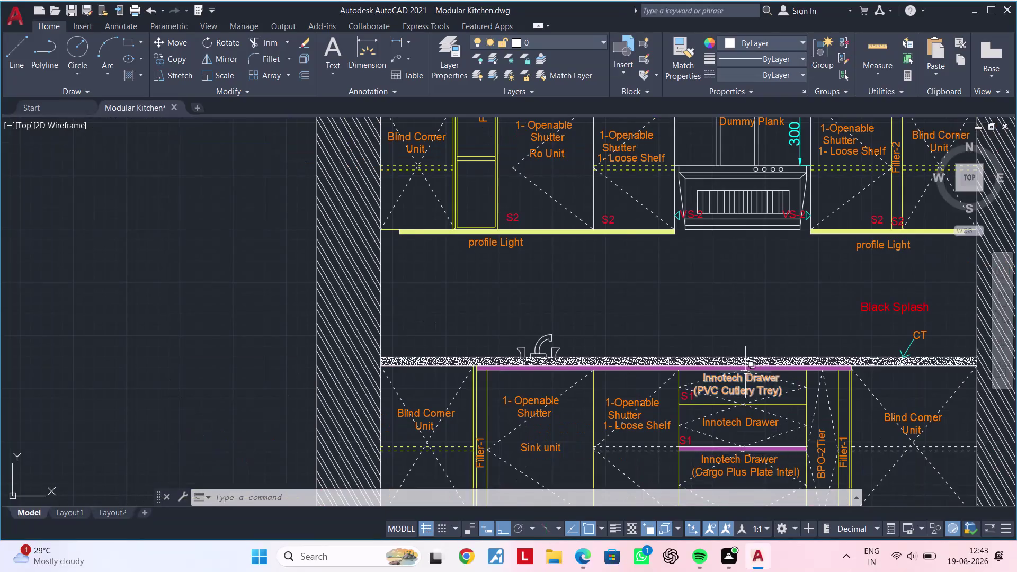
Pan across the kitchen elevation to the base cabinets, cancelling any active command.
middle_drag(722, 361, 532, 363)
middle_drag(572, 334, 492, 316)
key(grave)
middle_drag(483, 319, 521, 308)
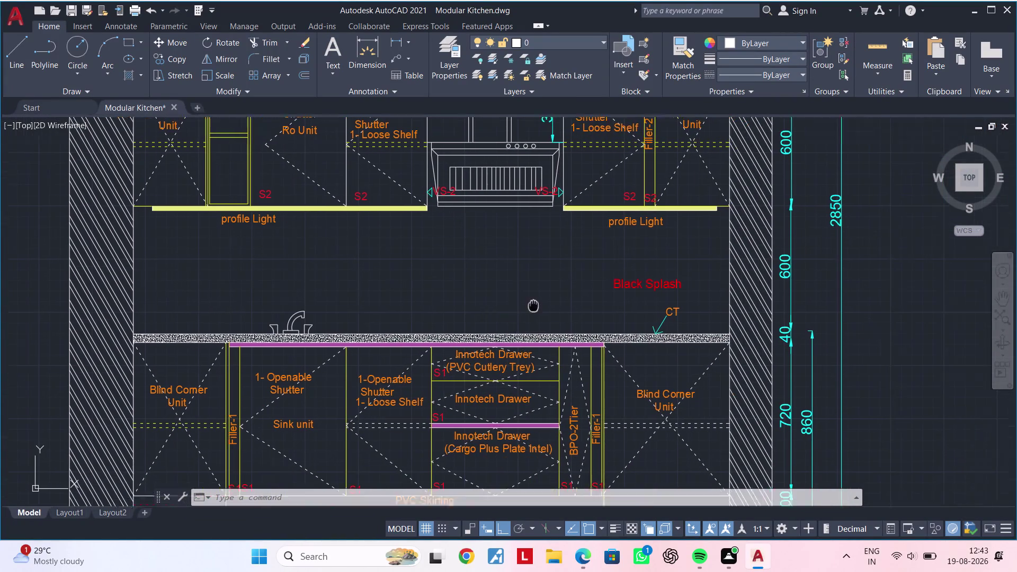
middle_drag(521, 308, 554, 301)
key(grave)
key(grave)
key(grave)
key(Escape)
key(Escape)
middle_drag(538, 308, 621, 278)
key(Escape)
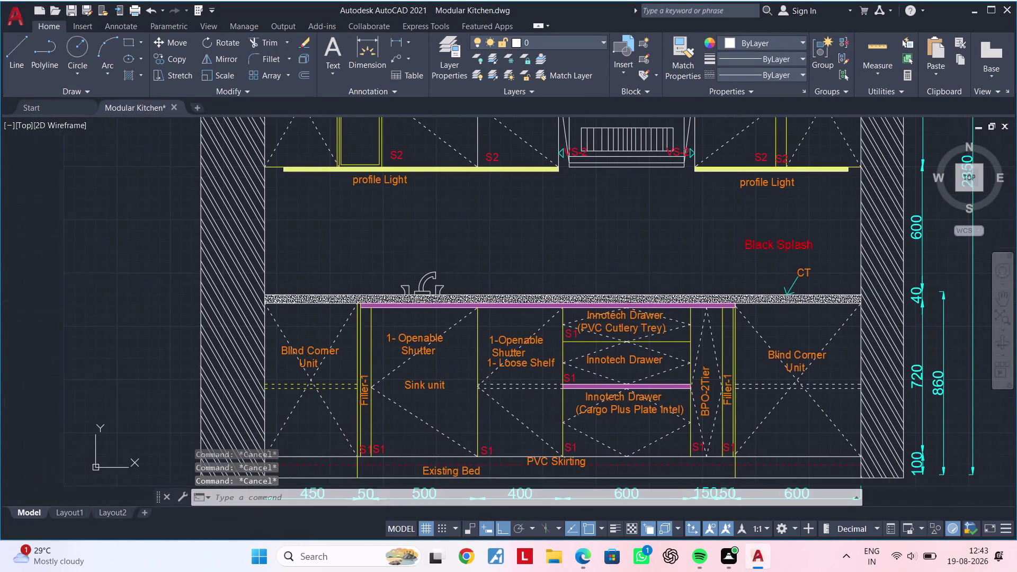
Zoom in on the countertop and start the rectangle command with REC.
scroll(up, 3)
key(Escape)
middle_drag(619, 285, 571, 276)
key(Escape)
key(Escape)
key(Escape)
key(Escape)
key(Escape)
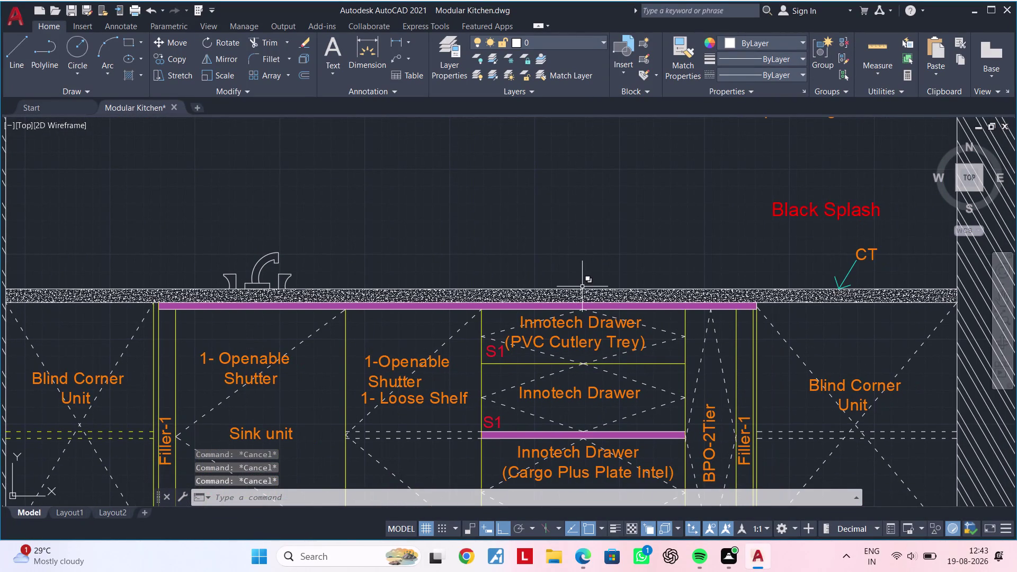
key(Escape)
key(Escape)
key(Escape)
key(Escape)
key(Escape)
key(Escape)
key(Escape)
text(REC)
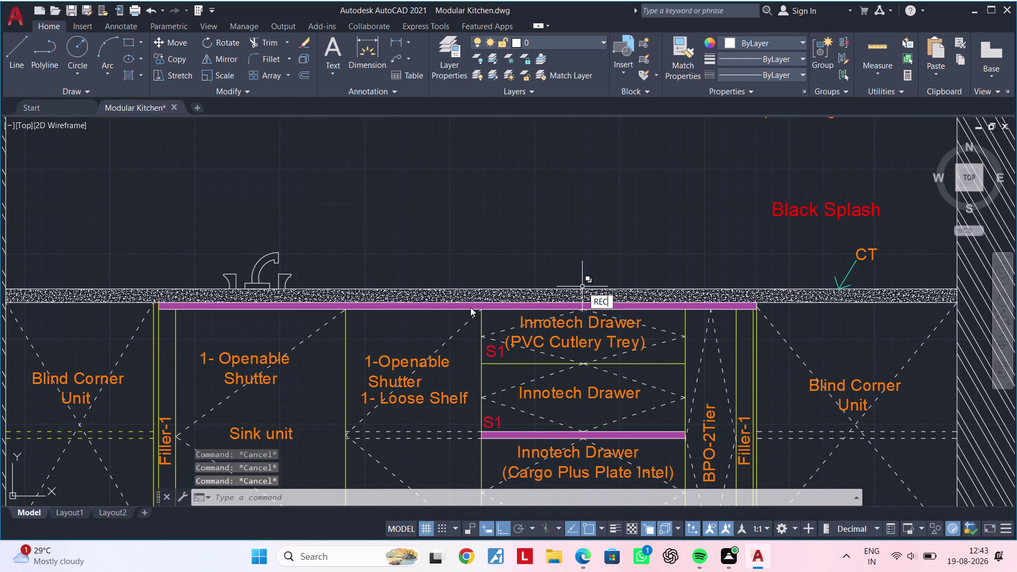
key(space)
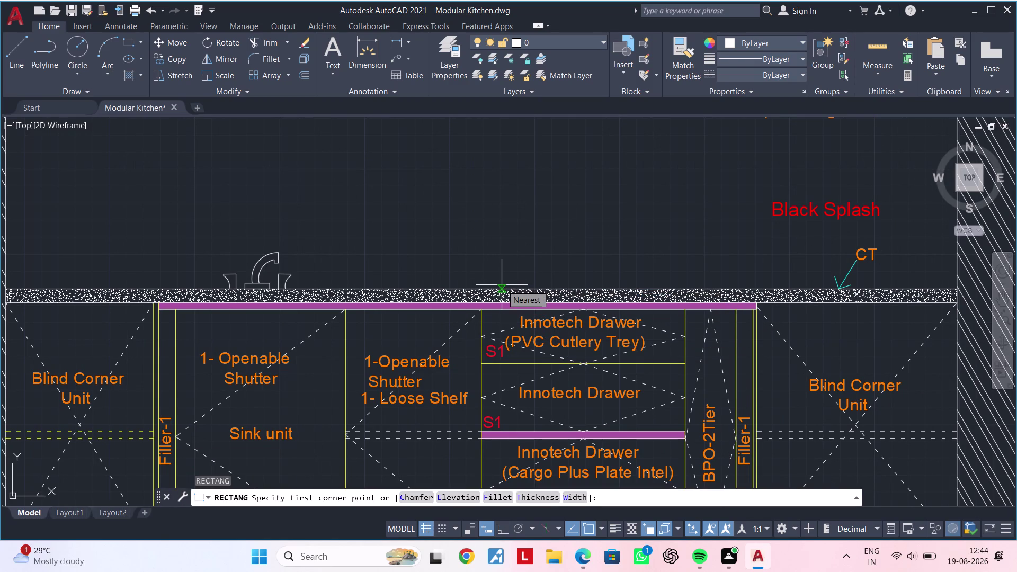
Draw the thin rectangle from the countertop edge to its opposite corner.
click(489, 286)
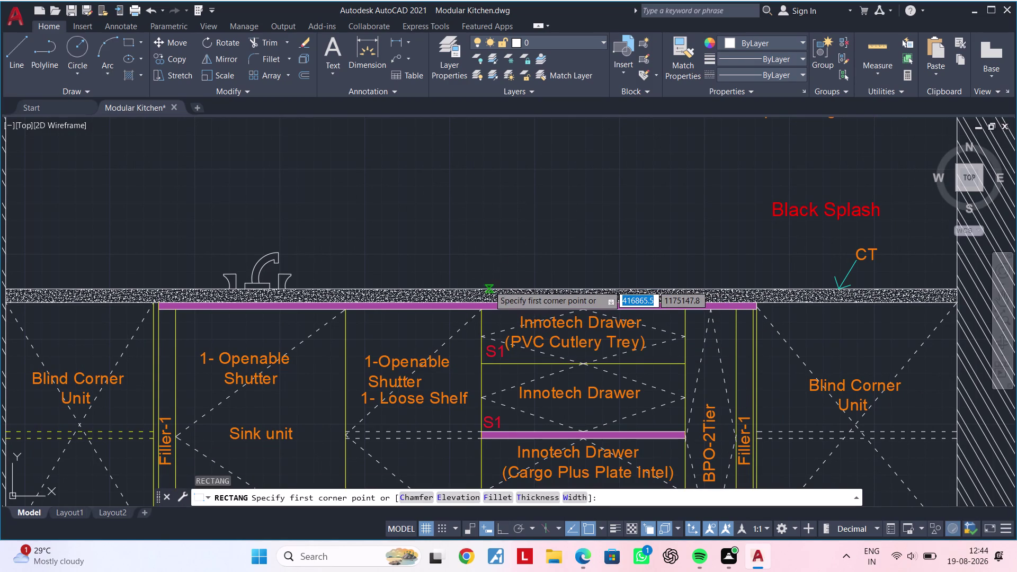
scroll(up, 3)
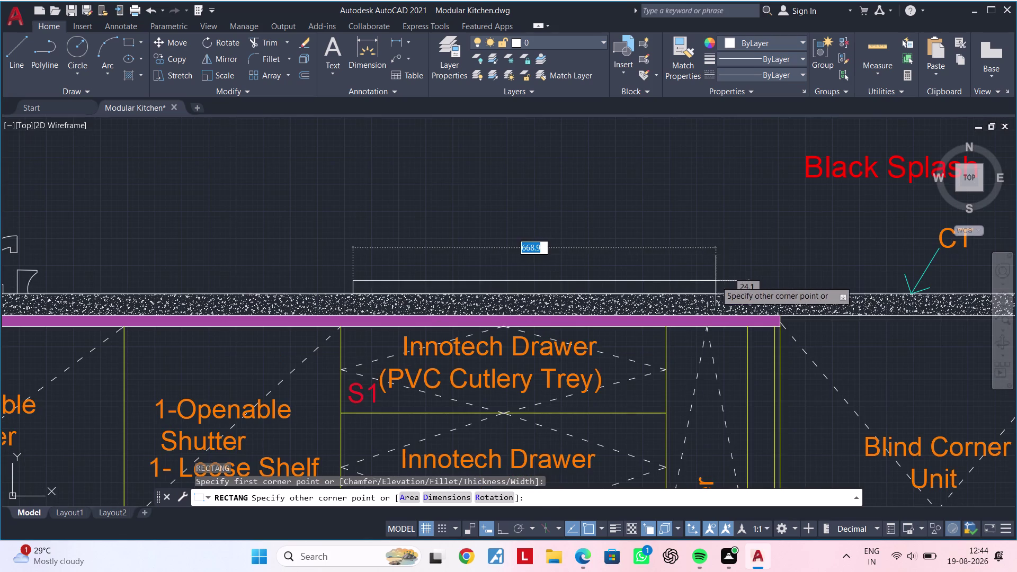
click(746, 282)
middle_drag(560, 295, 510, 295)
key(Escape)
key(Escape)
key(Escape)
Clear leftover commands while nudging the view around the countertop.
middle_drag(512, 287, 496, 293)
key(Escape)
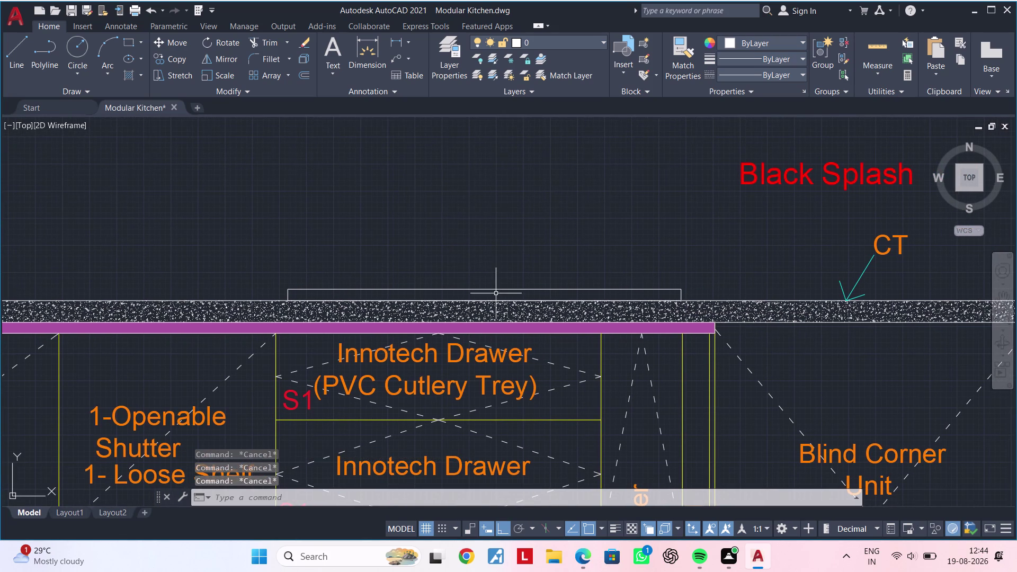
key(Escape)
key(Escape)
key(Escape)
key(Escape)
middle_drag(495, 294, 479, 296)
key(Escape)
key(Escape)
middle_drag(458, 294, 491, 291)
key(Escape)
key(Escape)
key(Escape)
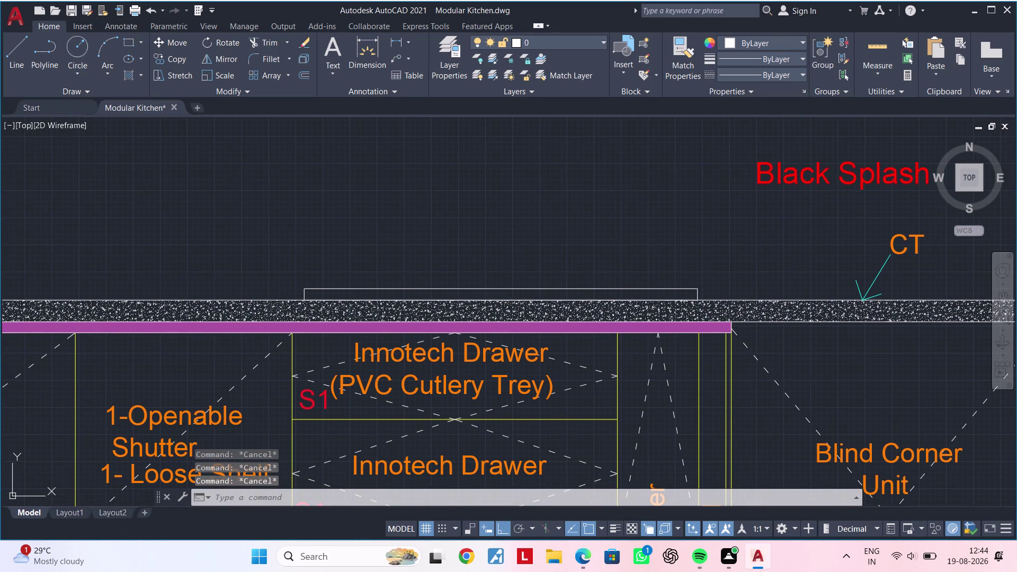
key(Escape)
key(Escape)
key(Escape)
key(Escape)
key(Escape)
key(Escape)
middle_drag(464, 292, 463, 299)
key(Escape)
key(Escape)
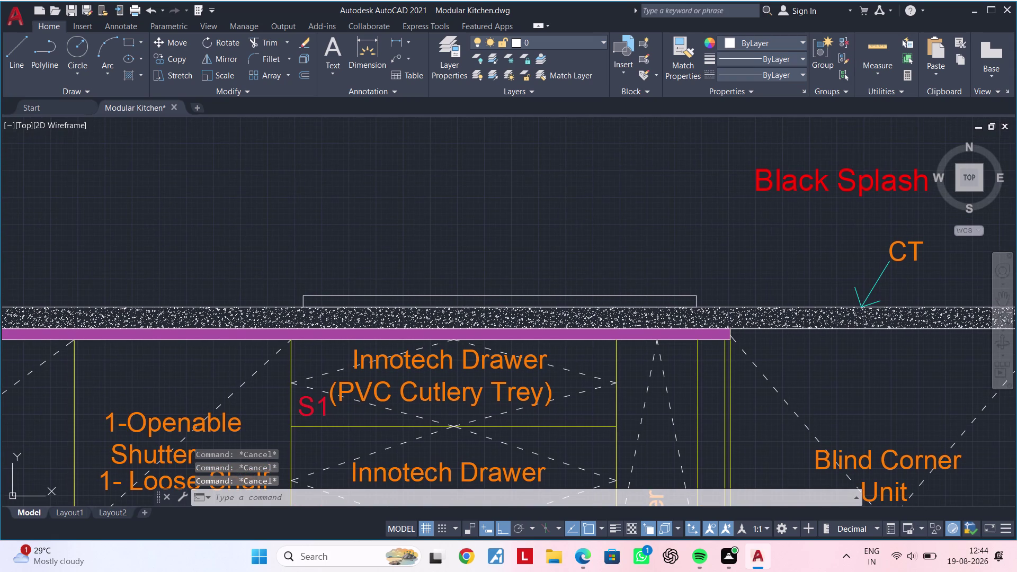
key(Escape)
key(Escape)
key(Escape)
Zoom out over the whole elevation and recentre on the countertop rectangle.
scroll(down, 3)
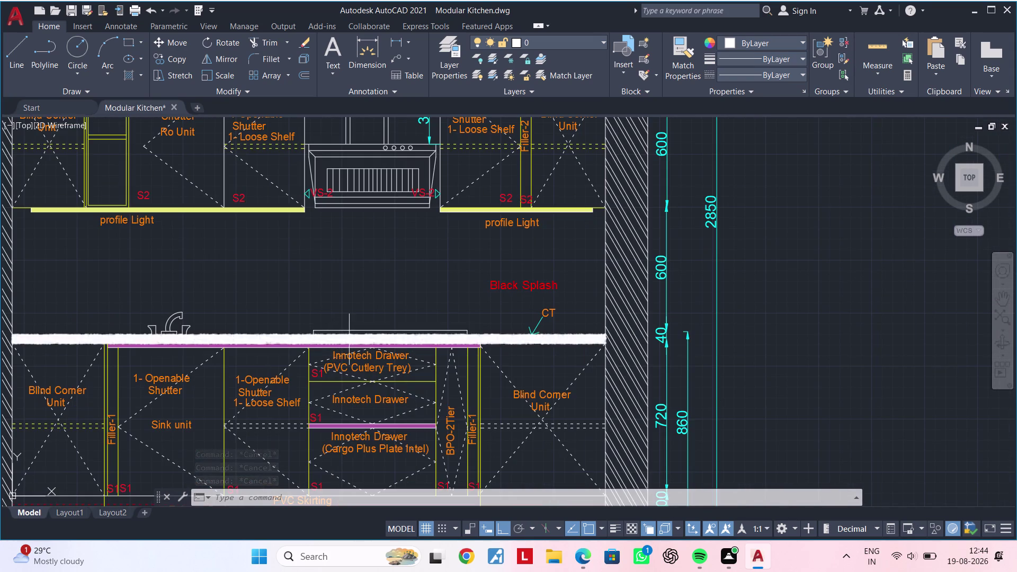
scroll(up, 3)
middle_drag(372, 325, 393, 320)
scroll(up, 3)
middle_drag(386, 325, 467, 321)
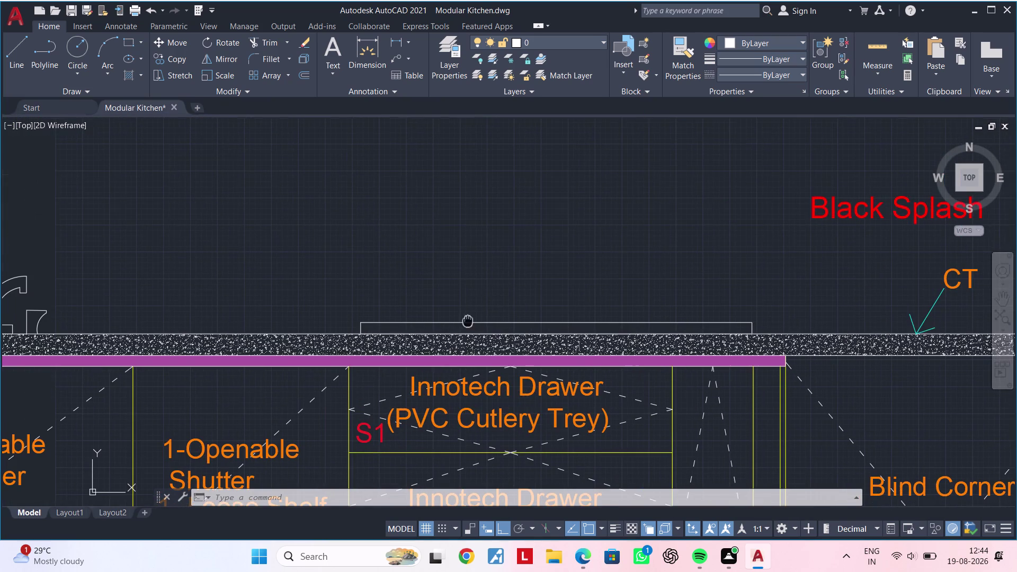
middle_drag(468, 321, 542, 315)
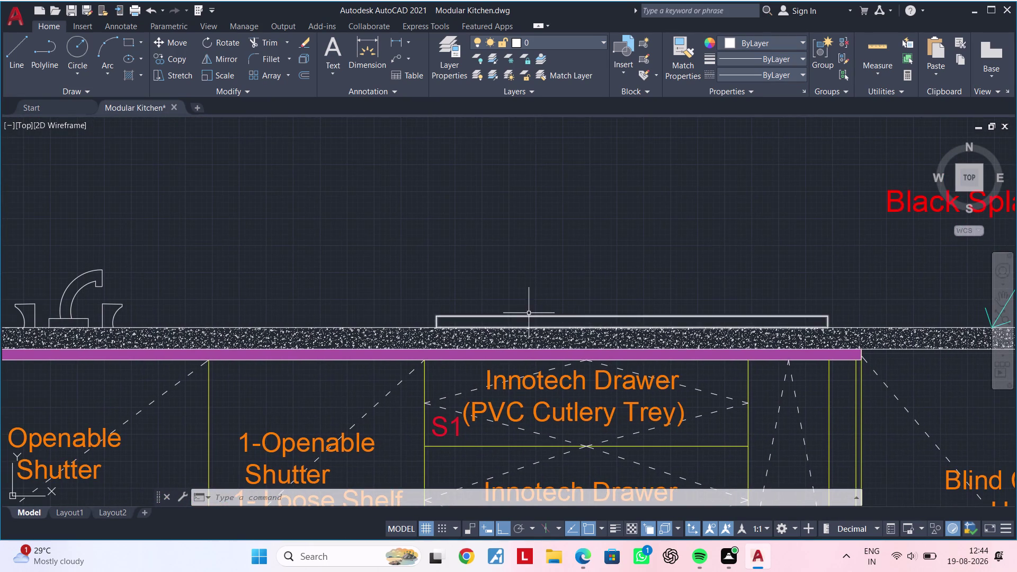
middle_drag(529, 312, 478, 314)
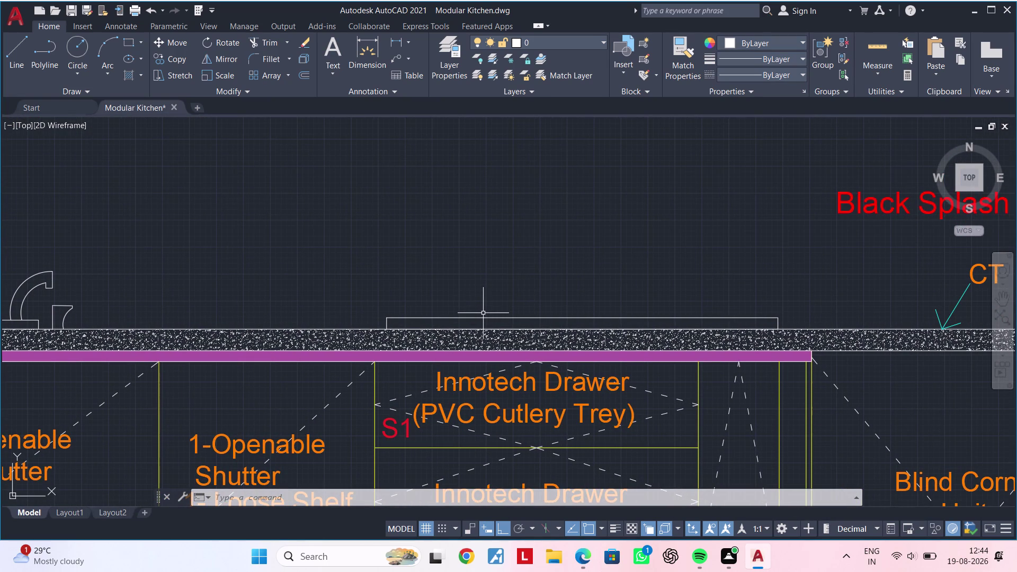
key(Escape)
key(Escape)
key(Escape)
key(Escape)
scroll(up, 3)
middle_drag(460, 324, 334, 276)
scroll(down, 3)
middle_drag(358, 283, 378, 274)
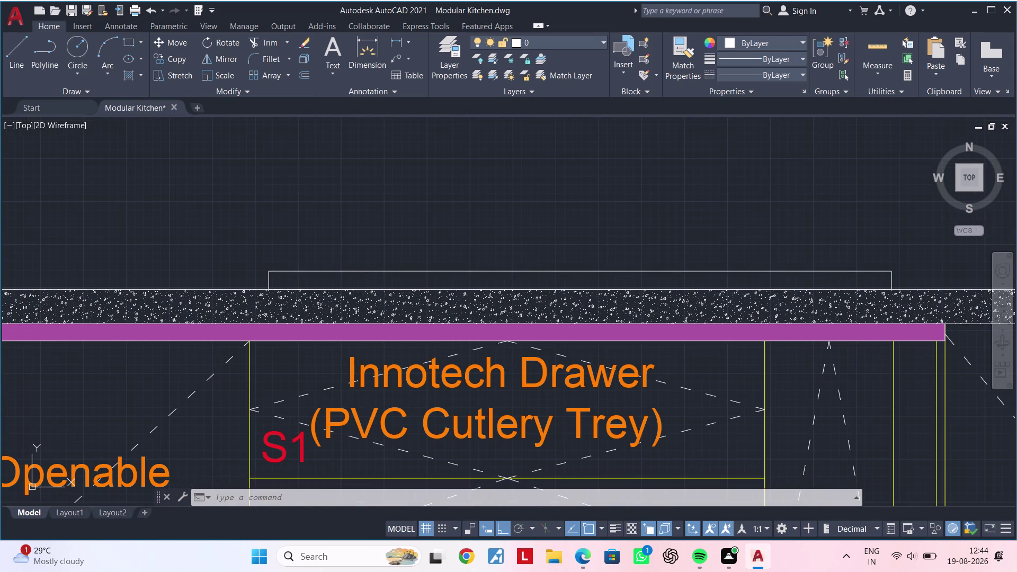
Draw a vertical line rising from the top of the rectangle.
key(l)
key(space)
text(V)
key(Escape)
key(Escape)
text(L)
key(space)
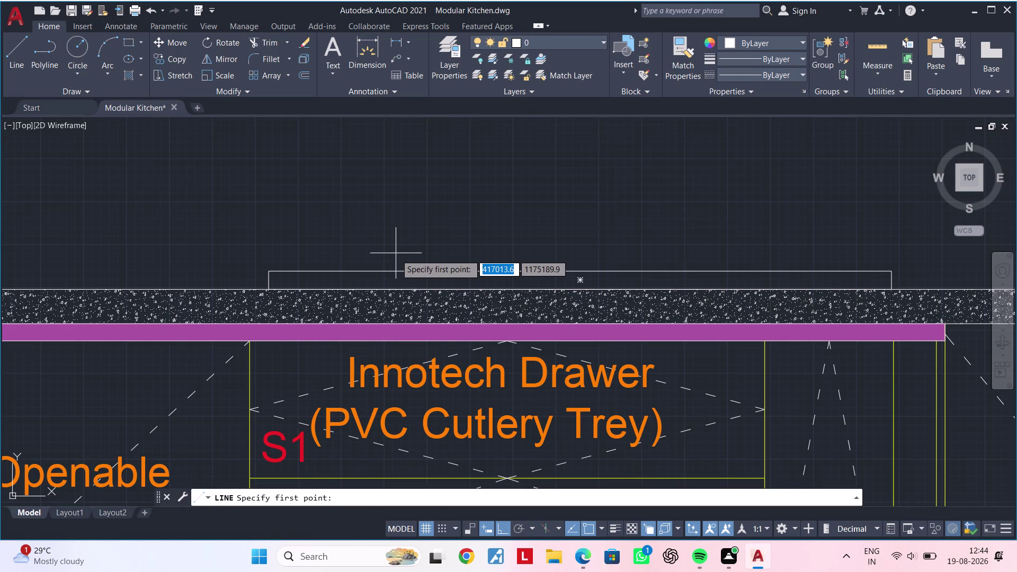
click(396, 270)
click(395, 245)
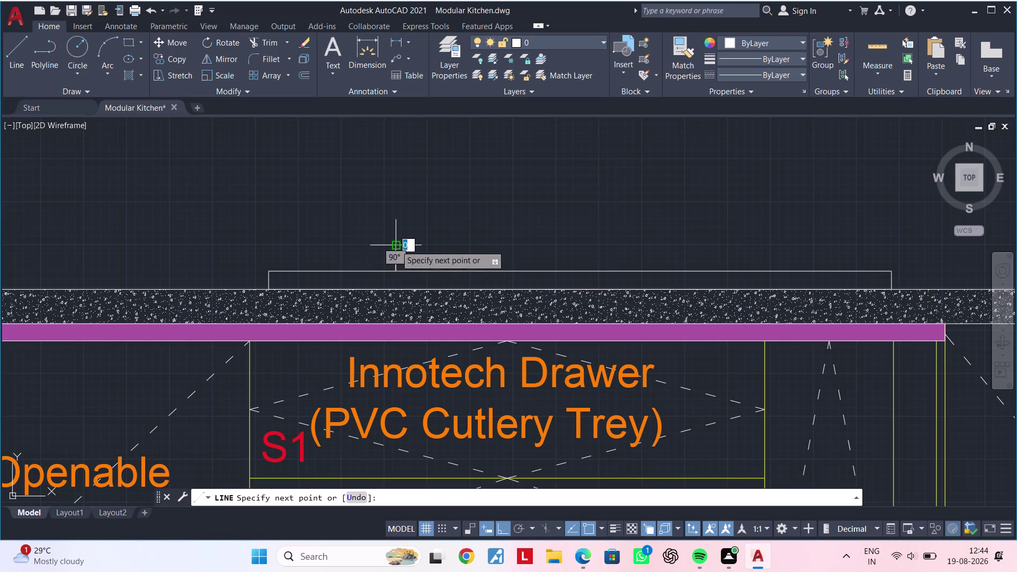
key(Escape)
key(Escape)
key(Escape)
key(Escape)
key(Escape)
key(Escape)
key(Escape)
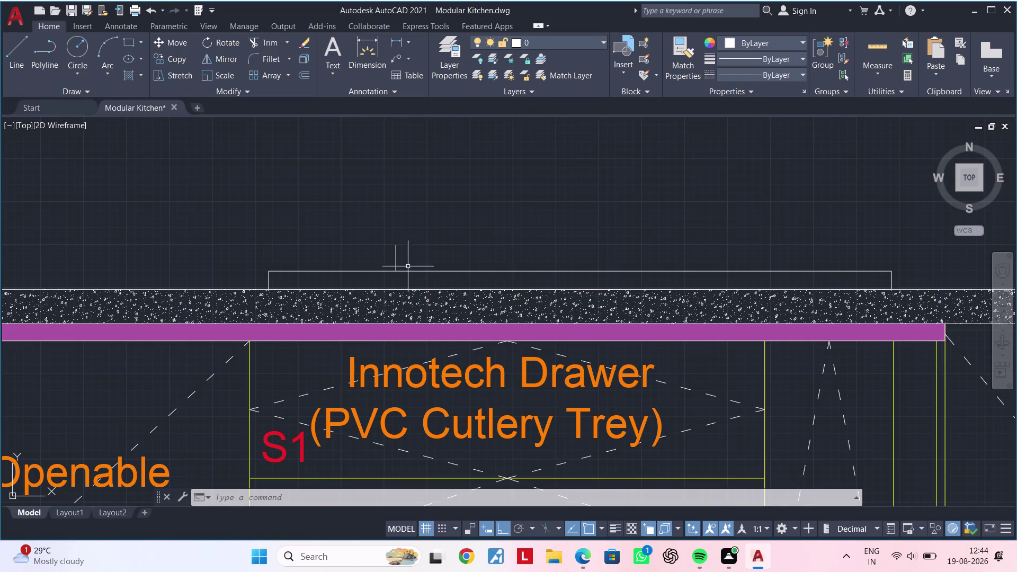
middle_drag(397, 264, 380, 264)
Draw a second, shorter vertical line on the rectangle top.
text(L)
key(space)
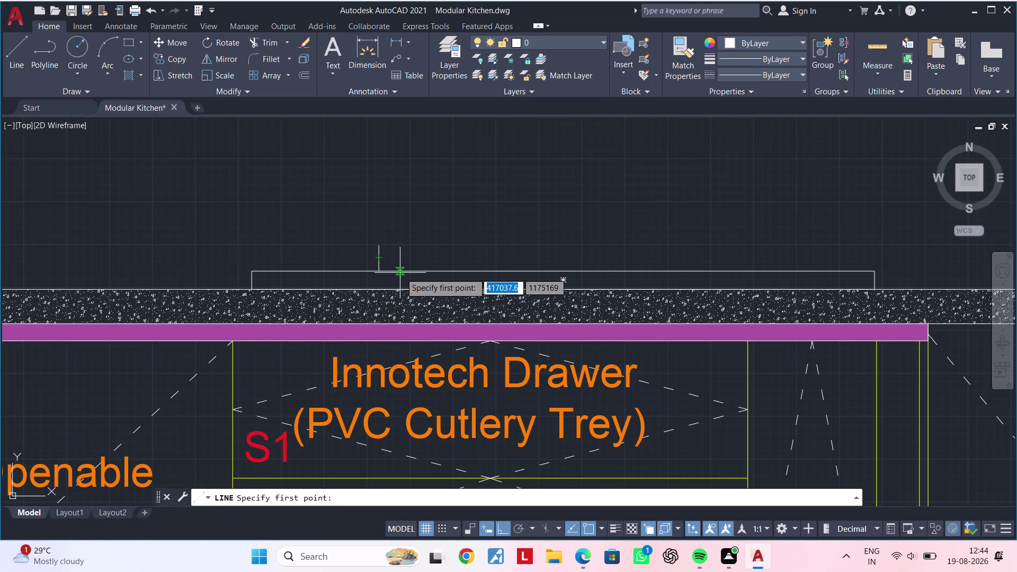
click(404, 272)
click(403, 258)
key(Escape)
key(Escape)
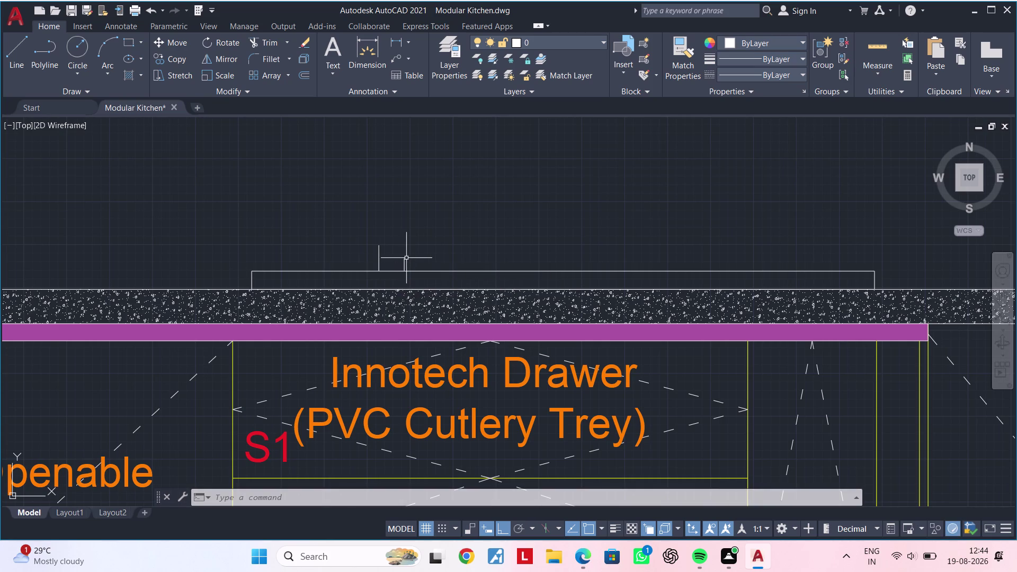
Draw an angled line from the tall line's top down to the short line.
key(l)
key(space)
click(384, 247)
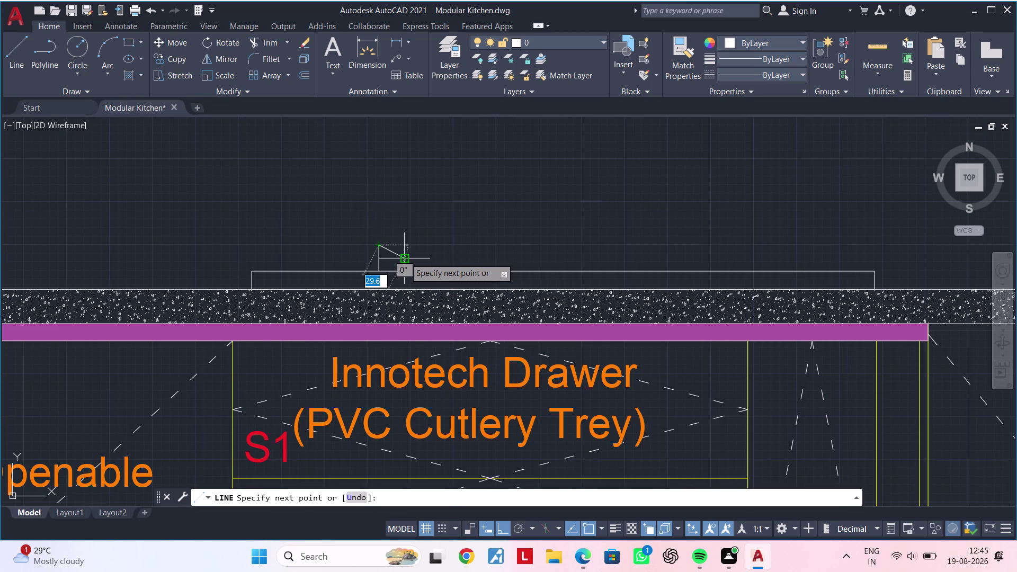
scroll(up, 3)
click(402, 258)
key(Escape)
scroll(down, 3)
key(Escape)
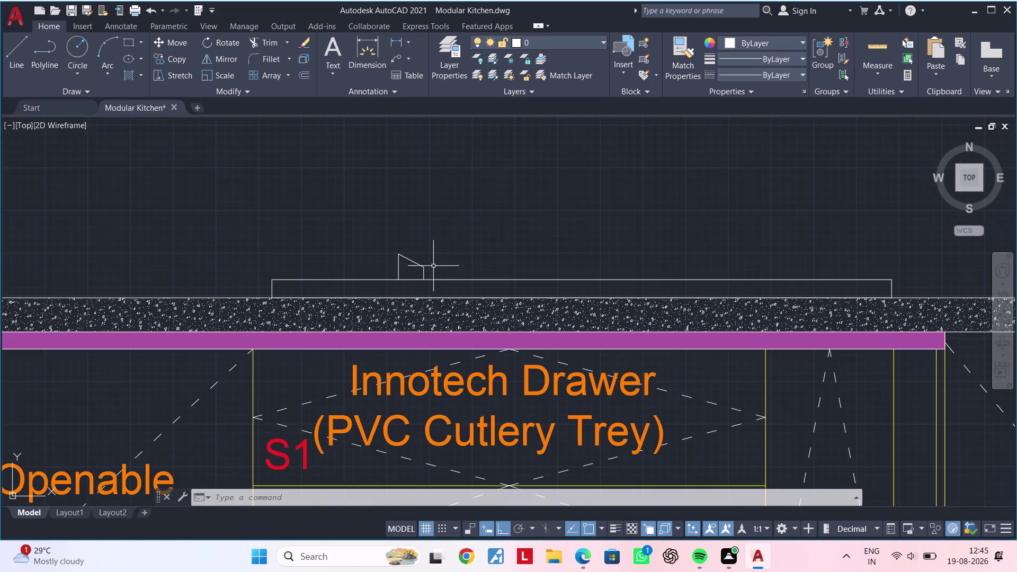
Join the vertical and angled lines into a single polyline outline.
click(432, 258)
click(395, 268)
text(J)
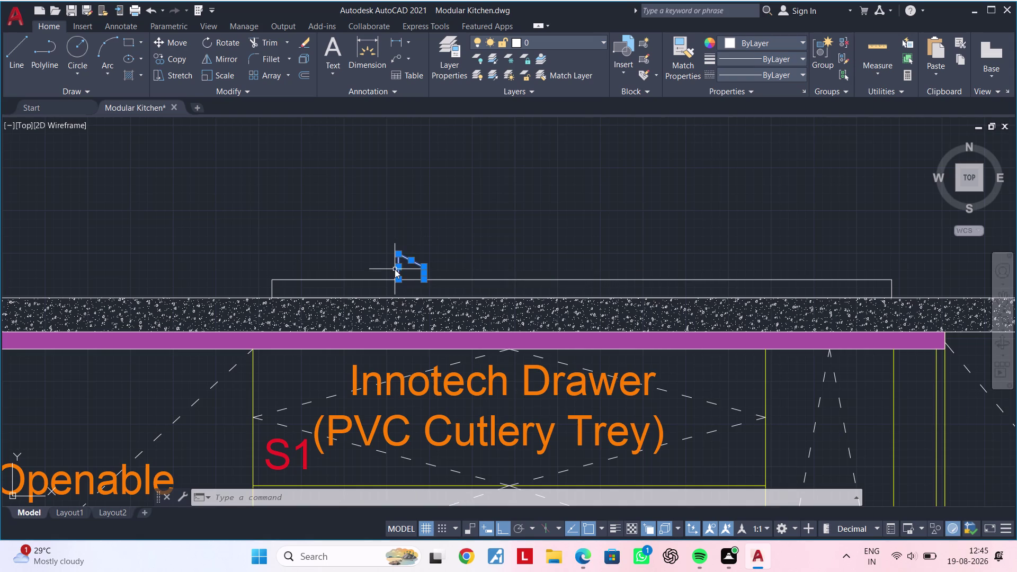
key(space)
click(409, 259)
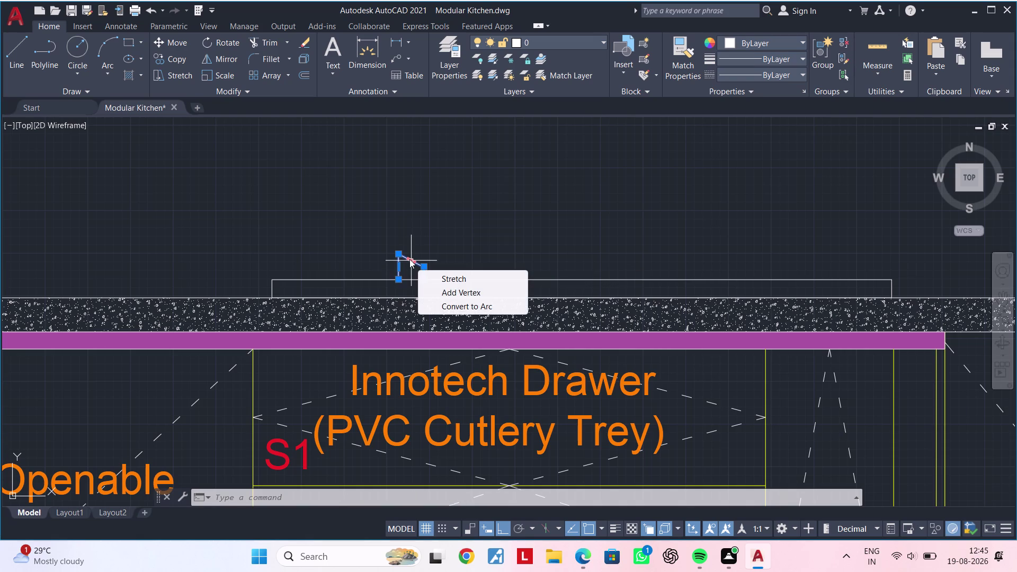
key(m)
key(Escape)
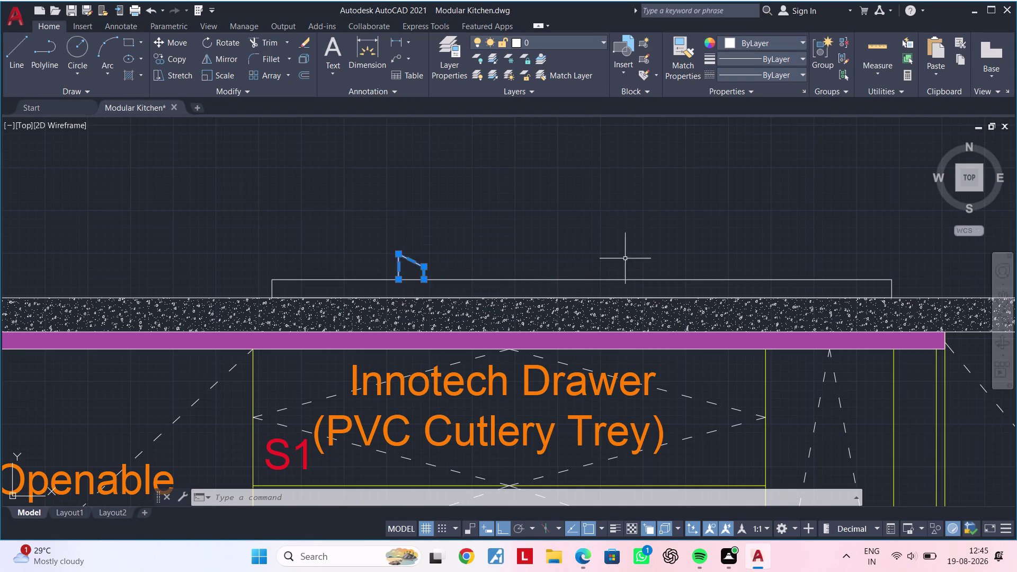
key(Escape)
click(421, 262)
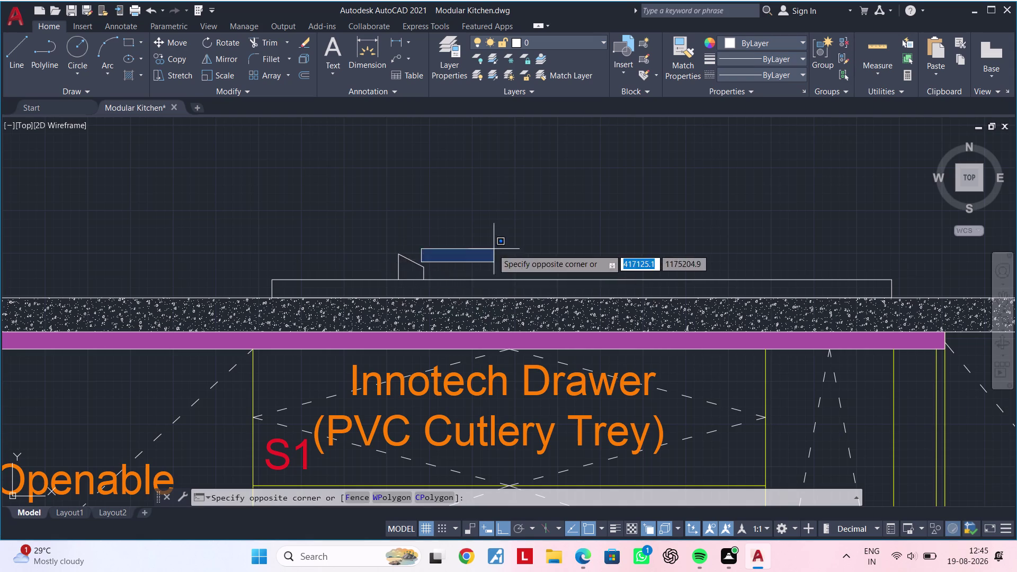
Start copying the angled outline from a base point, then cancel the copy.
click(367, 266)
key(c)
key(o)
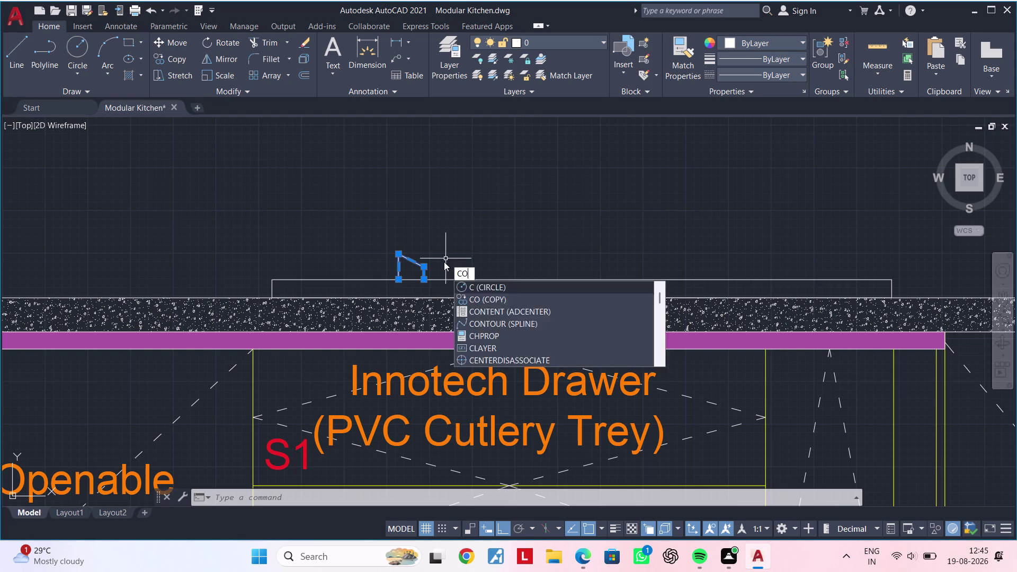
key(space)
click(423, 278)
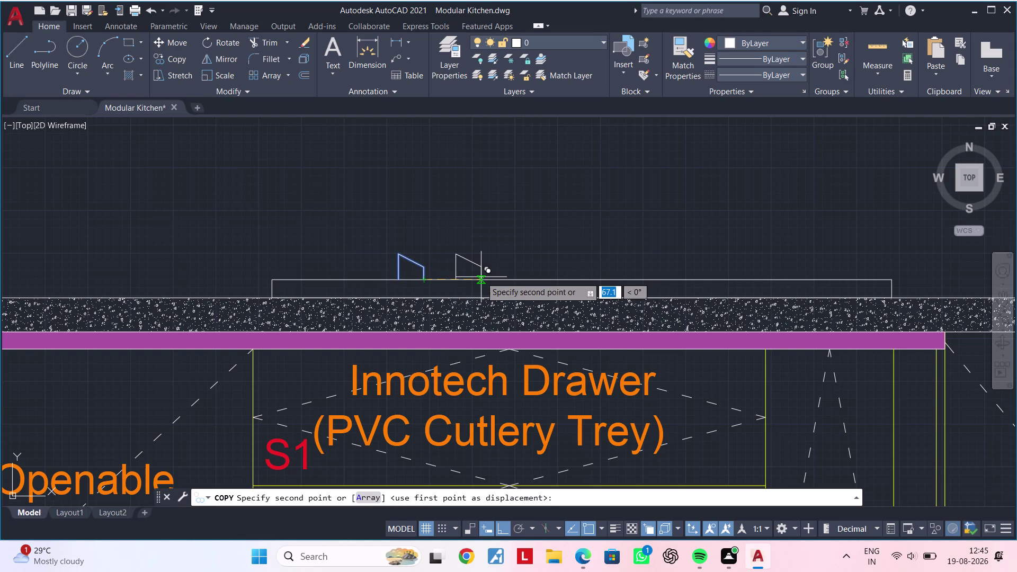
key(Escape)
click(423, 264)
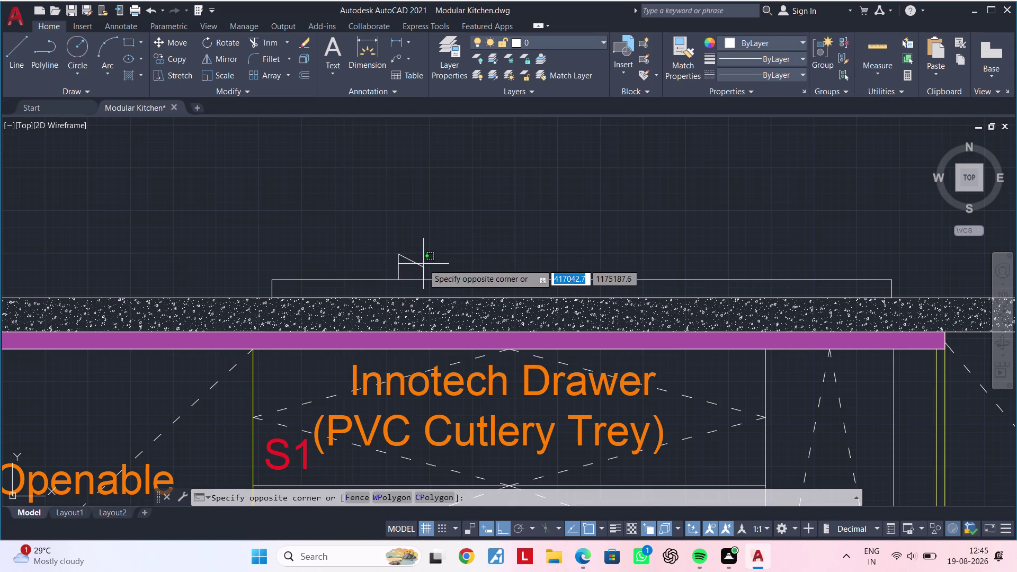
Attempt a vertical-line mirror of the angled outline, then undo and cancel it.
click(415, 266)
key(m)
key(i)
key(space)
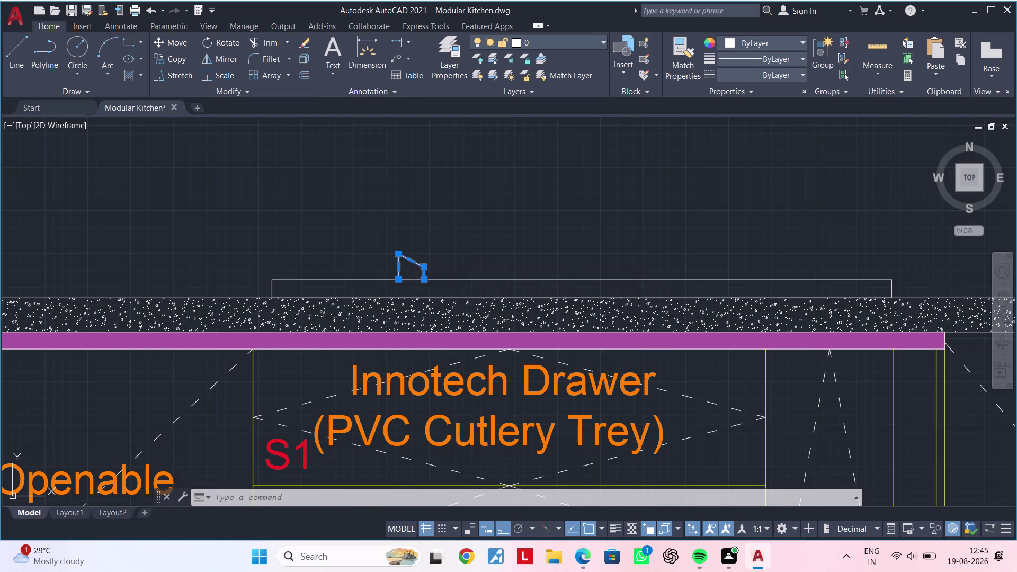
click(451, 276)
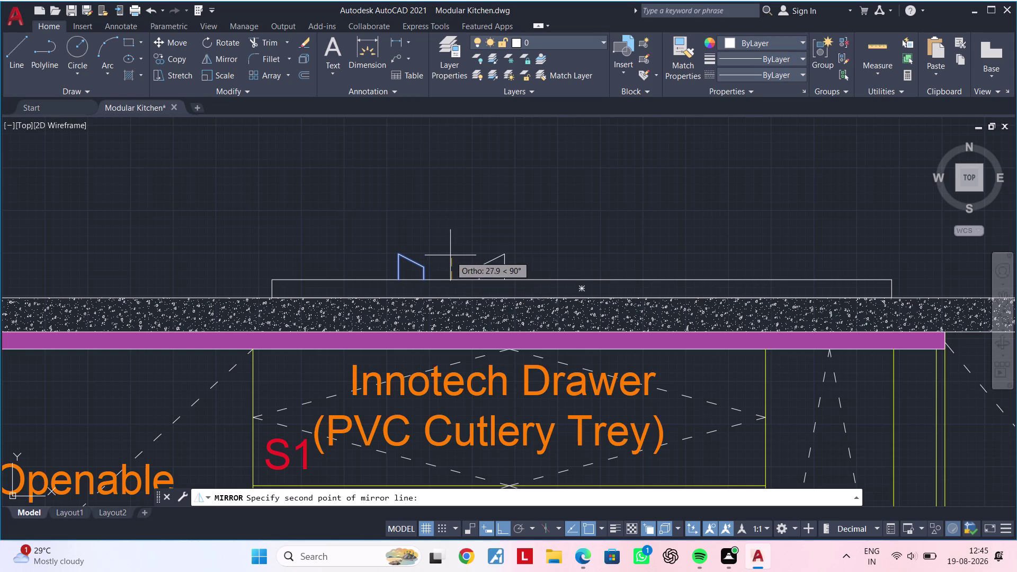
click(450, 254)
drag(468, 282, 450, 255)
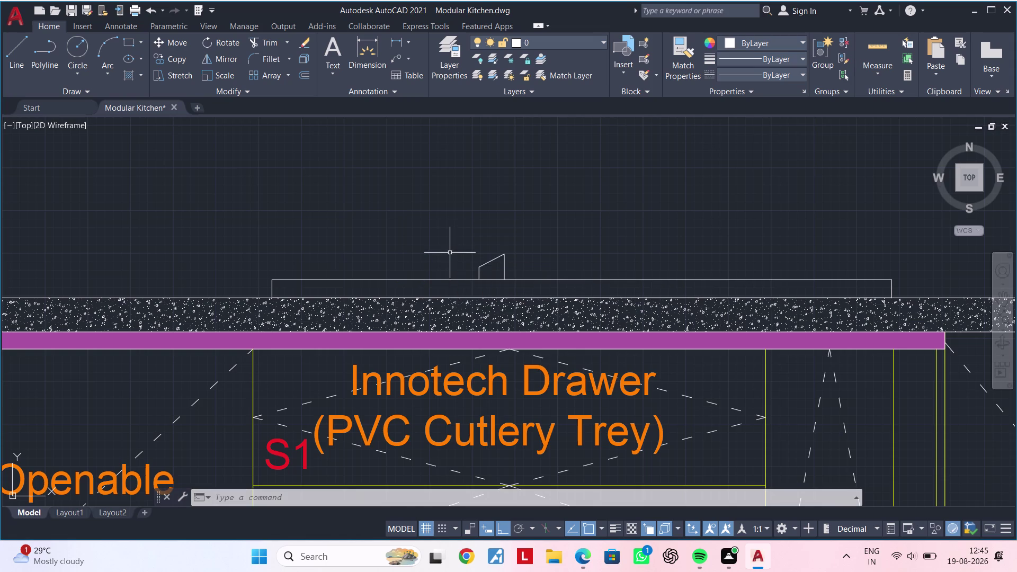
key(ctrl+z)
key(Escape)
click(435, 252)
click(393, 261)
key(n)
key(Escape)
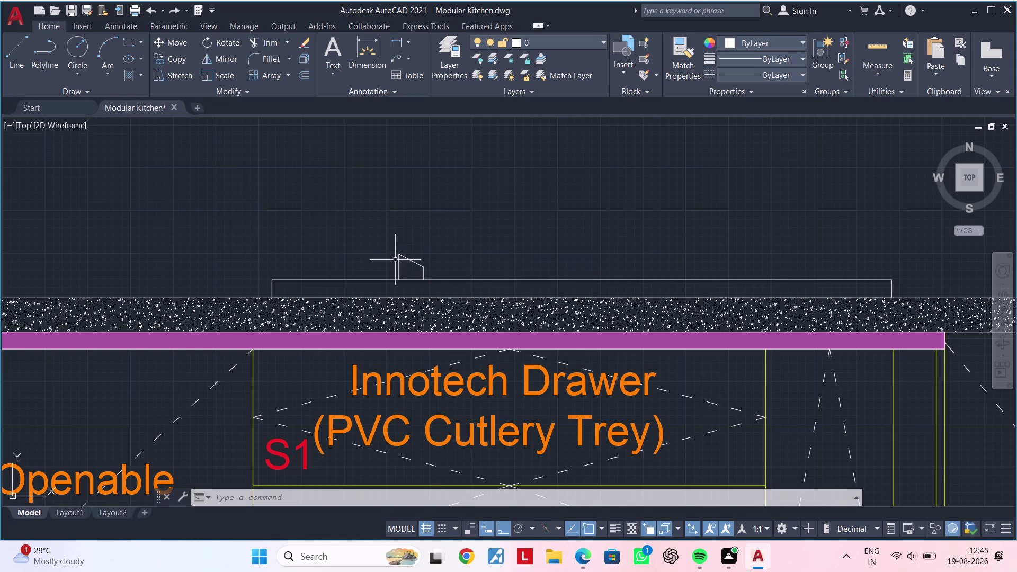
Reselect the slanted profile shape and cancel a mistyped mirror command.
click(412, 258)
click(395, 260)
key(m)
key(u)
key(BackSpace)
key(i)
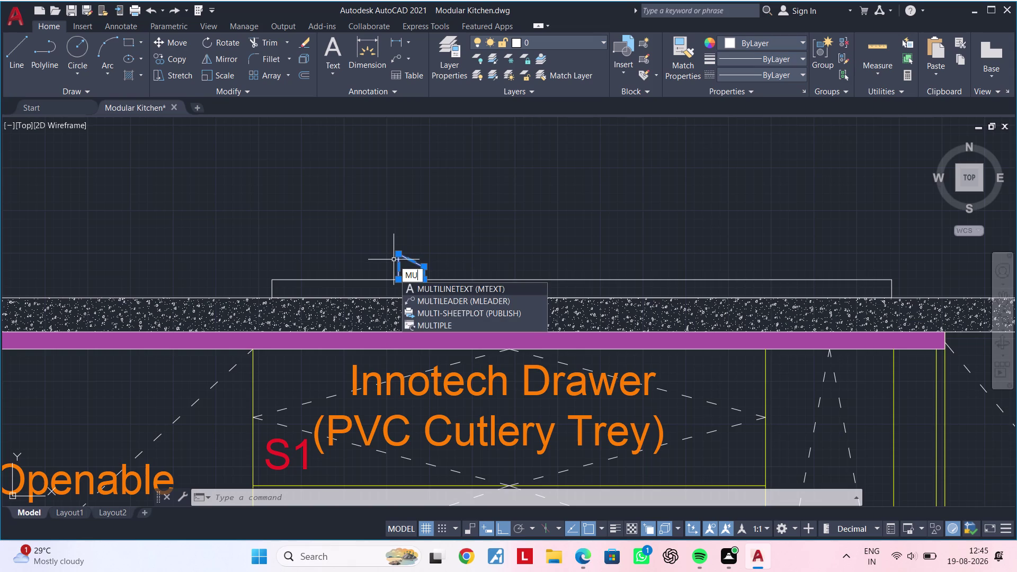
key(space)
key(Escape)
key(Escape)
key(Escape)
key(Escape)
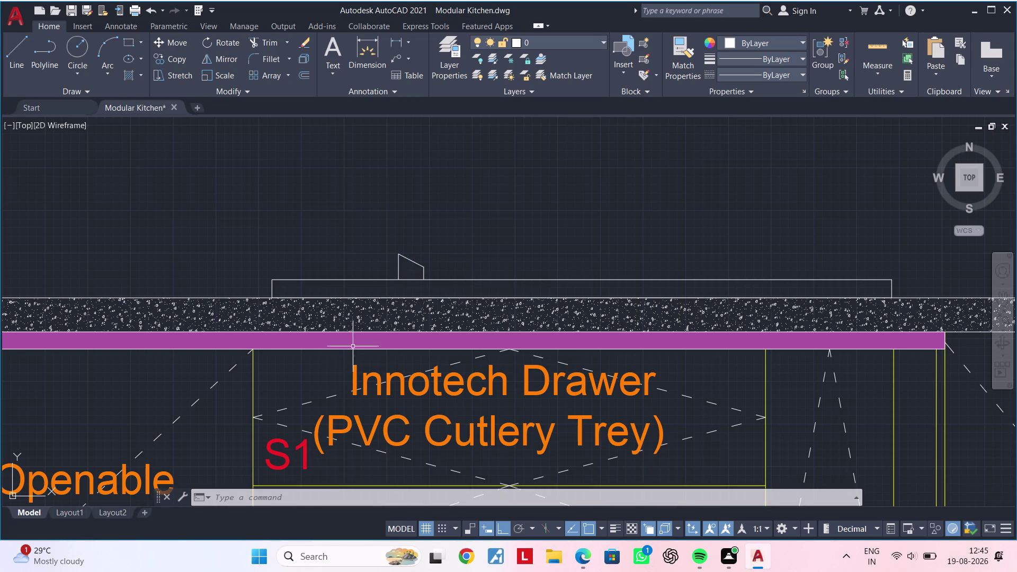
key(Escape)
key(Escape)
Mirror the slanted profile about a vertical line, keeping the original shape.
click(421, 261)
click(412, 266)
text(MI)
key(space)
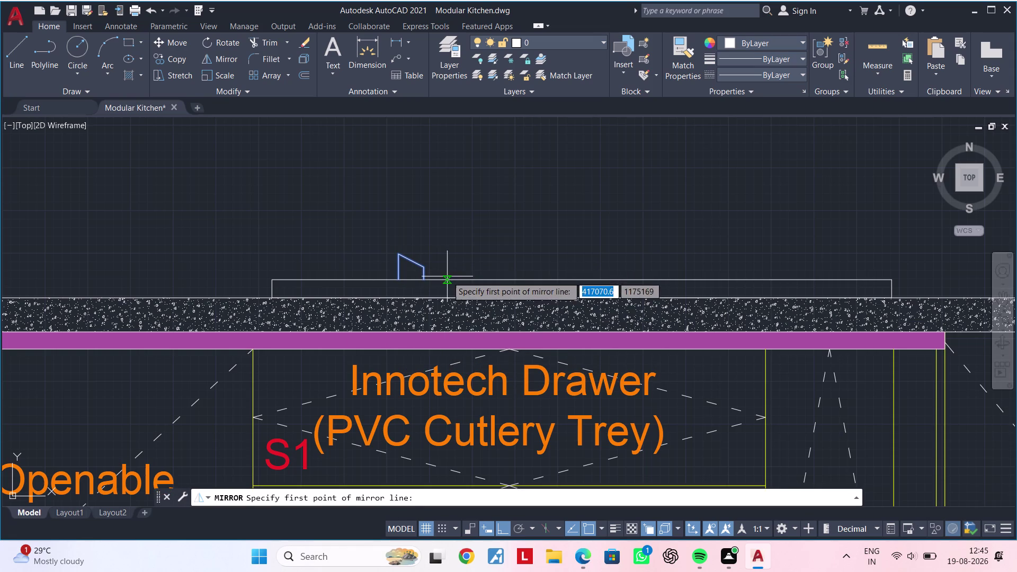
click(446, 277)
click(440, 250)
drag(473, 293, 440, 250)
key(Escape)
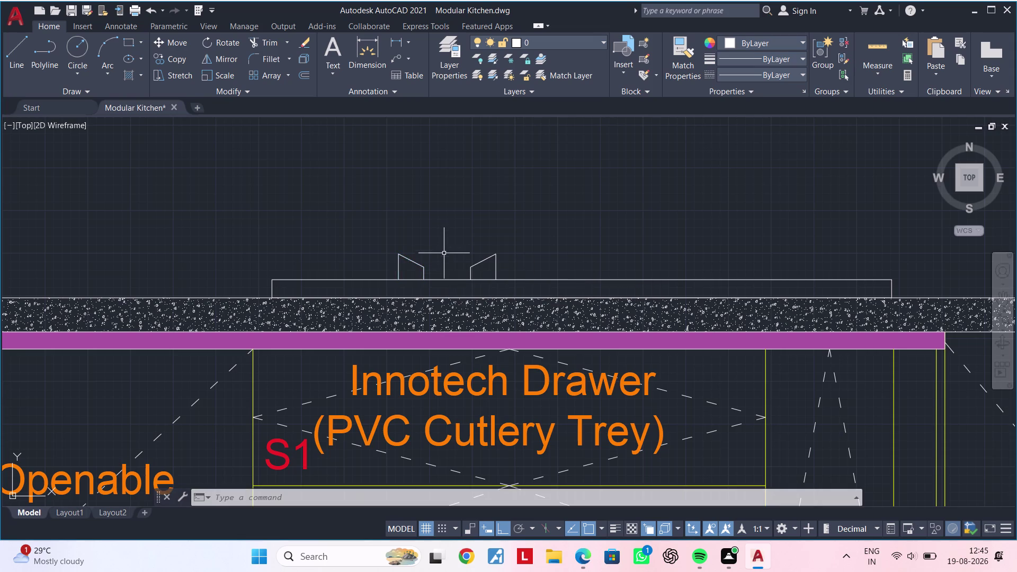
scroll(down, 3)
middle_drag(447, 253, 483, 289)
key(Escape)
key(Escape)
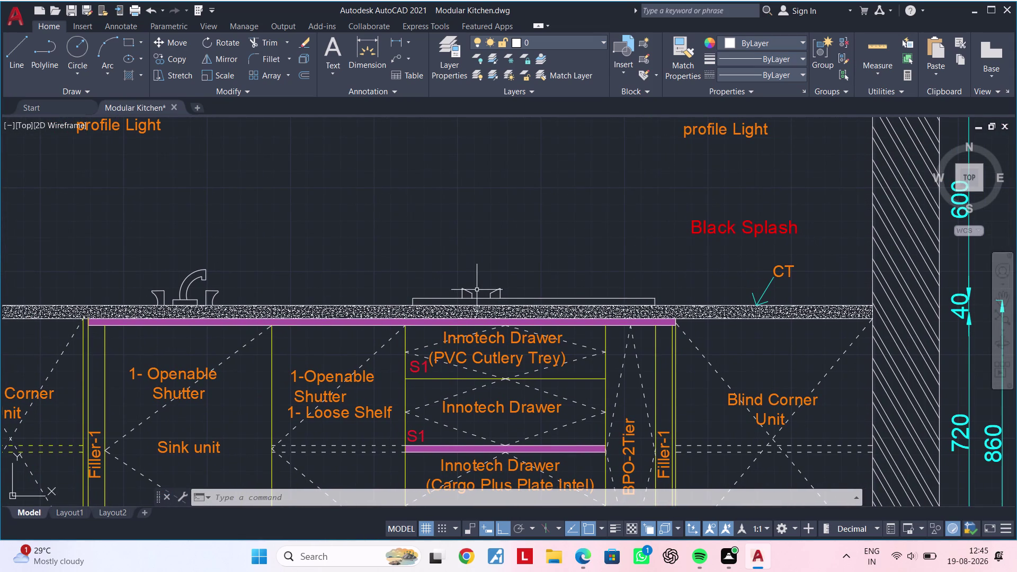
scroll(up, 3)
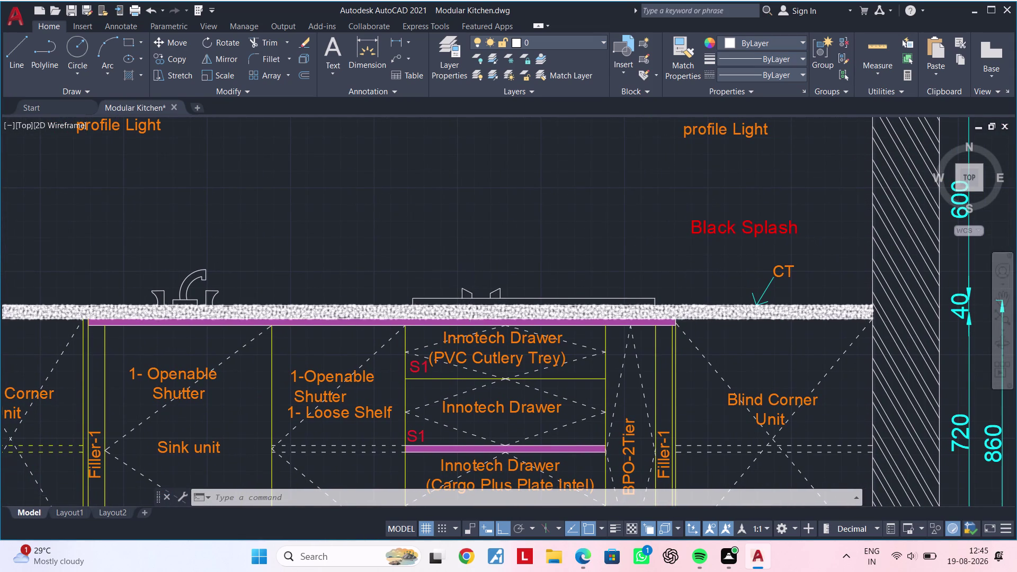
scroll(up, 3)
Select both profile shapes and begin a mirror, then cancel it.
click(462, 324)
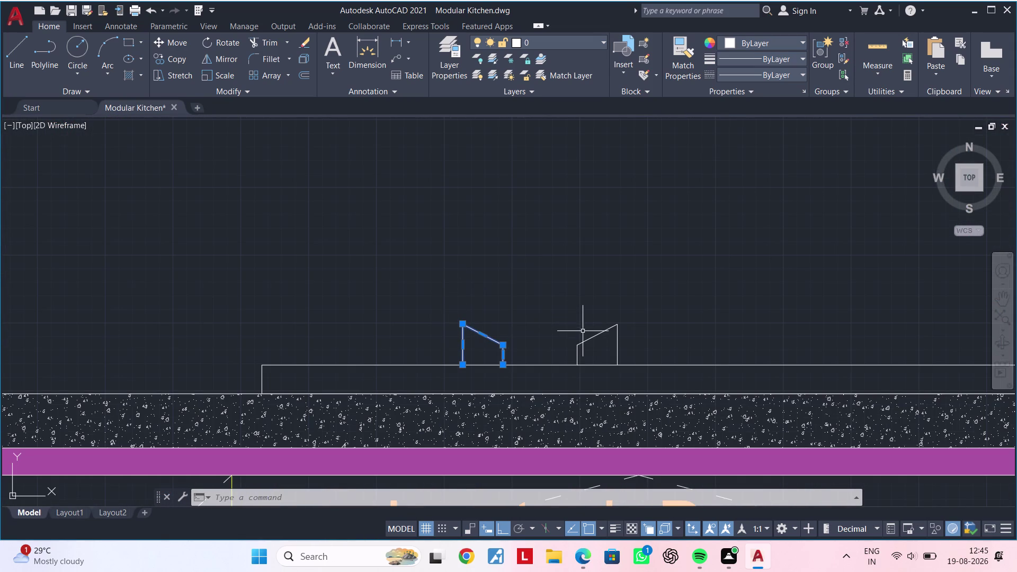
click(586, 338)
scroll(down, 3)
middle_drag(705, 325, 452, 314)
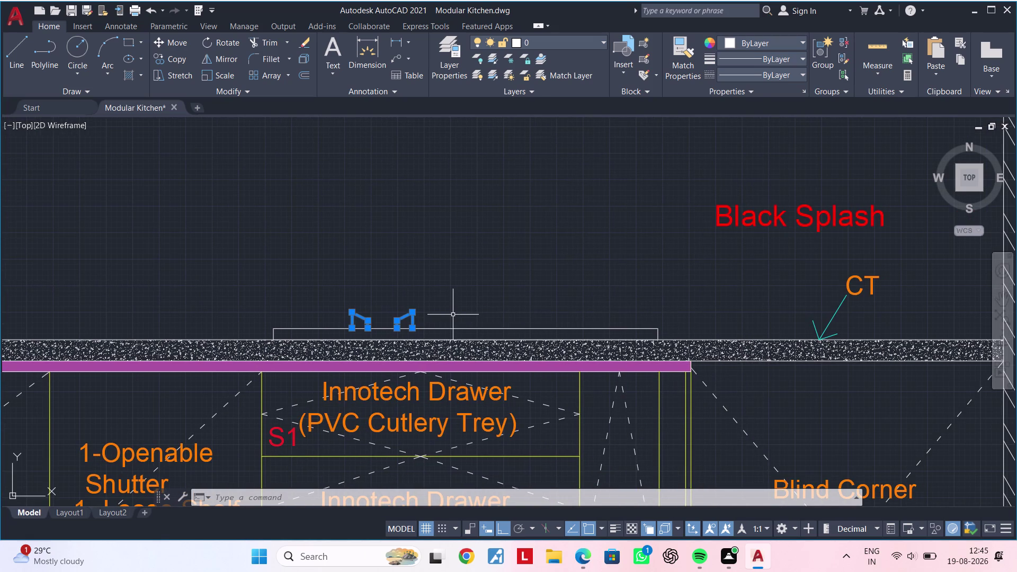
text(MI)
key(space)
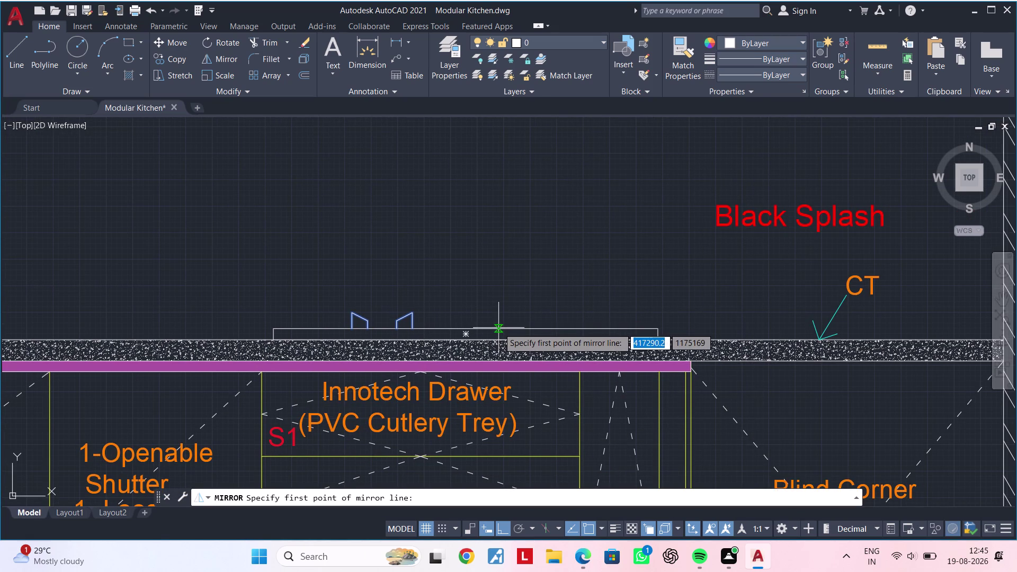
click(496, 328)
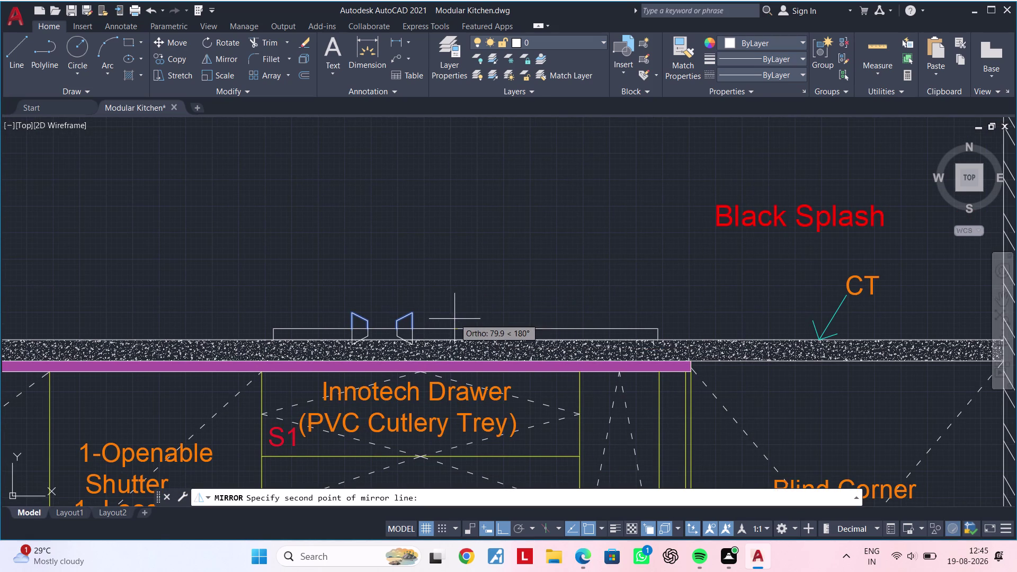
key(Escape)
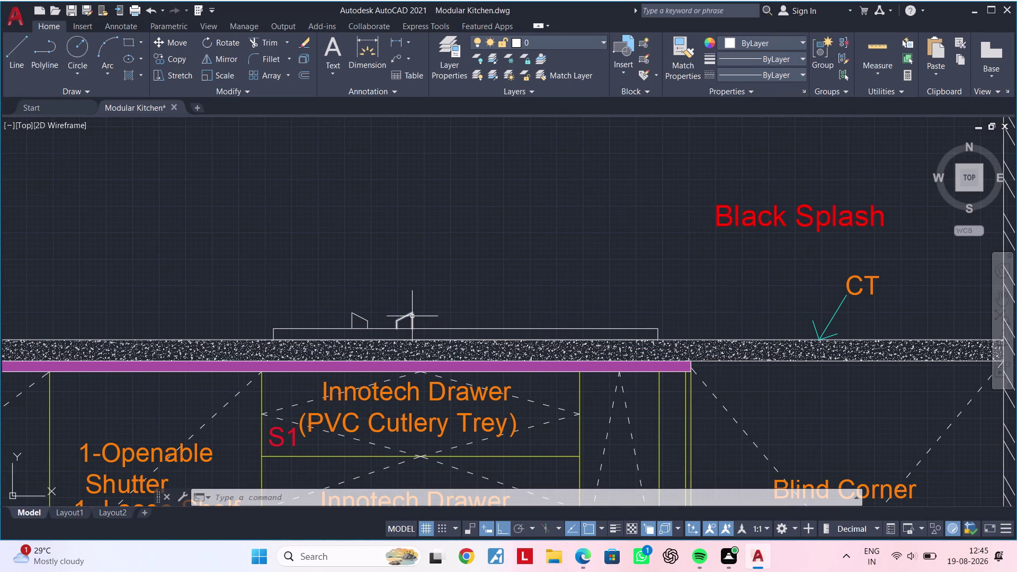
Mirror the selected profile pair about a vertical line to create the second pair.
click(412, 316)
click(366, 317)
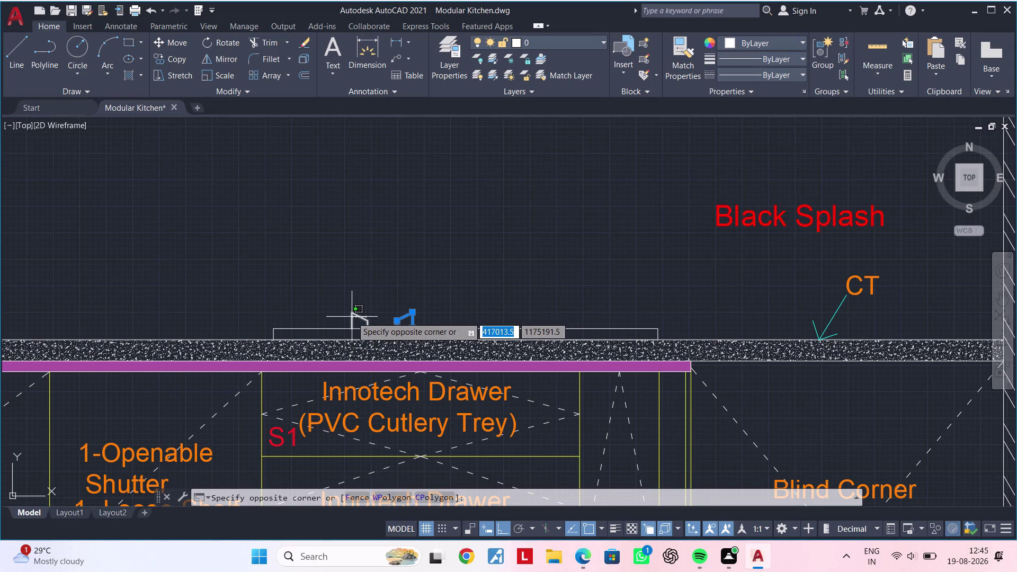
click(352, 316)
key(m)
key(i)
key(space)
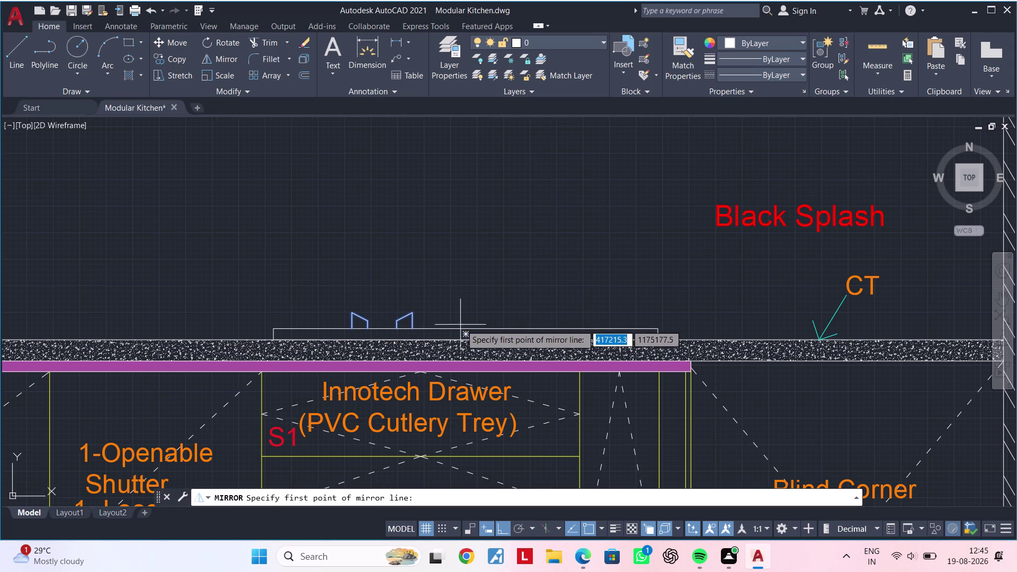
click(464, 326)
click(468, 300)
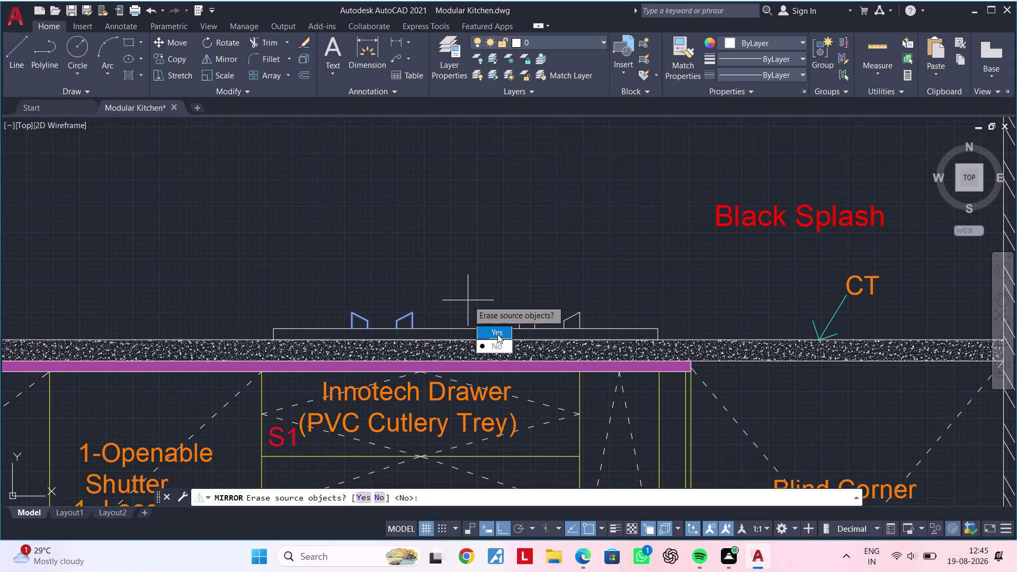
drag(498, 342, 468, 301)
middle_drag(434, 262, 481, 262)
key(Escape)
middle_drag(465, 279, 495, 248)
key(Escape)
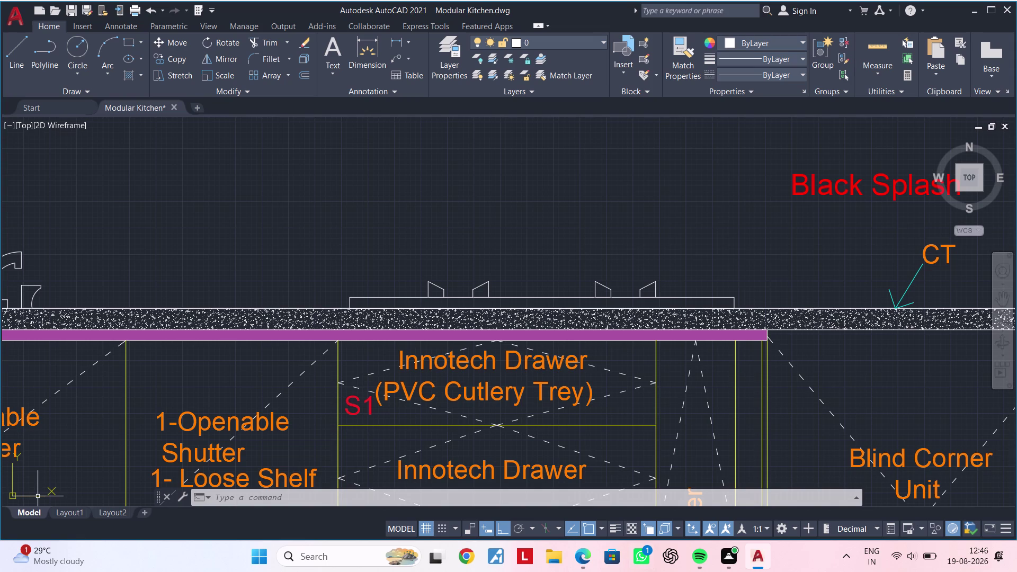
middle_drag(467, 316, 457, 367)
scroll(up, 3)
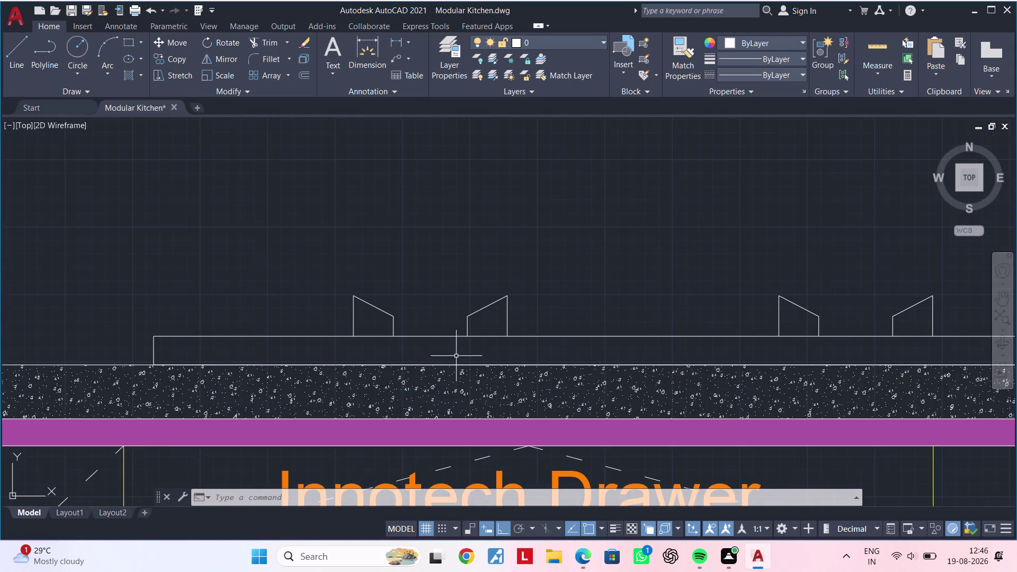
Draw the horizontal base line of the box above the left profile shapes.
middle_drag(456, 356, 505, 355)
scroll(down, 3)
middle_drag(509, 352, 497, 369)
scroll(up, 3)
key(Escape)
key(Escape)
key(Escape)
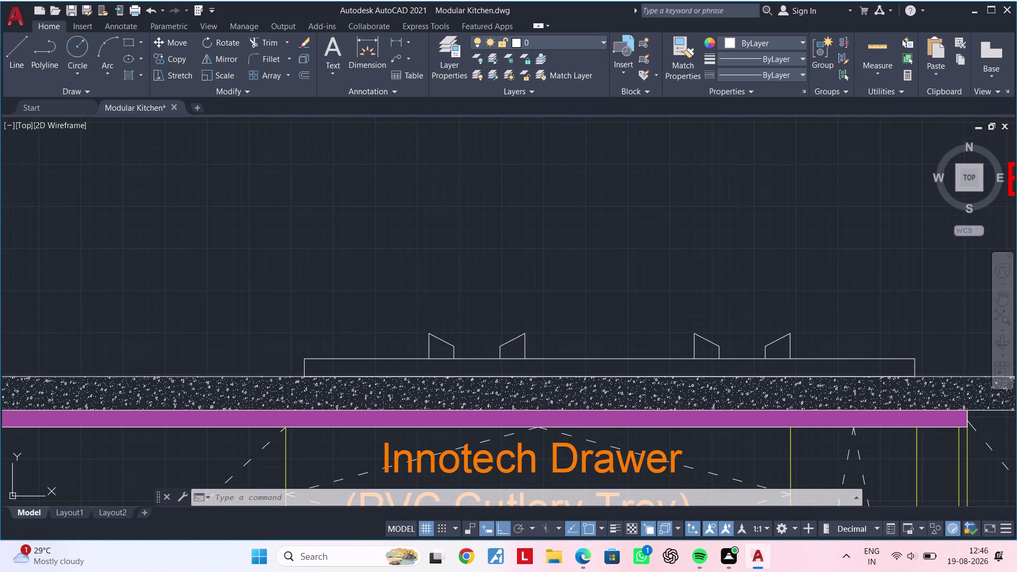
key(Escape)
key(Escape)
key(Escape)
key(Escape)
text(L)
key(space)
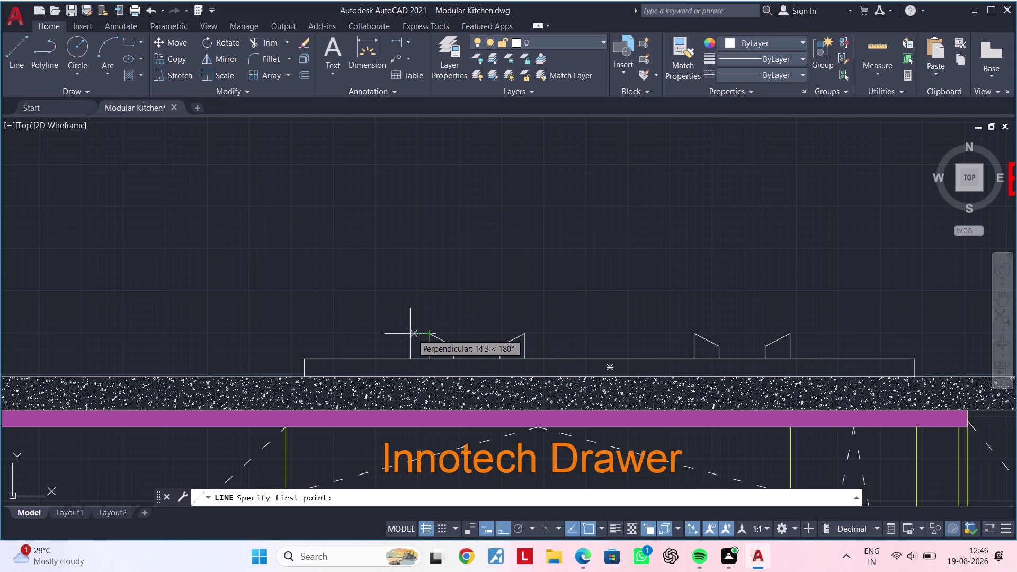
click(386, 333)
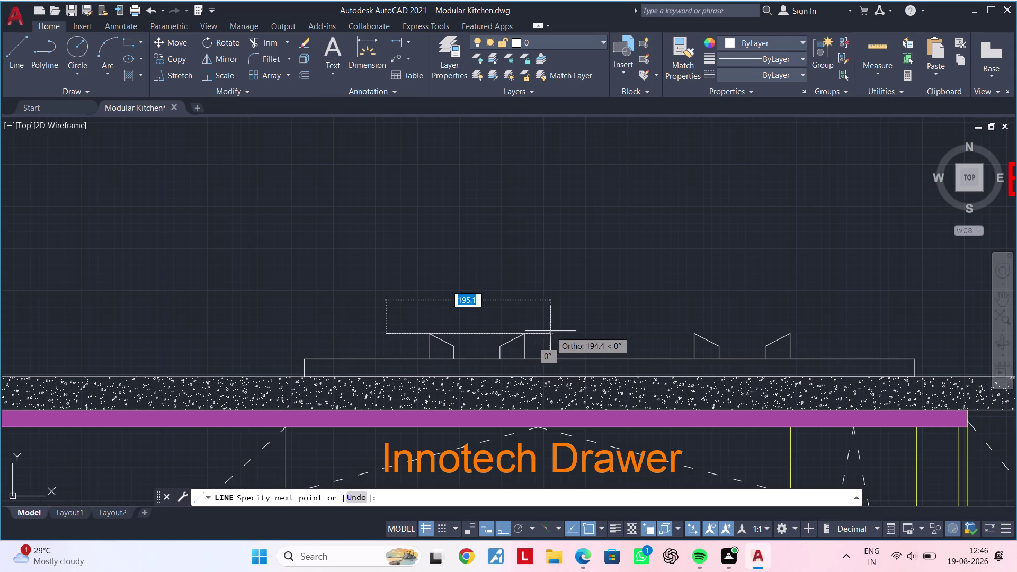
click(566, 330)
key(Escape)
key(Escape)
key(Escape)
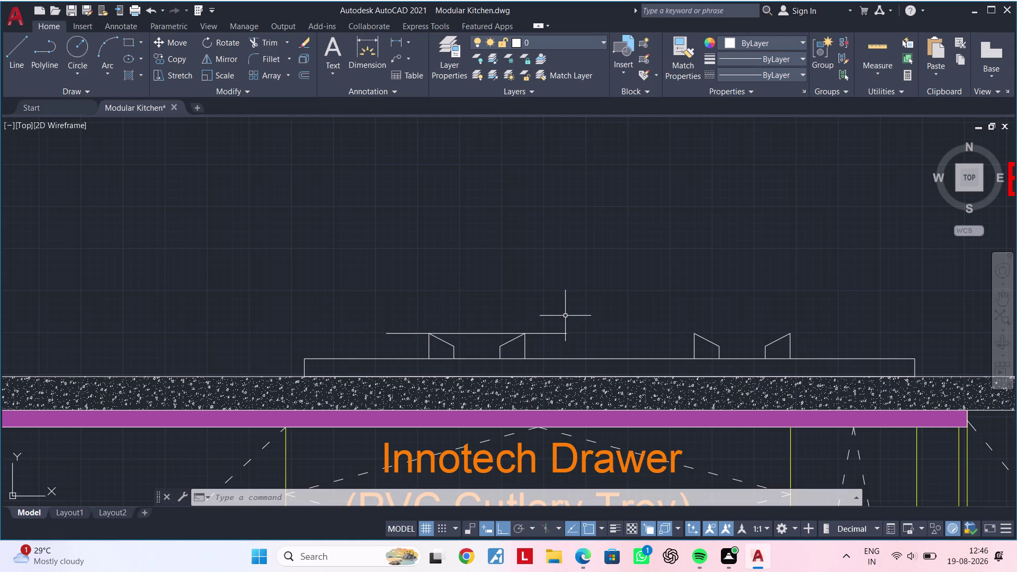
Draw the left and right vertical sides of the box.
key(Escape)
middle_drag(567, 316, 627, 315)
key(Escape)
key(Escape)
key(l)
key(space)
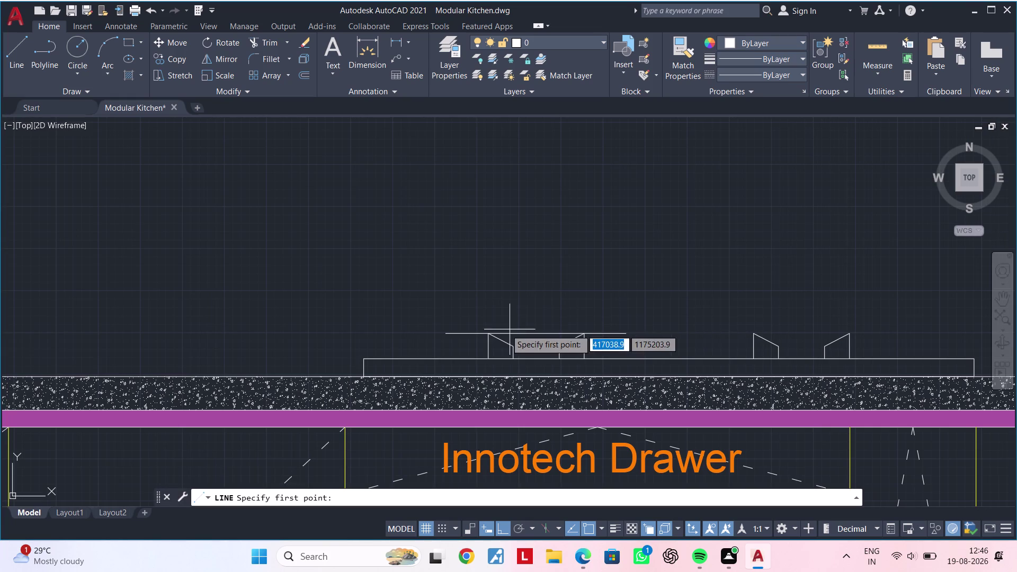
click(443, 331)
click(449, 203)
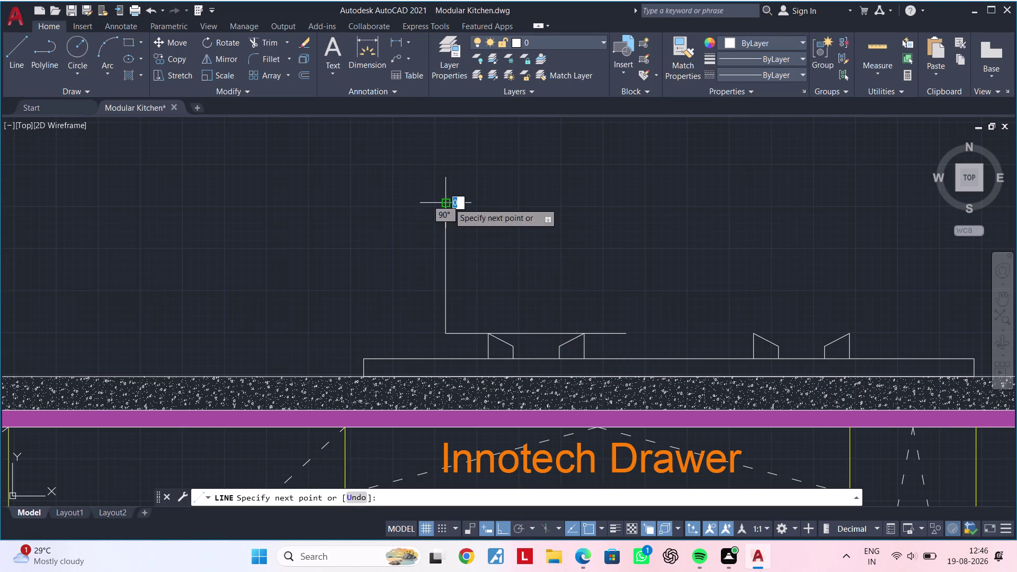
key(Escape)
key(space)
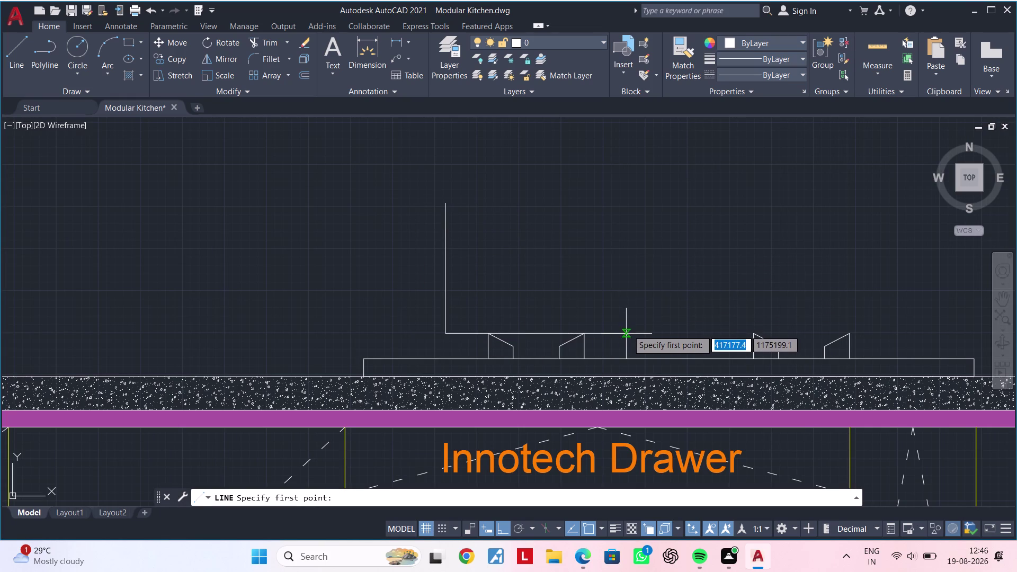
click(627, 333)
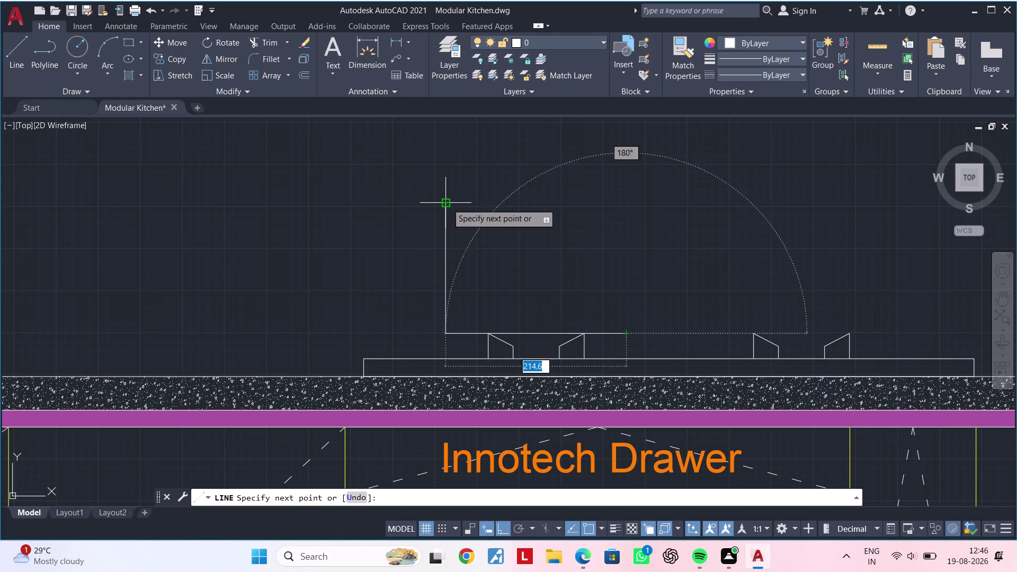
click(626, 203)
key(Escape)
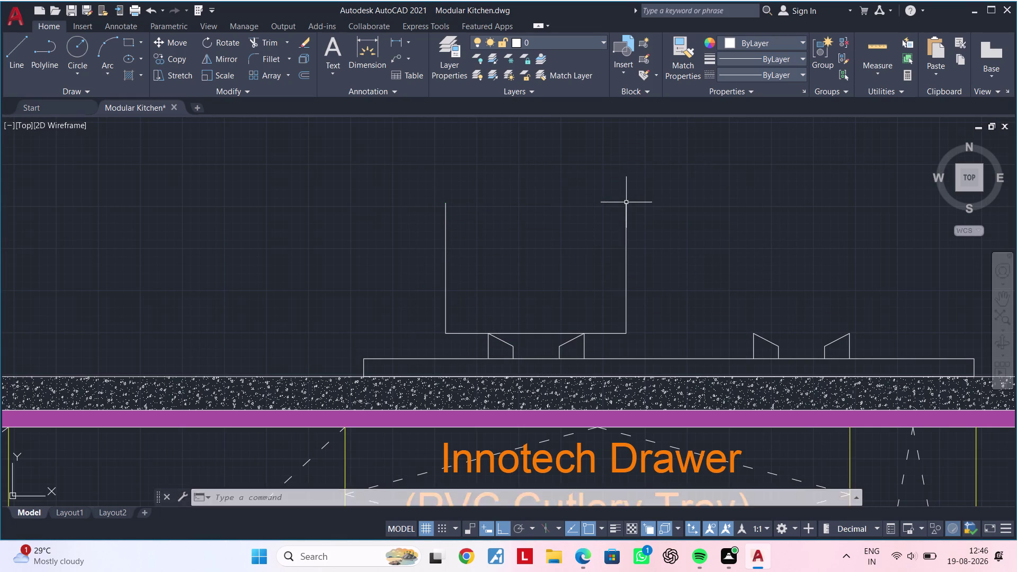
Draw the top line connecting the two sides to close the rectangle.
key(Escape)
key(Escape)
middle_drag(625, 208, 669, 204)
key(Escape)
key(Escape)
key(space)
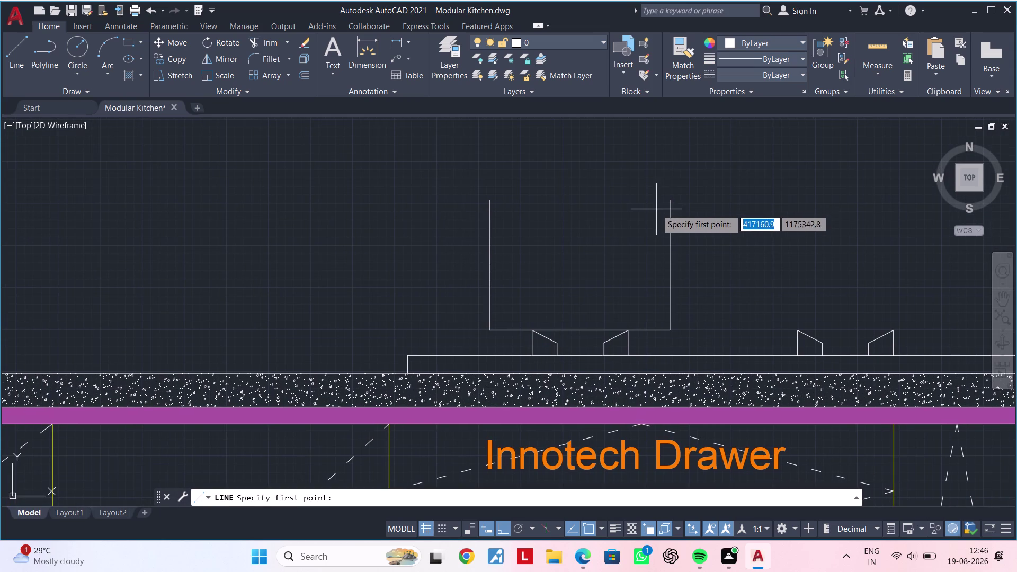
click(672, 202)
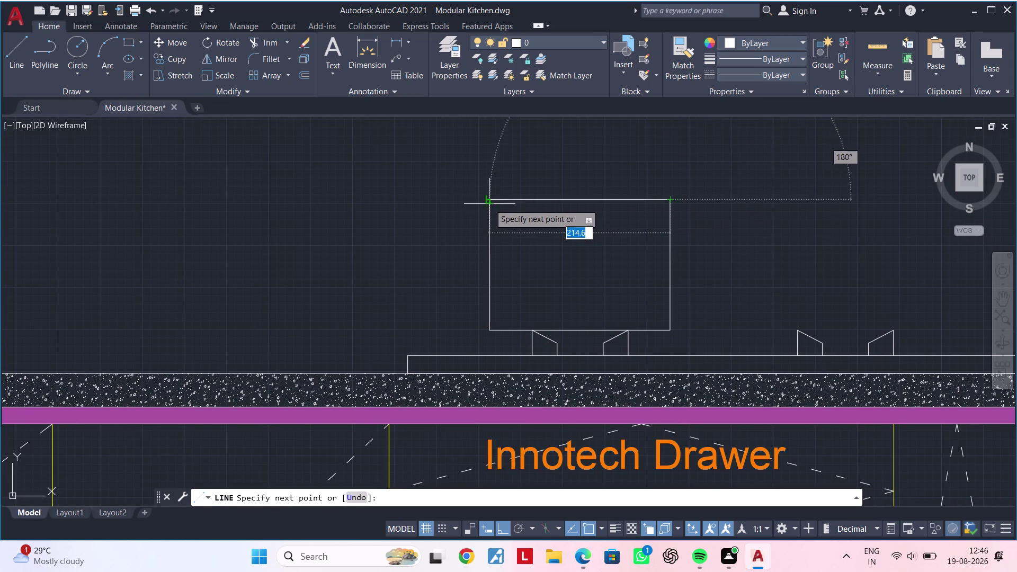
click(487, 201)
key(Escape)
key(Escape)
middle_drag(579, 214, 566, 239)
key(Escape)
key(Escape)
key(Escape)
key(Escape)
key(Escape)
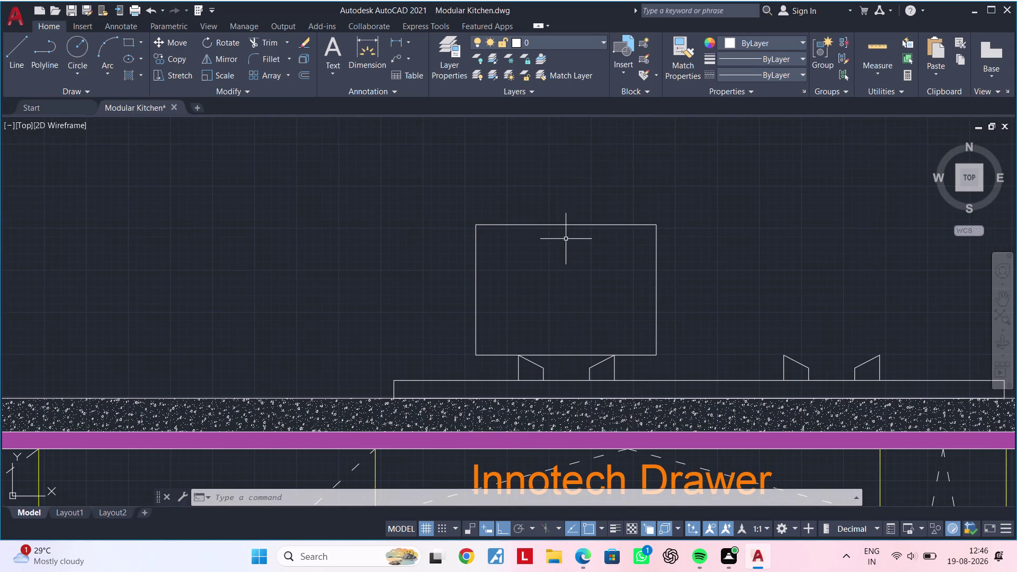
text(OF)
key(space)
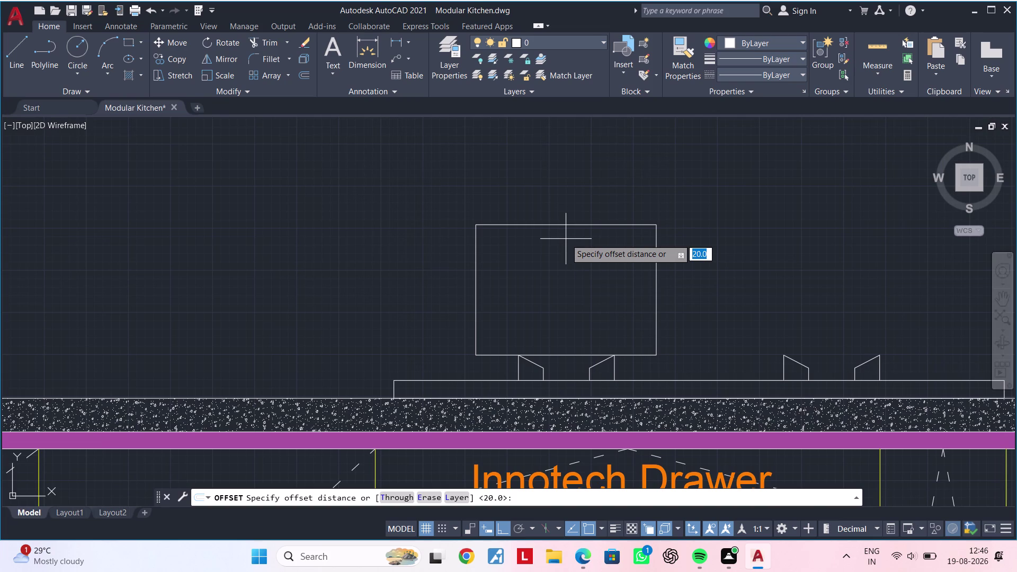
Offset the box's top edge 20 units upward to add a parallel line above it.
key(2)
key(Return)
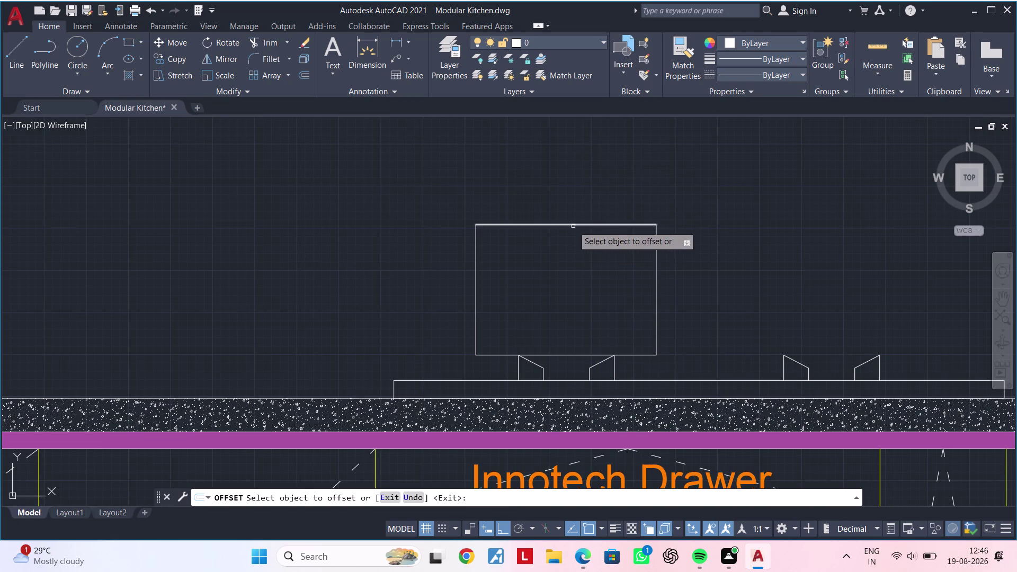
click(573, 226)
click(573, 214)
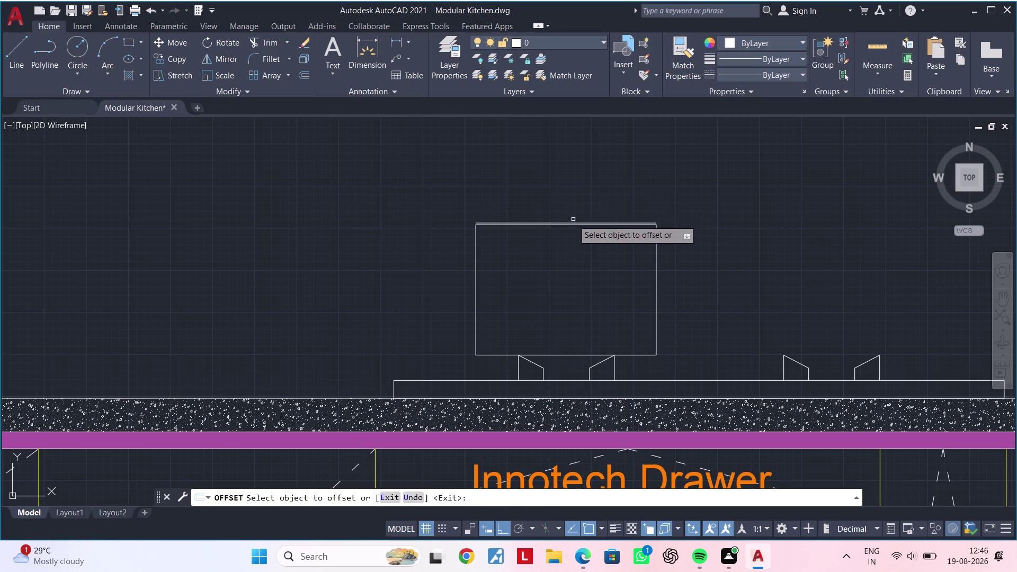
scroll(up, 3)
click(570, 226)
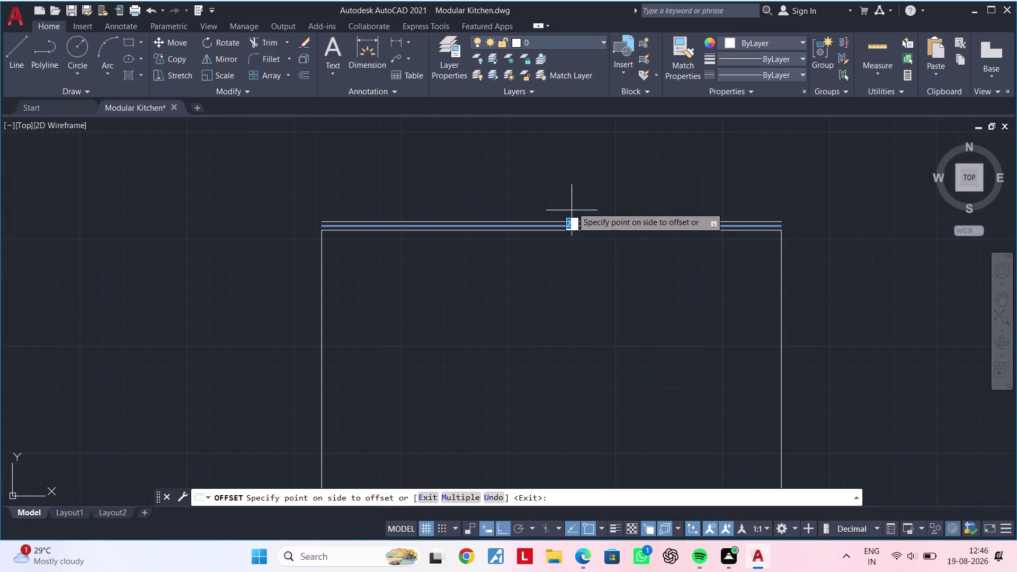
click(572, 207)
scroll(down, 3)
middle_drag(575, 235, 524, 254)
middle_drag(501, 250, 501, 249)
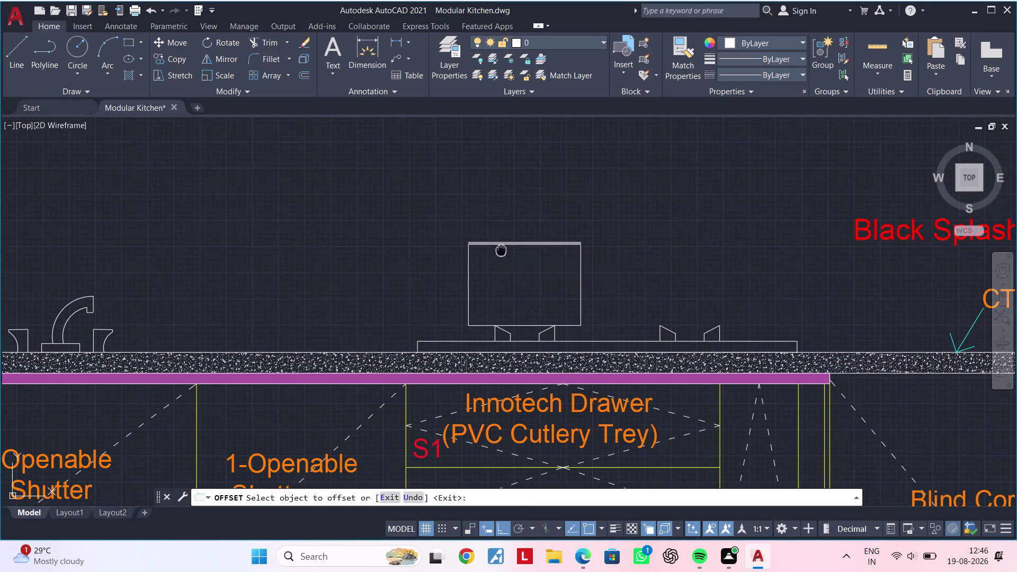
middle_drag(500, 250, 498, 239)
key(Escape)
key(Escape)
middle_click(491, 280)
key(Escape)
key(Escape)
middle_drag(488, 287, 486, 281)
key(Escape)
key(Escape)
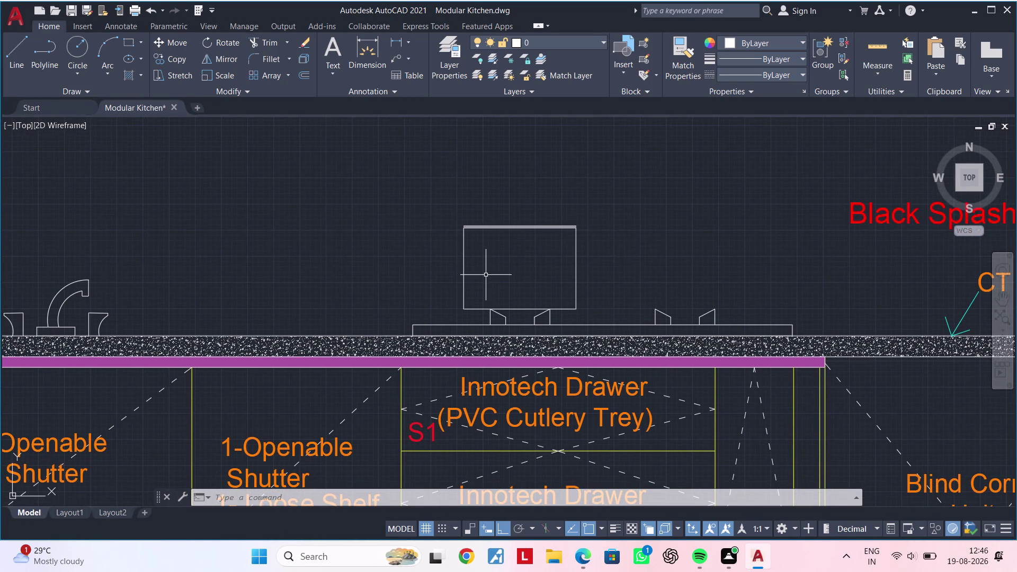
Set the fillet radius by two picked points and round the box's lower-left and lower-right corners.
key(f)
key(space)
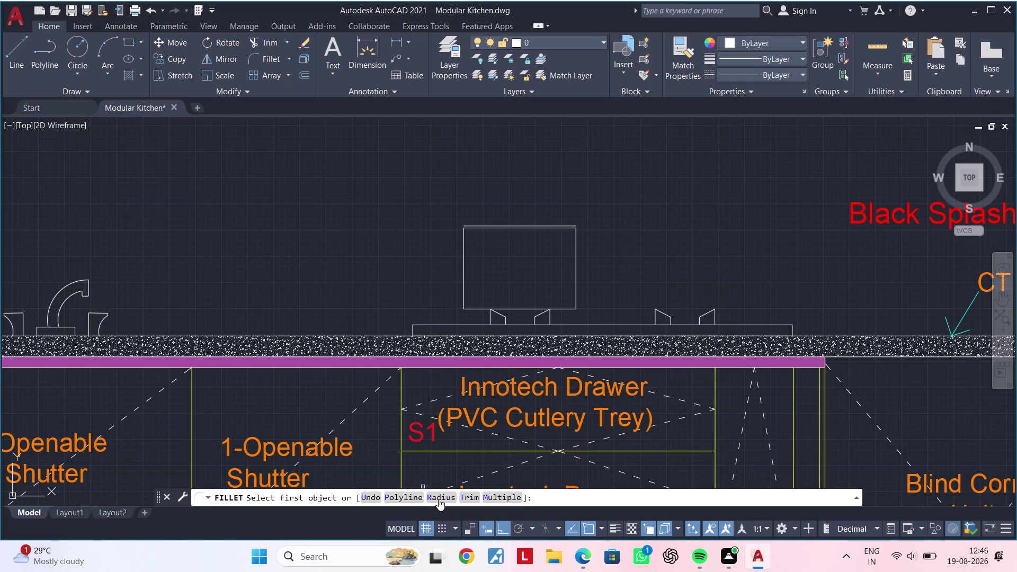
click(439, 498)
scroll(up, 3)
click(448, 271)
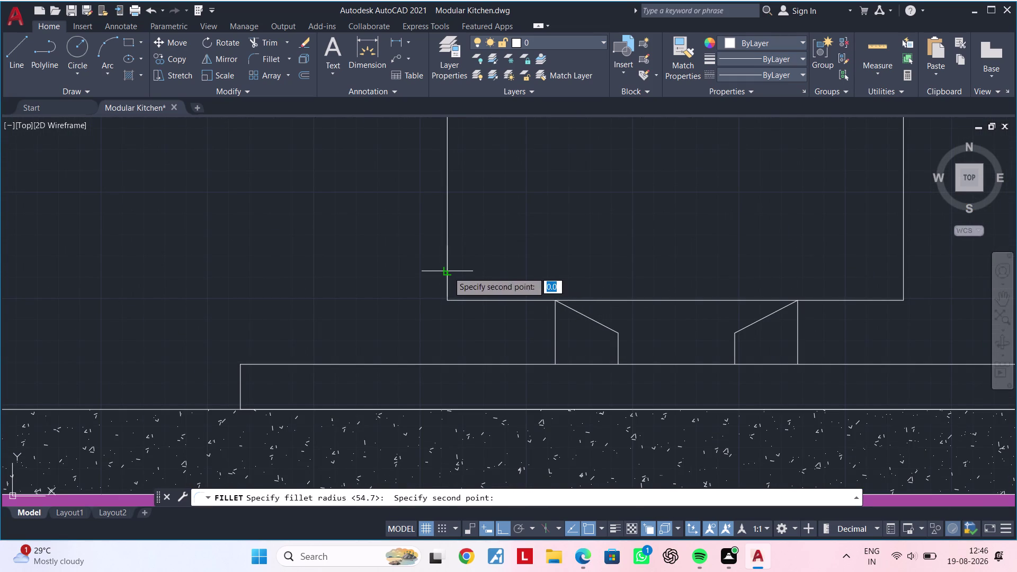
click(461, 297)
click(467, 300)
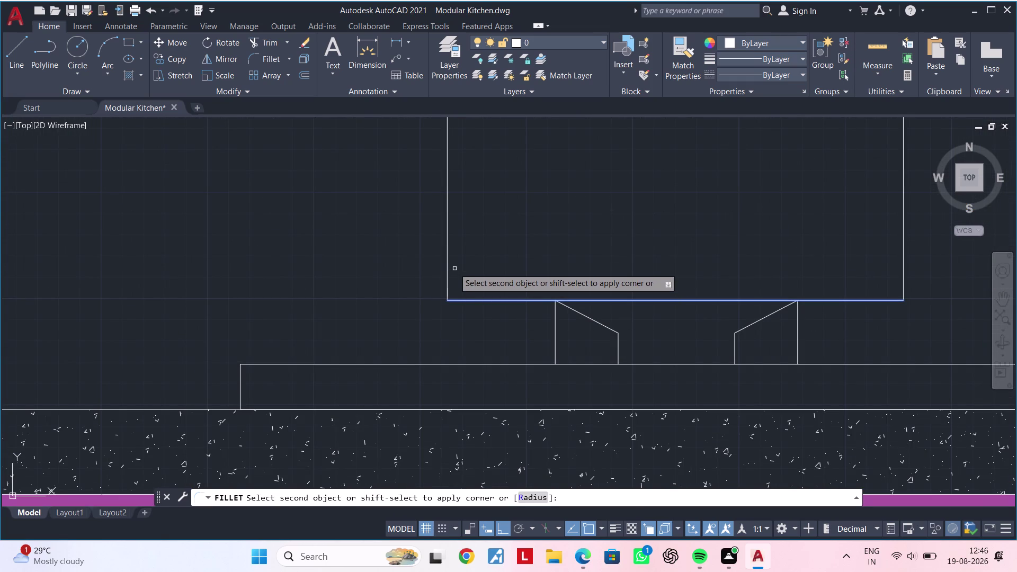
click(448, 266)
scroll(down, 3)
middle_drag(580, 262, 406, 302)
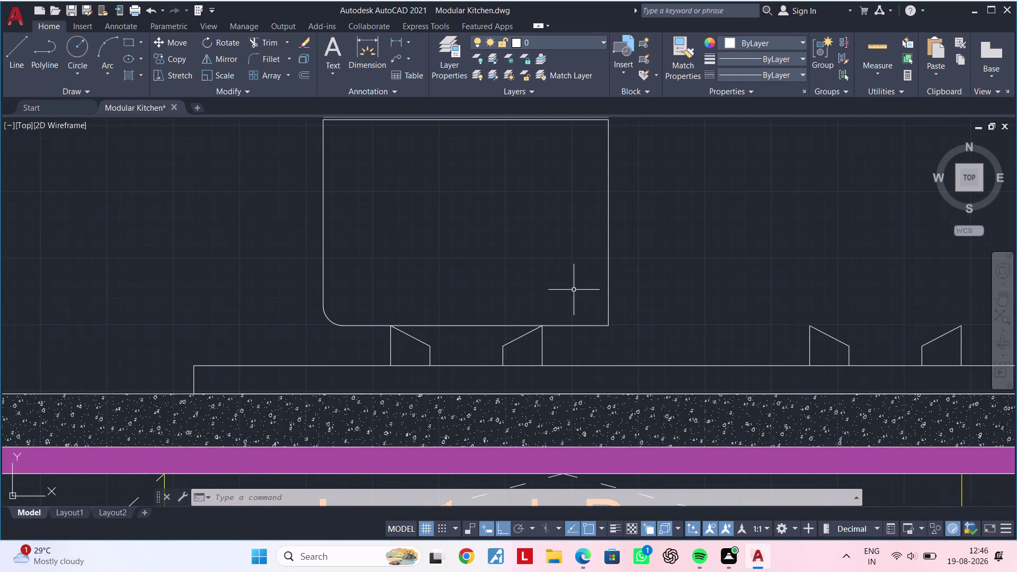
key(space)
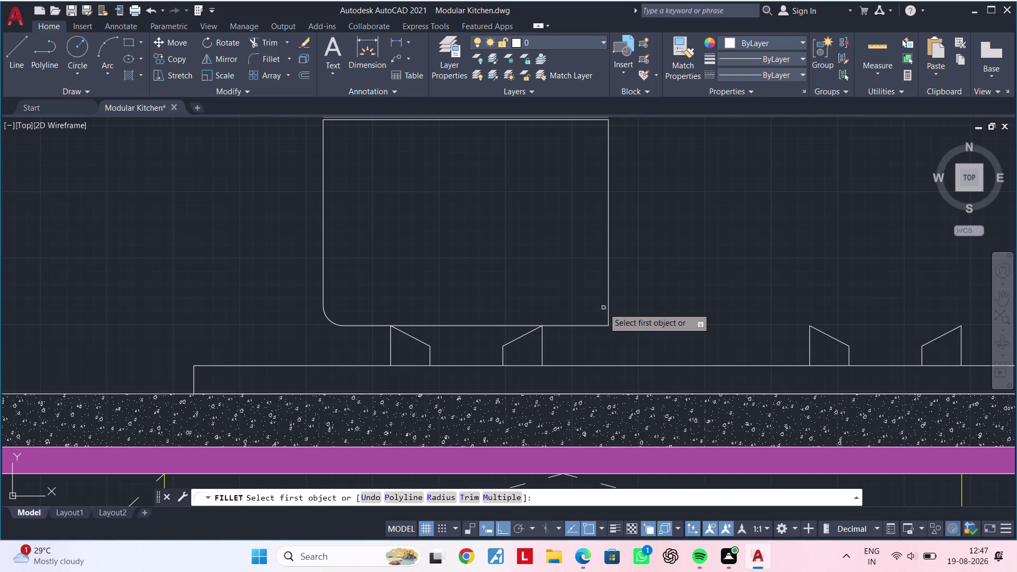
click(596, 326)
click(607, 305)
scroll(down, 3)
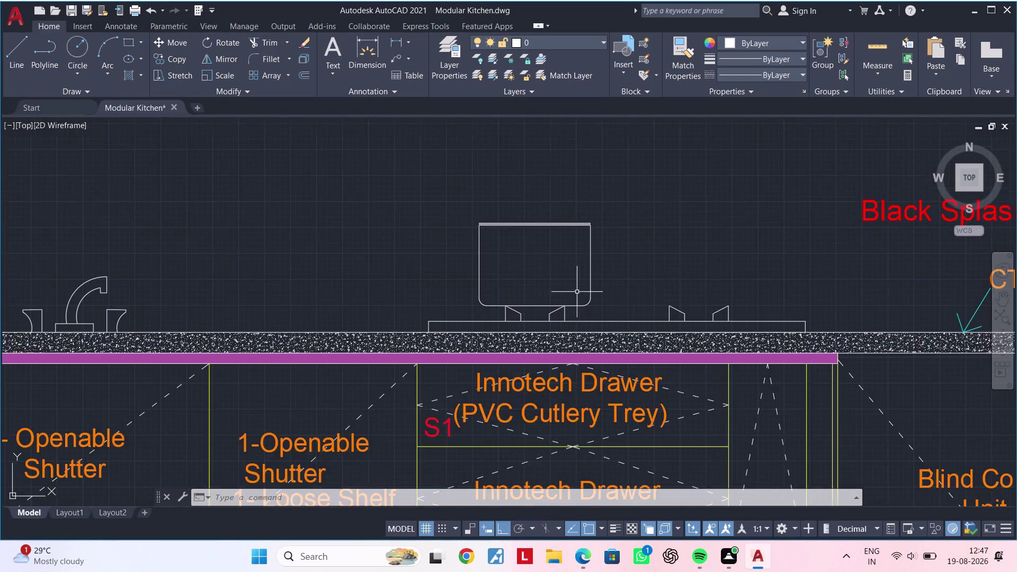
middle_drag(573, 290, 574, 345)
scroll(up, 3)
scroll(up, 3)
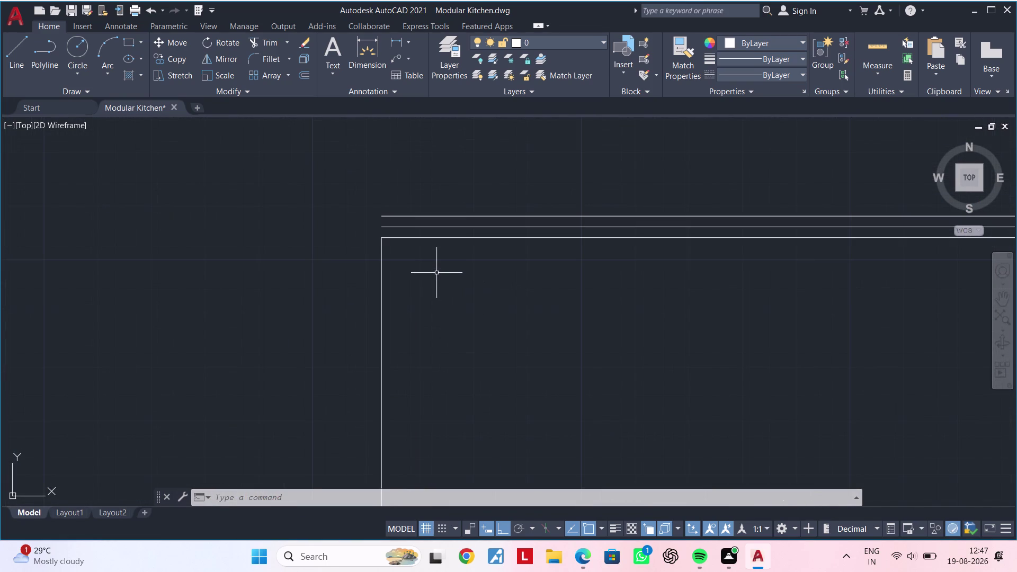
Fillet the box's upper-left and upper-right corners with the same radius.
key(space)
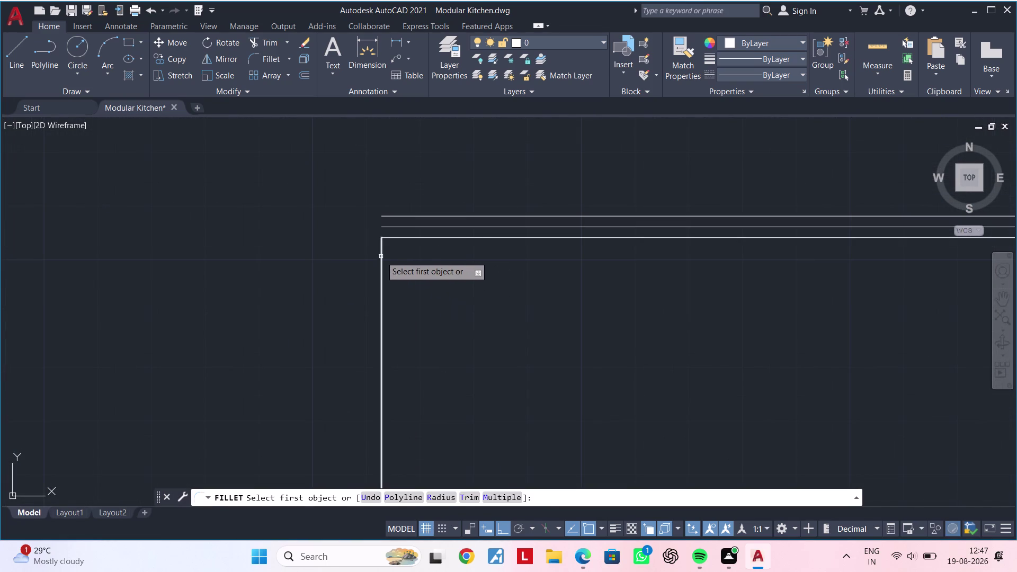
click(380, 256)
click(389, 239)
scroll(down, 3)
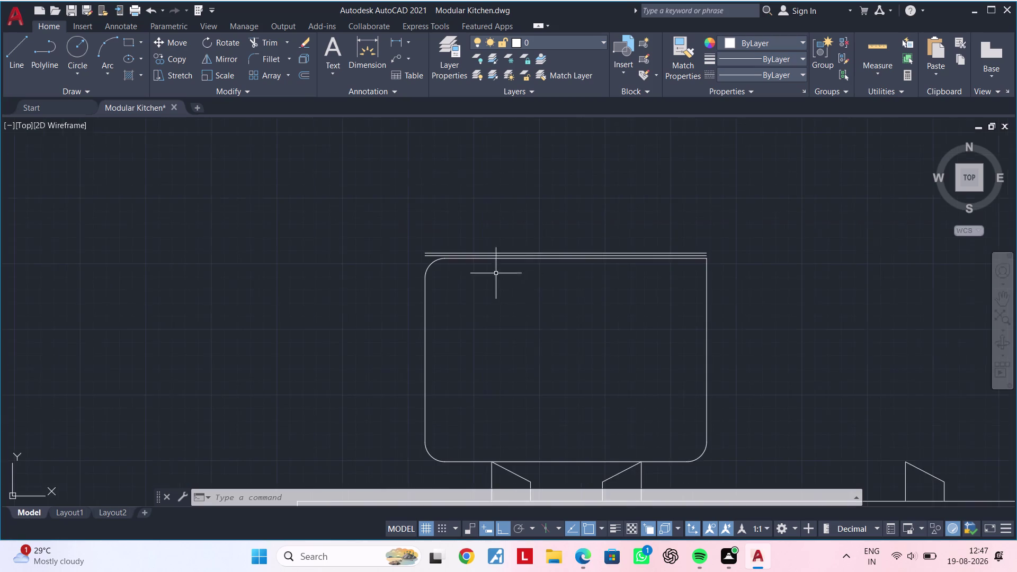
middle_drag(548, 280, 440, 290)
key(space)
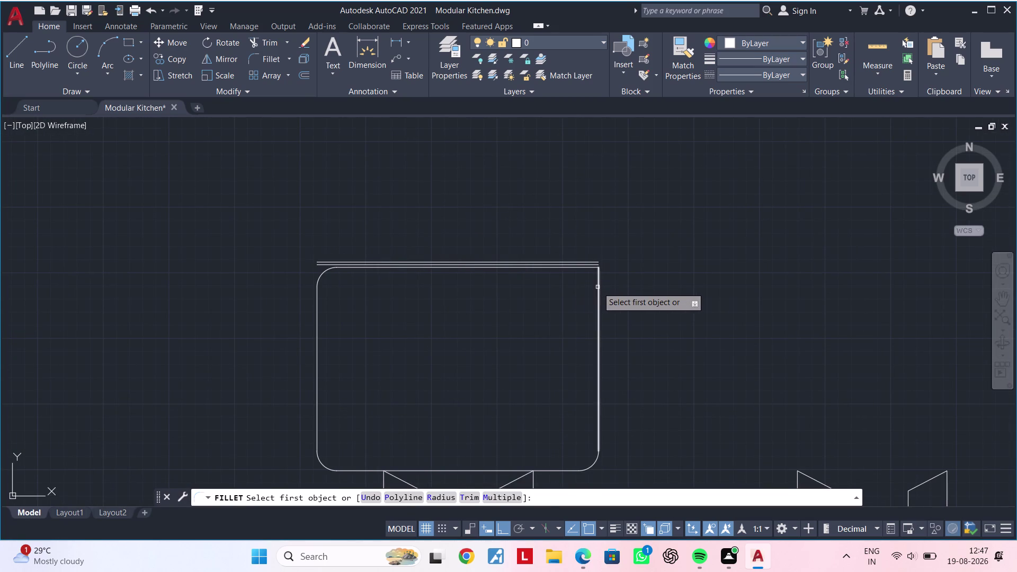
click(597, 287)
scroll(up, 3)
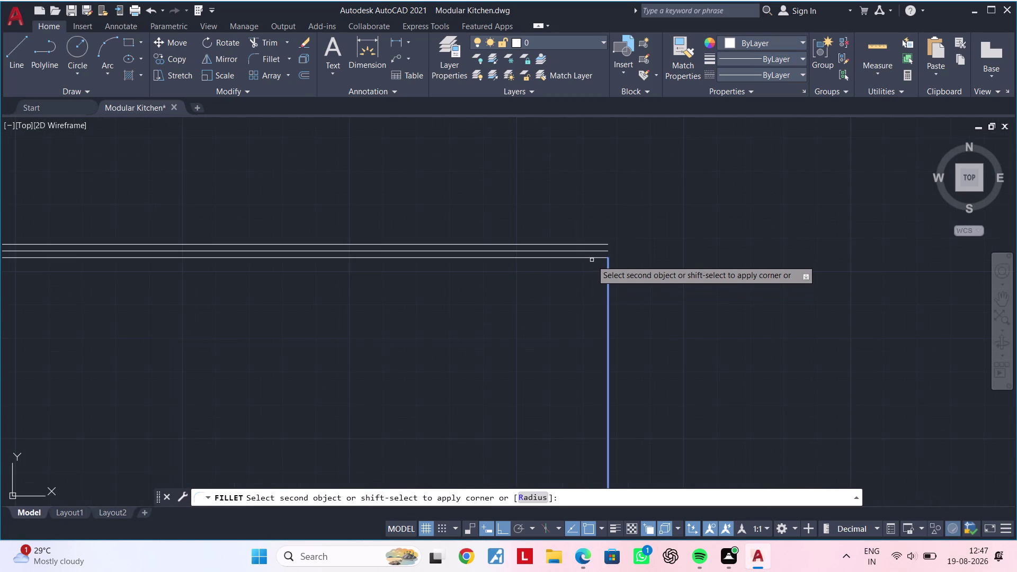
click(591, 259)
scroll(down, 3)
middle_drag(585, 310, 591, 314)
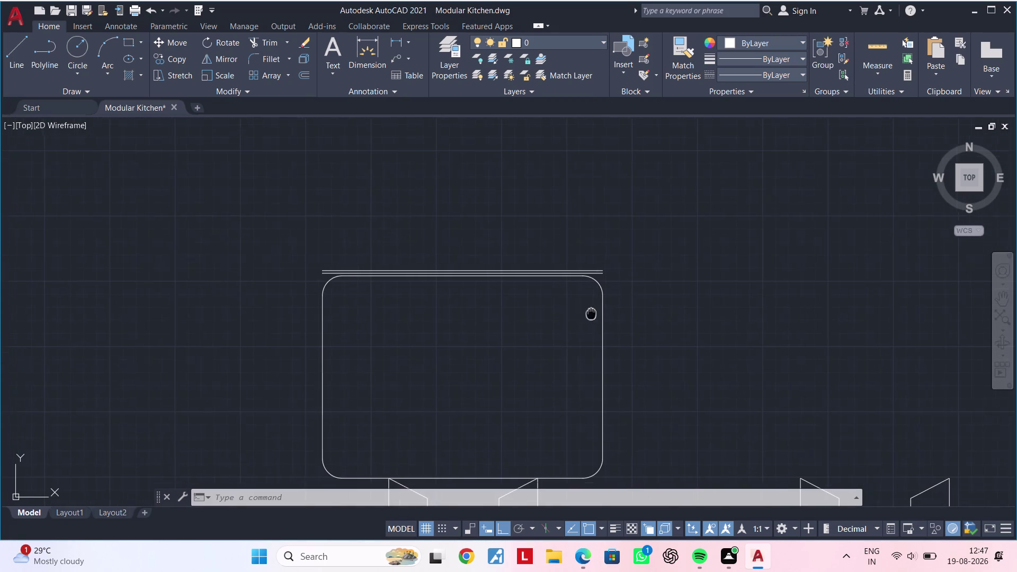
middle_drag(591, 314, 611, 323)
key(Escape)
scroll(up, 3)
scroll(up, 3)
middle_drag(613, 292, 633, 315)
key(Escape)
key(Escape)
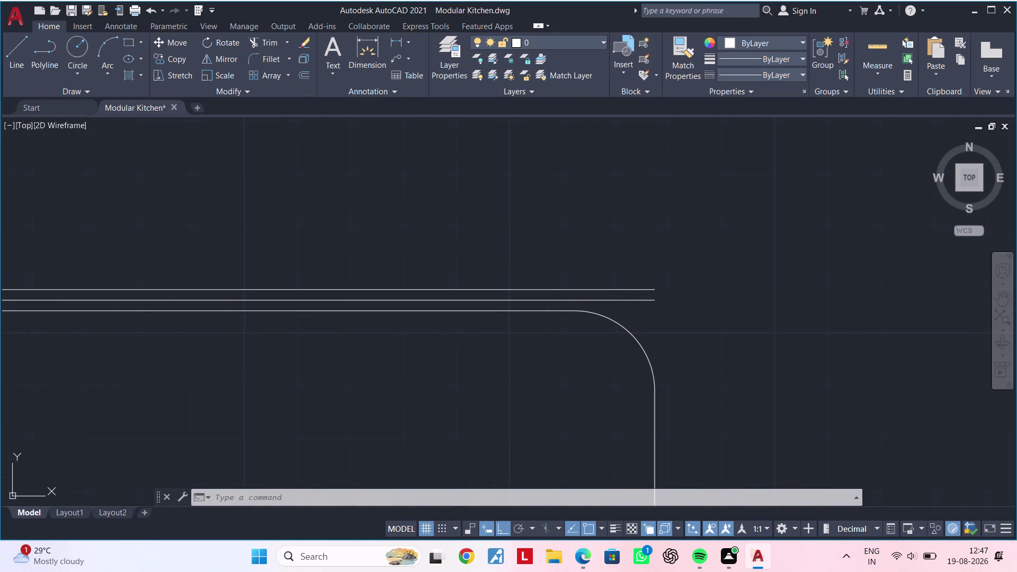
key(Escape)
key(Escape)
key(Escape)
key(ctrl+z)
key(ctrl+z)
key(Escape)
middle_drag(565, 319, 652, 326)
key(Escape)
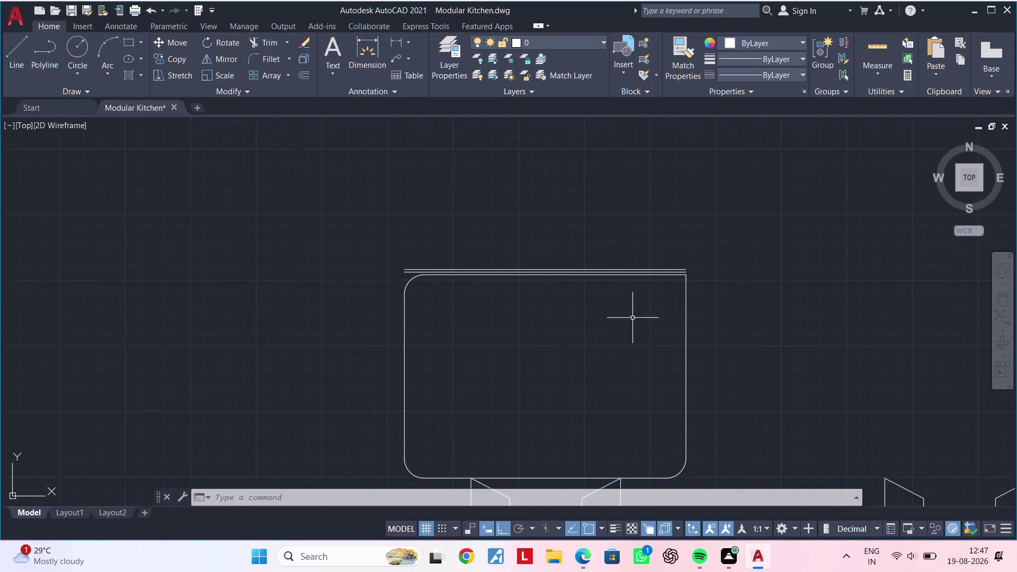
Undo the last two edits and pan to the box's top-left corner.
middle_drag(630, 316, 607, 348)
scroll(up, 3)
middle_drag(654, 313, 840, 305)
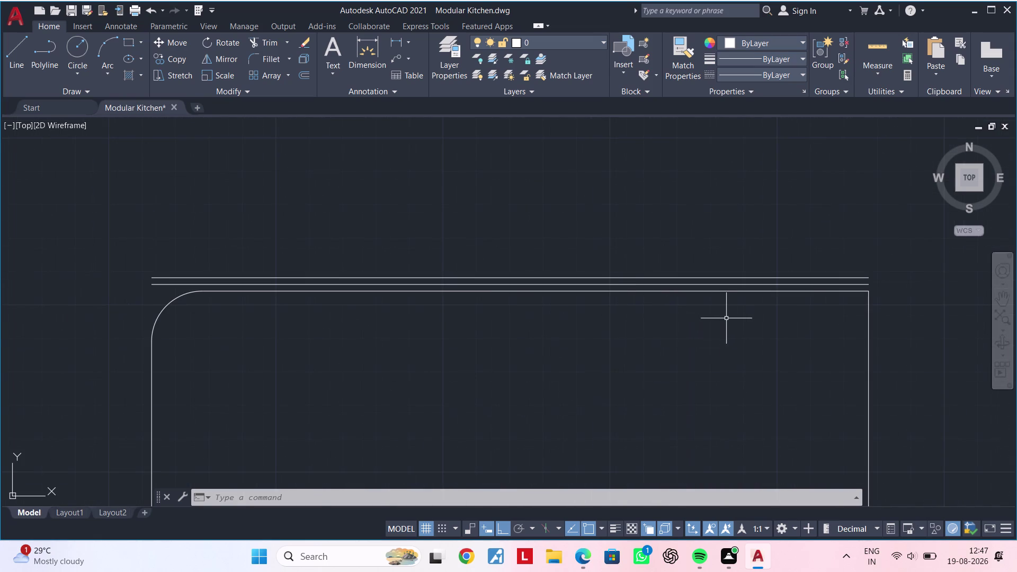
key(ctrl+z)
key(ctrl+z)
middle_drag(507, 307, 488, 357)
key(Escape)
key(Escape)
middle_drag(475, 343, 469, 350)
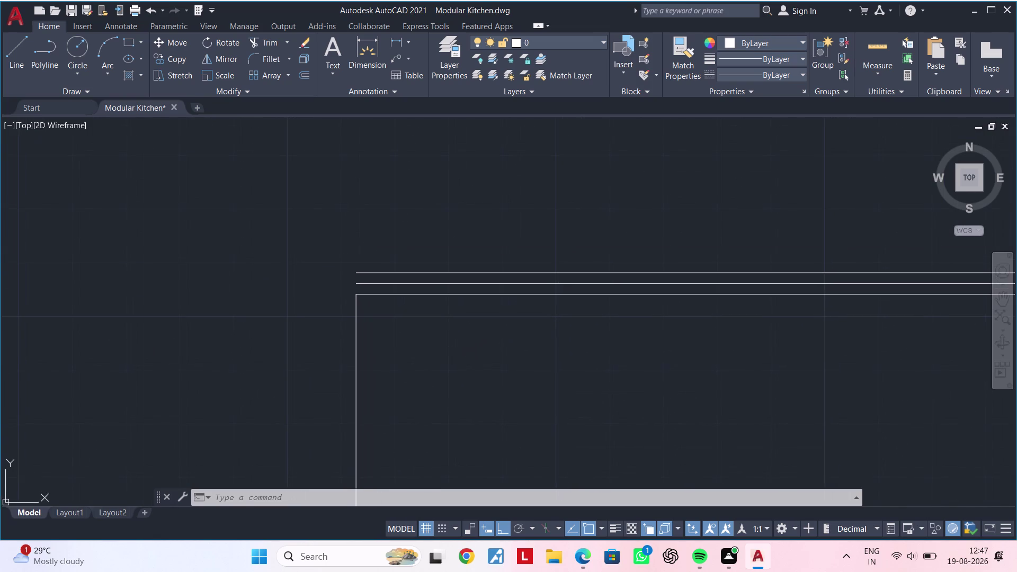
Draw a short line from the box's top-left corner up to the offset lines.
key(l)
key(space)
click(355, 297)
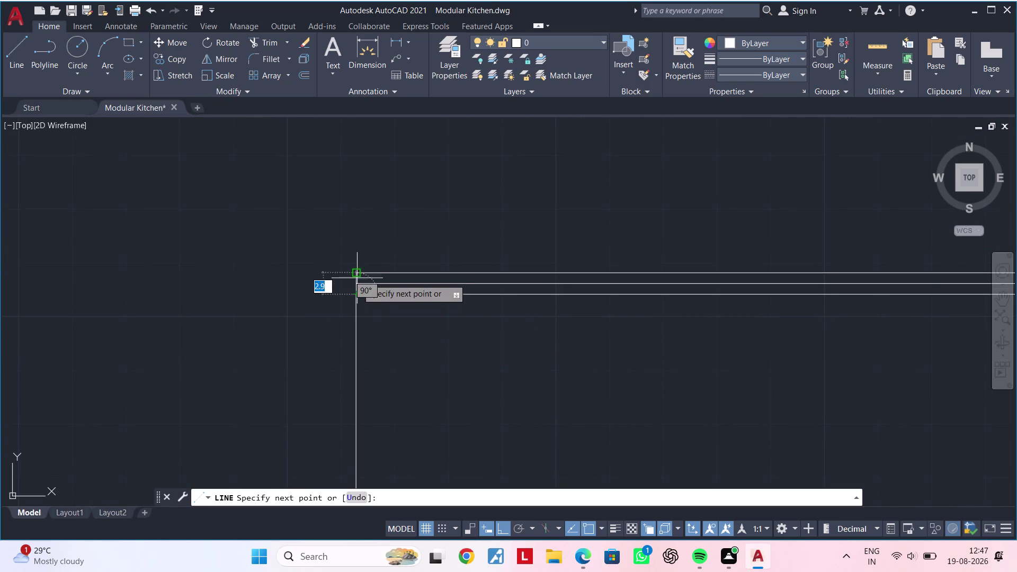
click(357, 269)
key(Escape)
Draw a matching short line at the box's top-right corner.
scroll(down, 3)
middle_drag(748, 330, 287, 341)
middle_drag(728, 329, 644, 337)
scroll(up, 3)
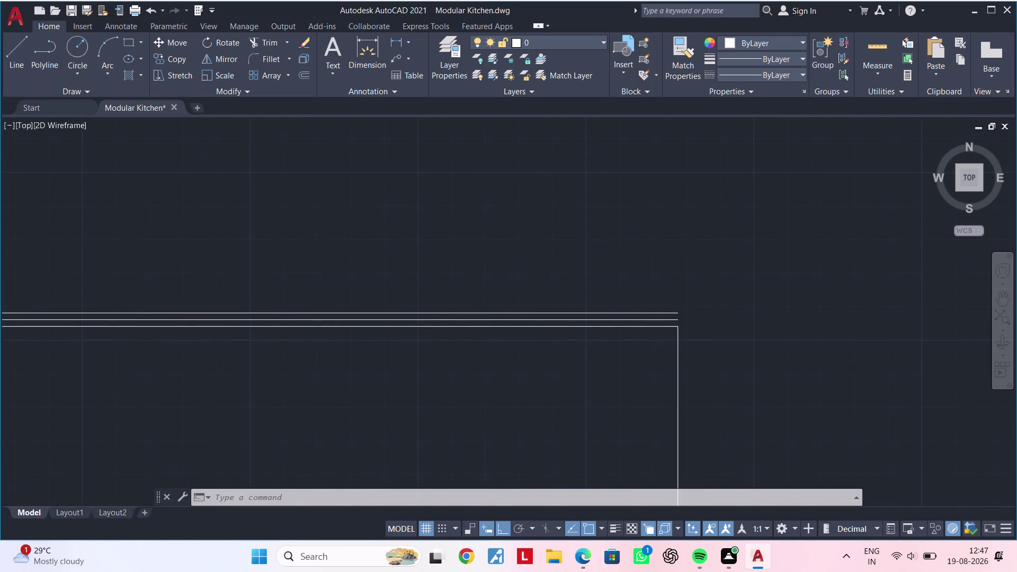
key(space)
click(673, 332)
click(677, 296)
key(Escape)
Draw an arc spanning the whole box top, starting at its top-left corner.
scroll(down, 3)
middle_drag(628, 337, 686, 325)
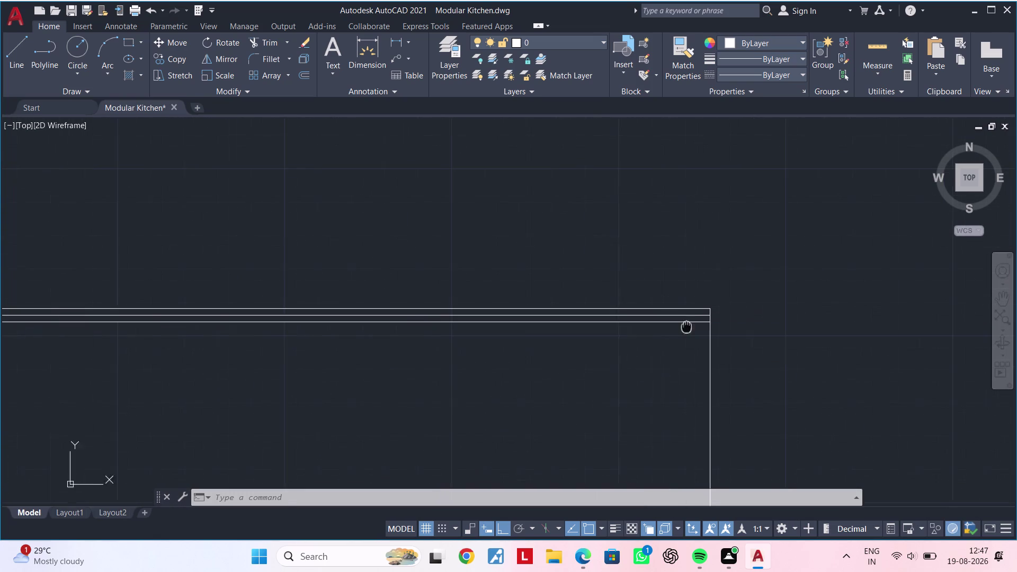
middle_drag(685, 326, 687, 326)
key(Escape)
middle_drag(624, 337, 648, 334)
key(Escape)
key(Escape)
middle_drag(599, 346, 640, 340)
key(Escape)
key(Escape)
middle_drag(557, 351, 662, 351)
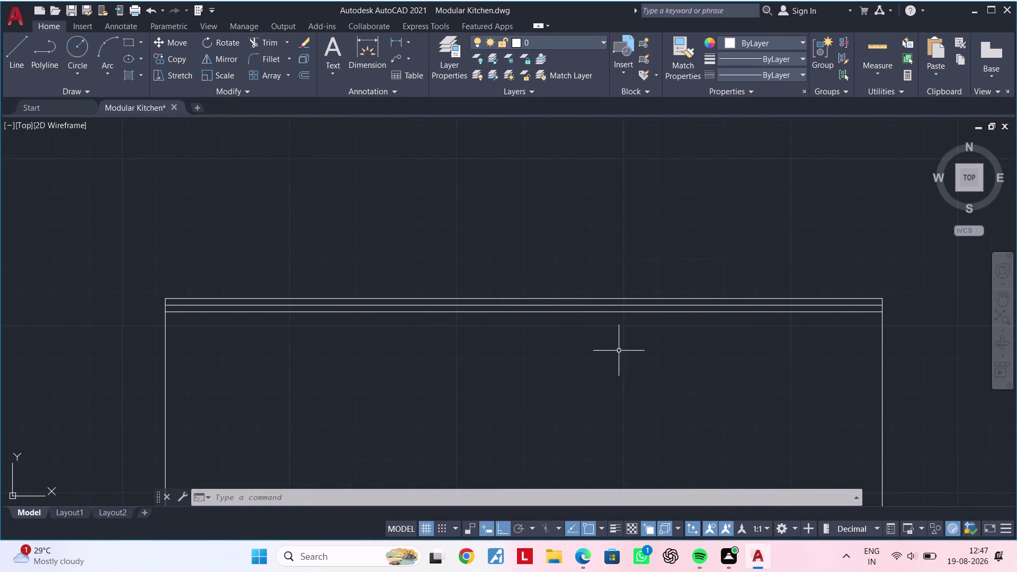
key(Escape)
key(Escape)
key(Escape)
key(Escape)
middle_drag(598, 351, 565, 398)
scroll(down, 3)
middle_drag(560, 390, 605, 372)
key(Escape)
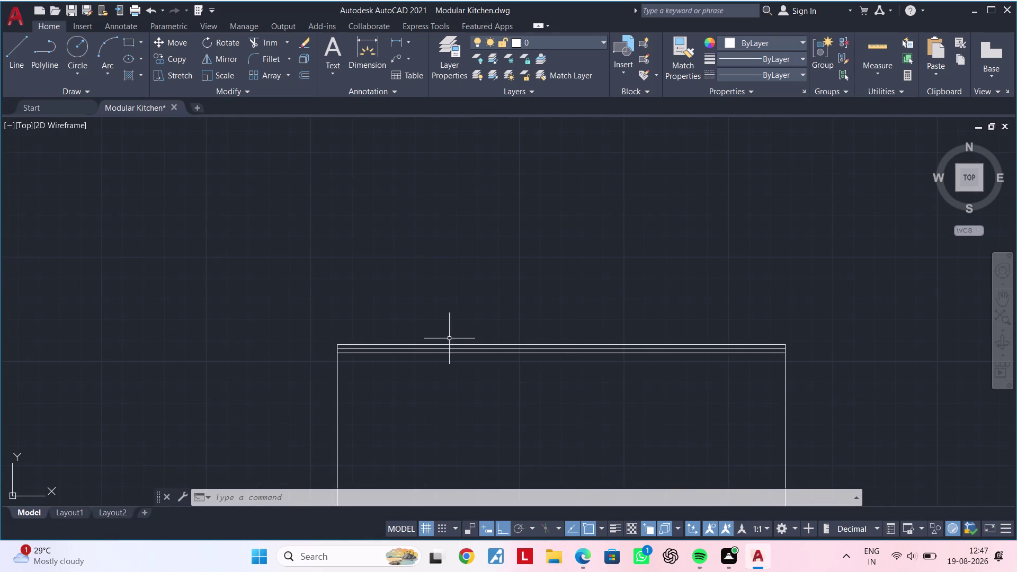
click(99, 46)
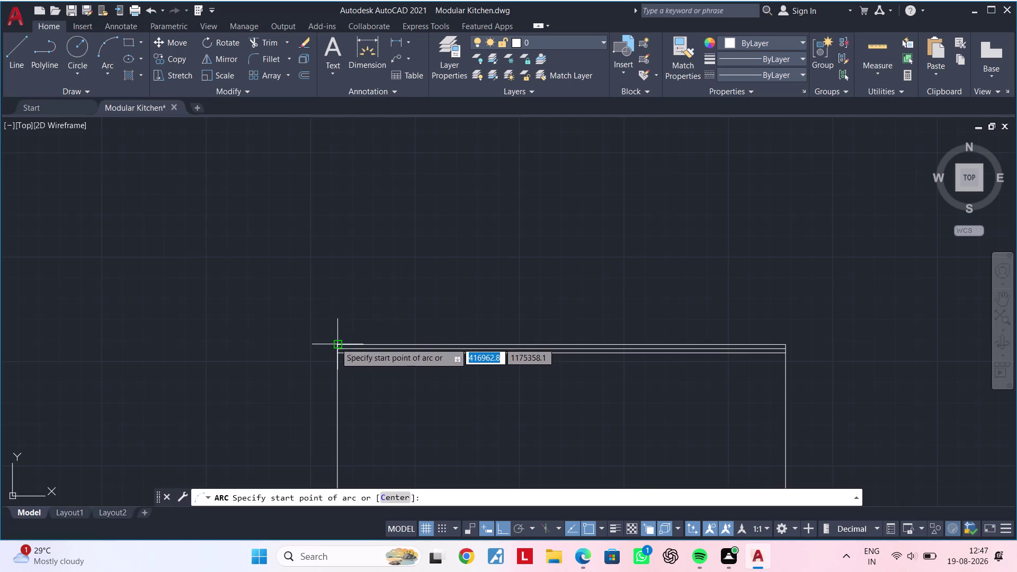
click(335, 343)
click(787, 340)
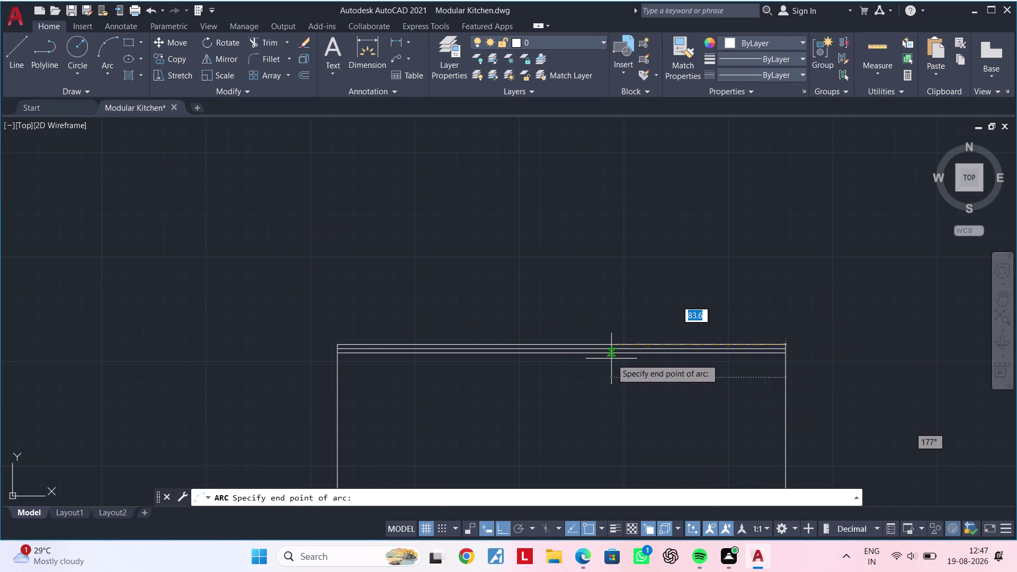
scroll(down, 3)
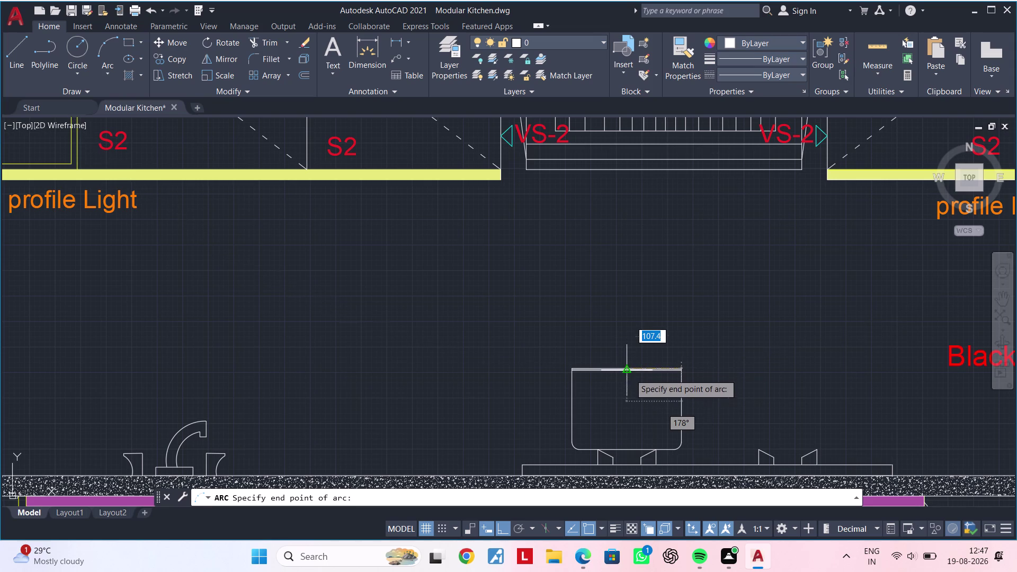
click(628, 445)
Trim away the arc's lower parts inside the box and delete the leftover piece.
key(Escape)
key(Escape)
text(T)
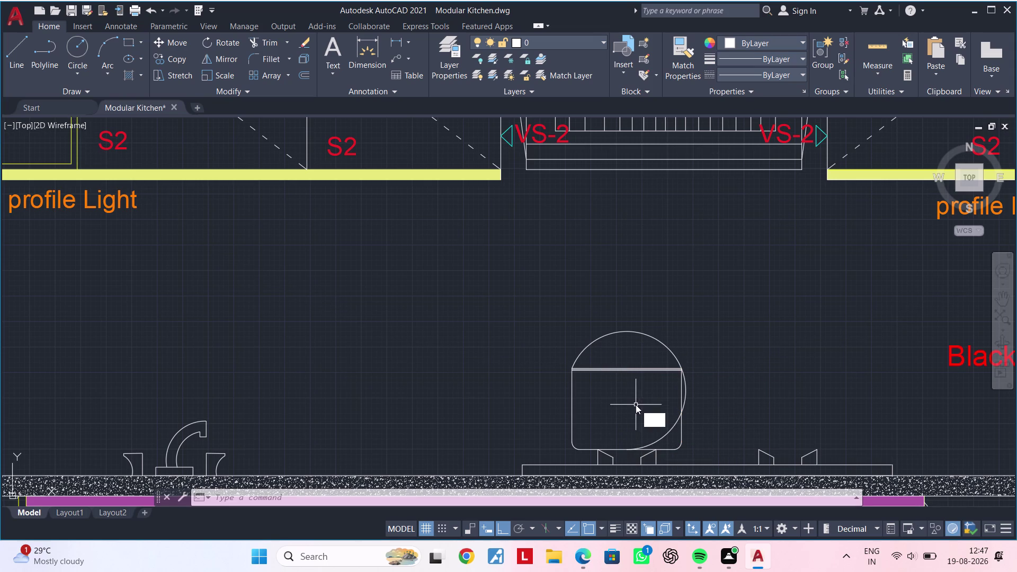
text(R)
key(space)
scroll(up, 3)
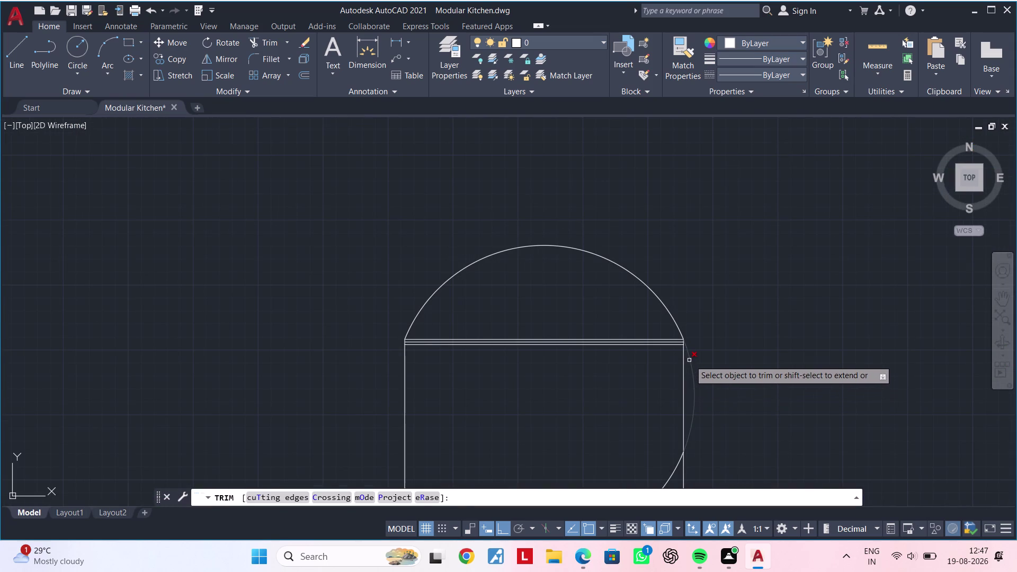
click(690, 359)
middle_drag(657, 383, 607, 298)
key(Escape)
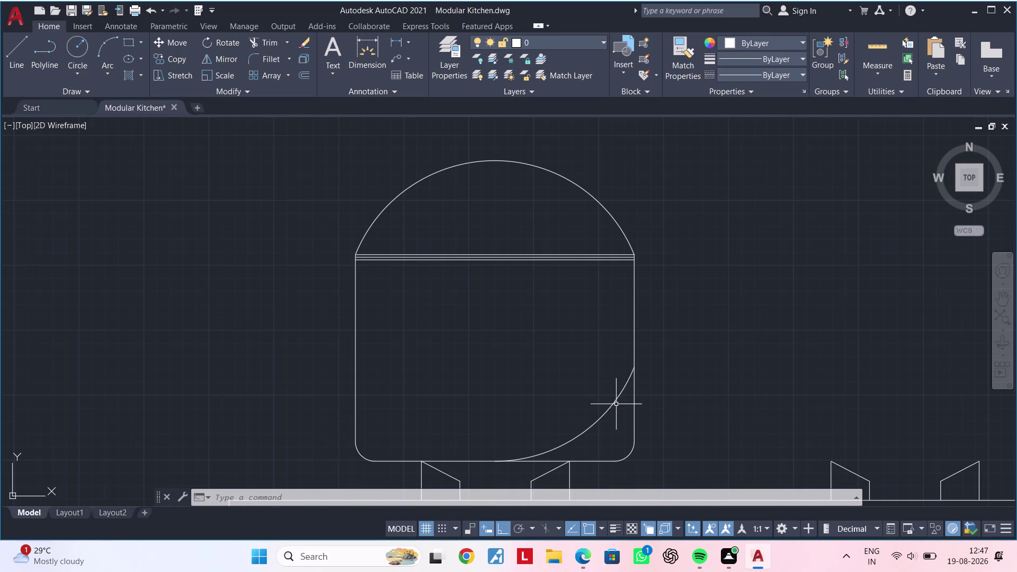
click(614, 402)
key(Delete)
Drag the lid arc's middle grip down to lower the dome height.
middle_drag(577, 371, 577, 431)
key(Escape)
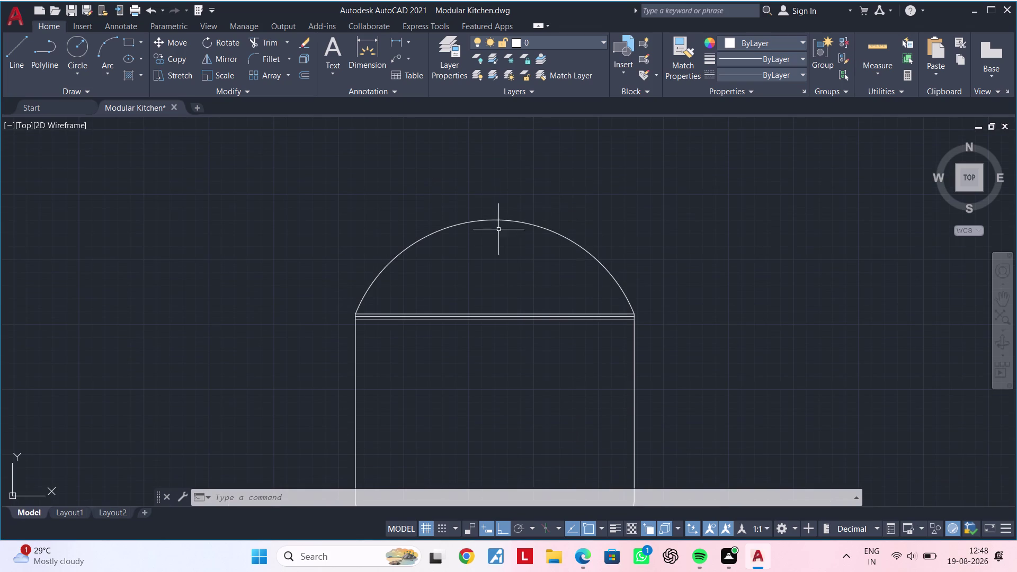
click(498, 219)
click(496, 219)
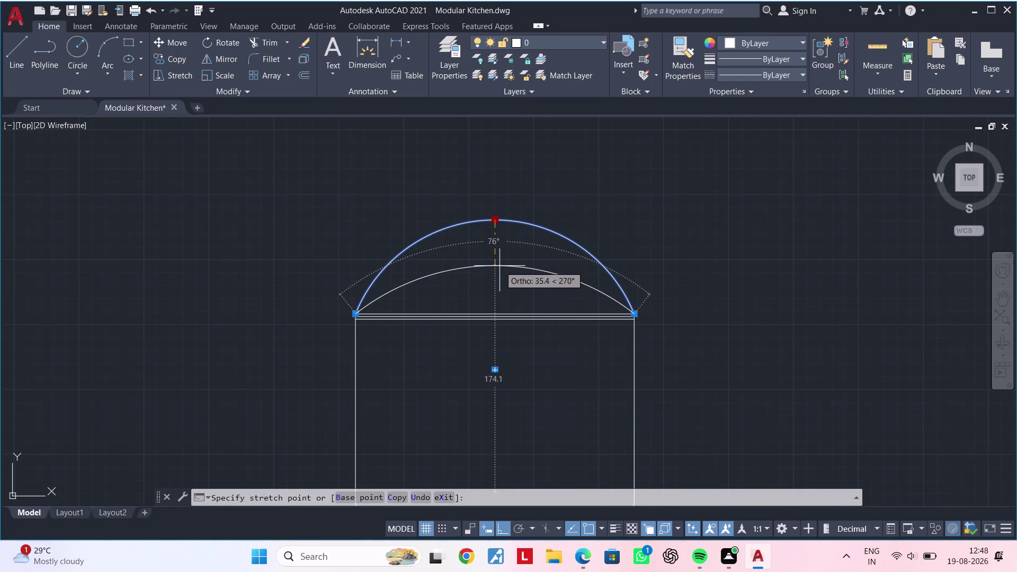
click(501, 275)
key(Escape)
key(Escape)
Pan and zoom back to center the view on the pot lid.
middle_drag(513, 289, 567, 283)
key(Escape)
key(Escape)
middle_drag(563, 282, 560, 241)
scroll(down, 3)
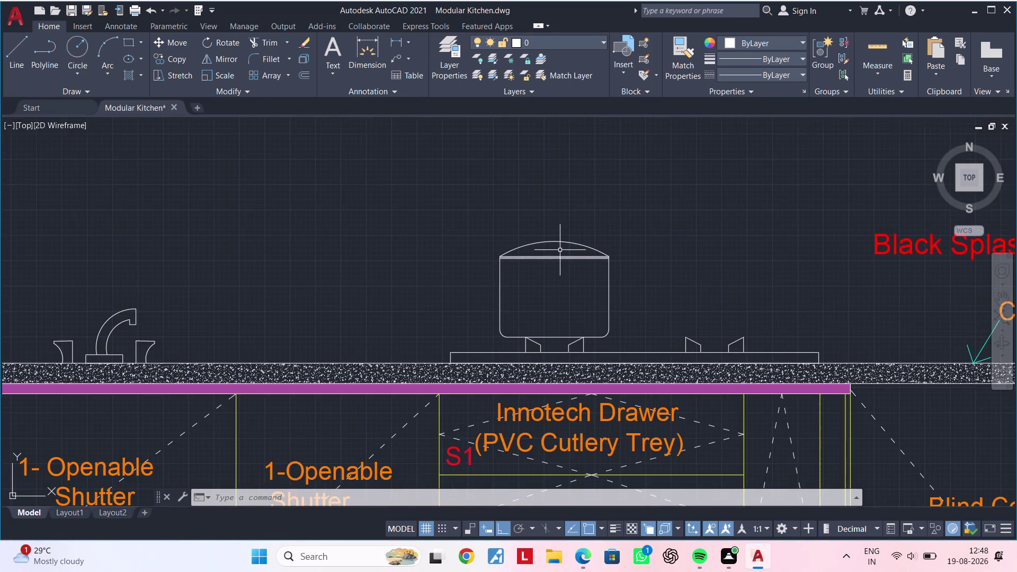
scroll(up, 3)
middle_drag(553, 247, 516, 275)
scroll(up, 3)
middle_drag(506, 270, 495, 286)
key(Escape)
key(Escape)
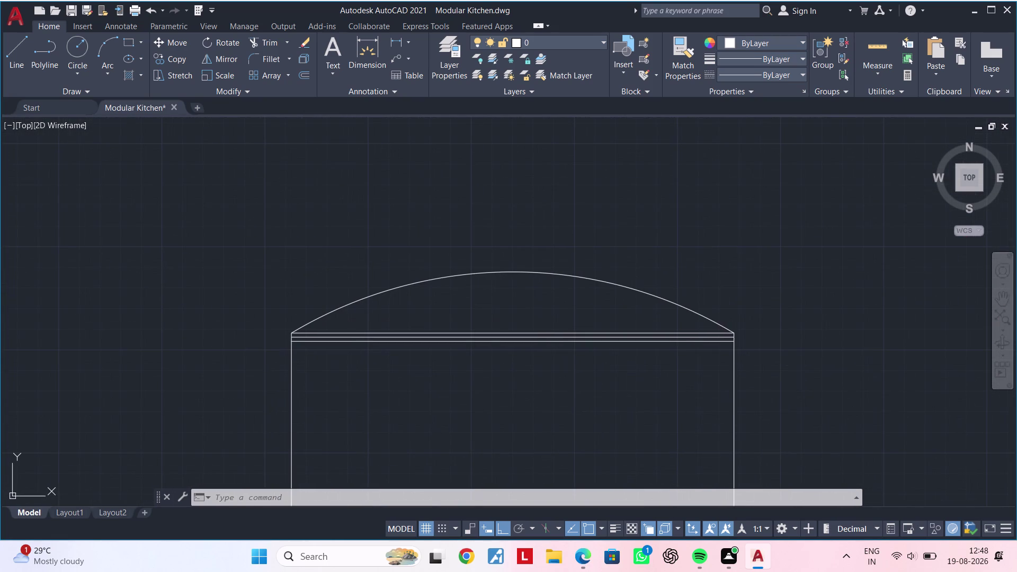
key(Escape)
middle_drag(496, 274, 487, 309)
key(Escape)
key(Escape)
key(l)
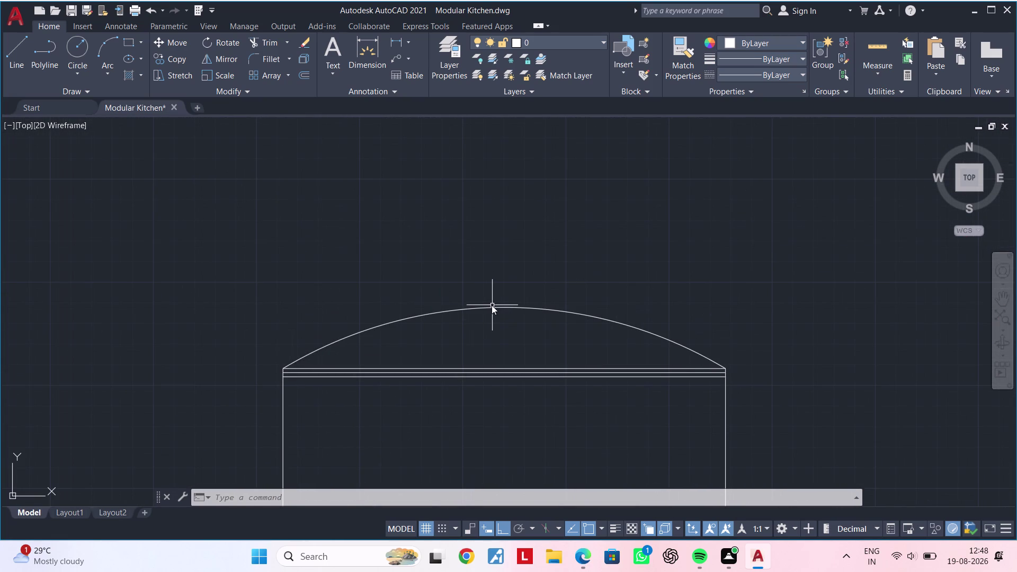
key(space)
key(Escape)
key(Escape)
click(101, 53)
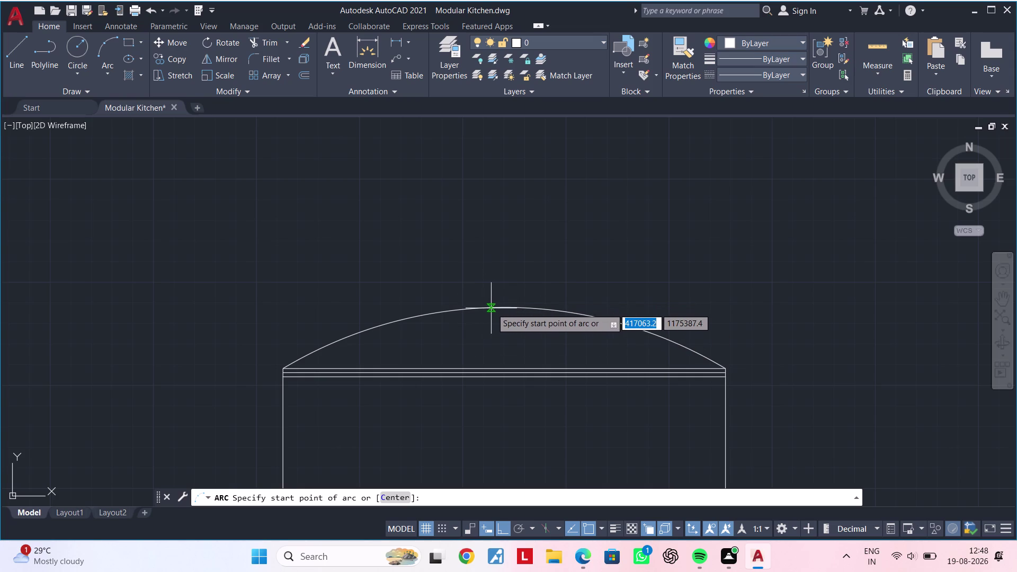
Draw a three-point knob arc rising from the top of the lid.
click(506, 307)
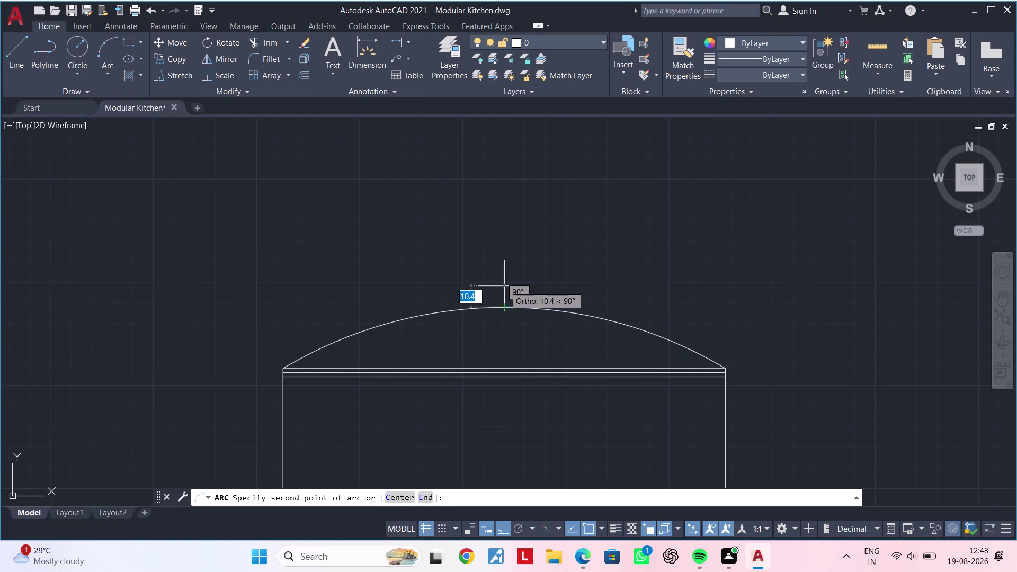
click(486, 271)
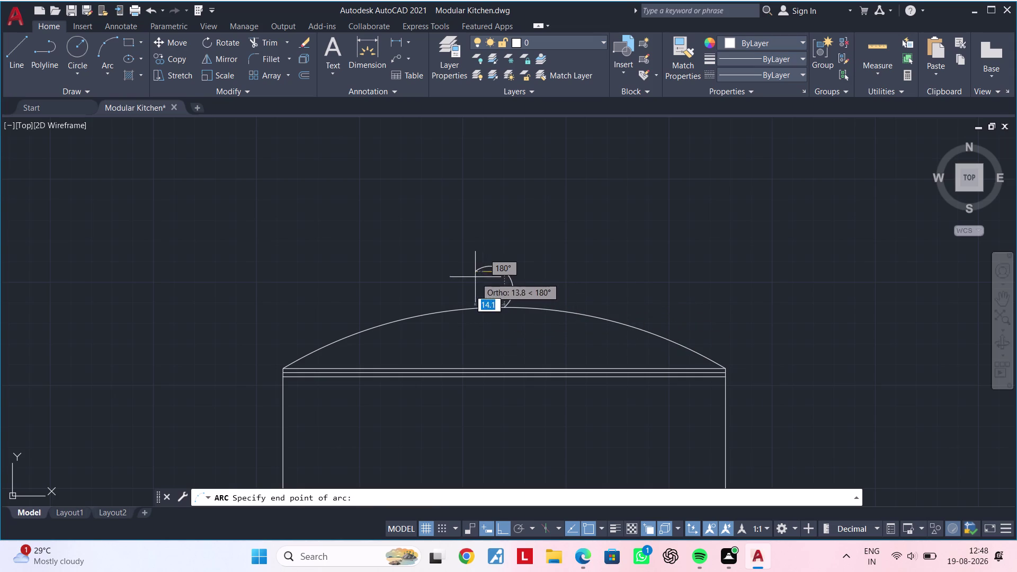
click(463, 270)
key(Escape)
key(Escape)
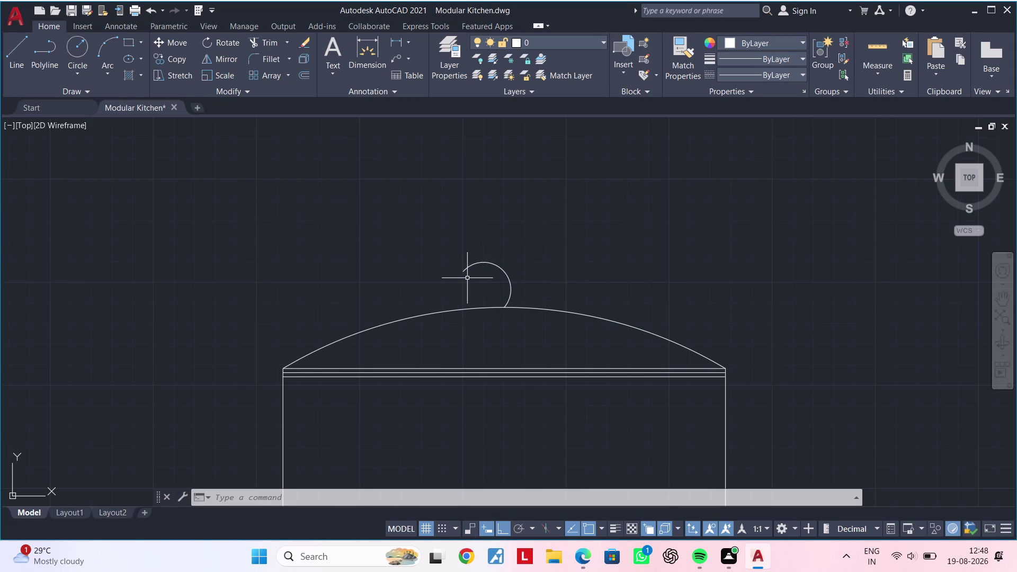
middle_drag(488, 283, 395, 291)
Draw a straight line crossing the knob arc.
key(l)
key(space)
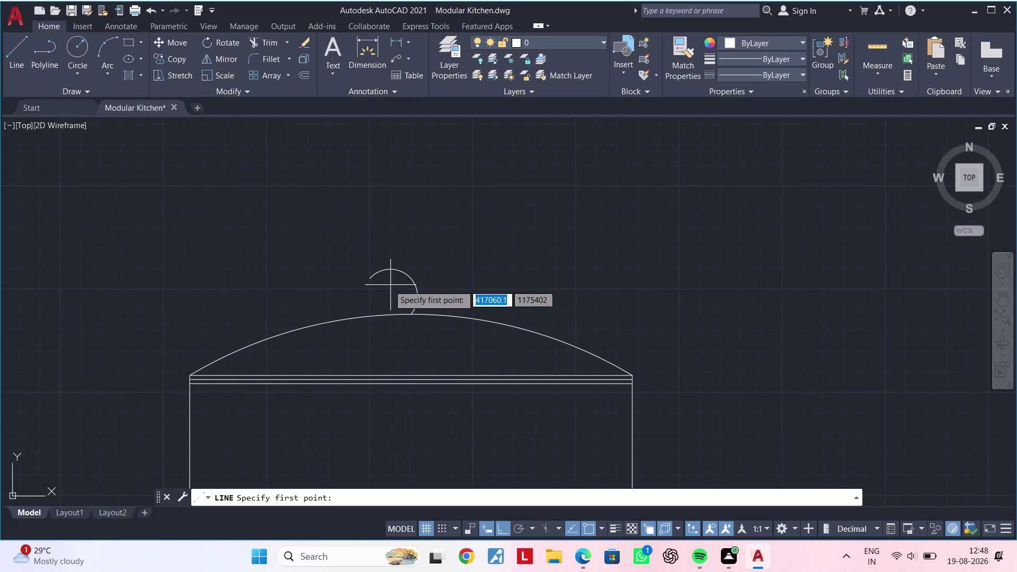
click(386, 285)
click(465, 280)
key(Escape)
key(Escape)
Trim the arc's top and the crossing line pieces, then select the knob arc.
text(TR)
key(space)
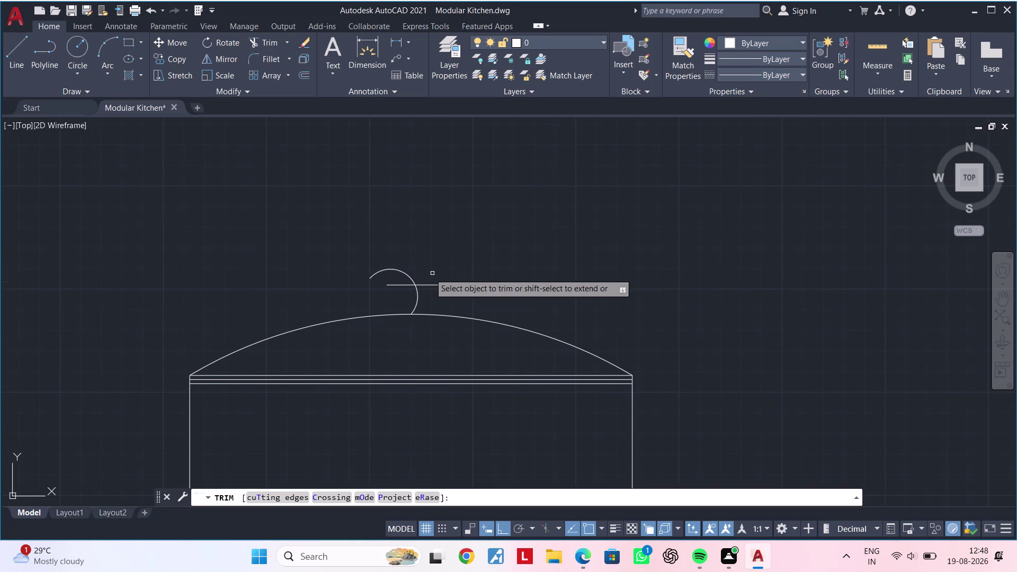
click(408, 274)
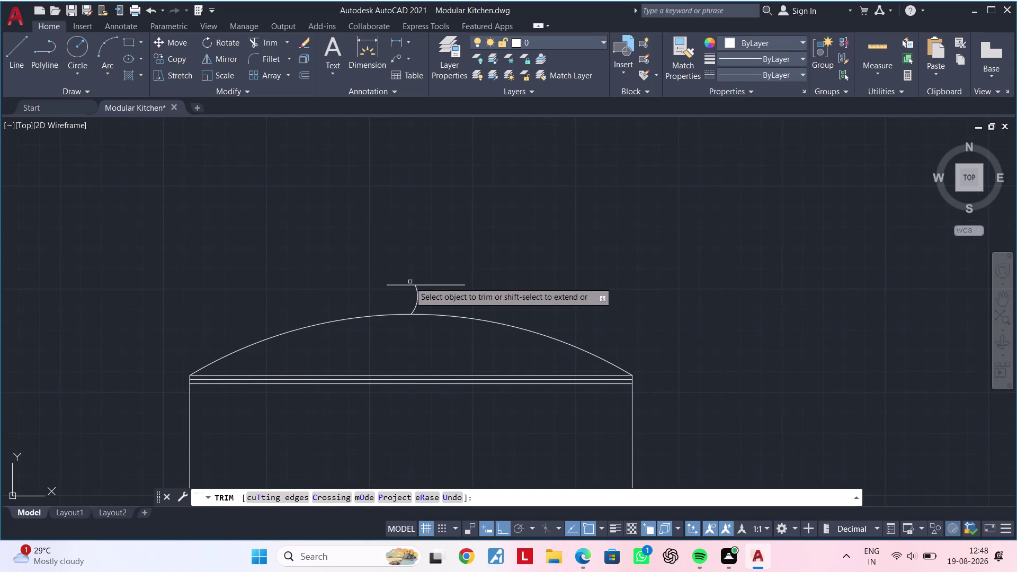
click(405, 283)
click(437, 285)
key(Escape)
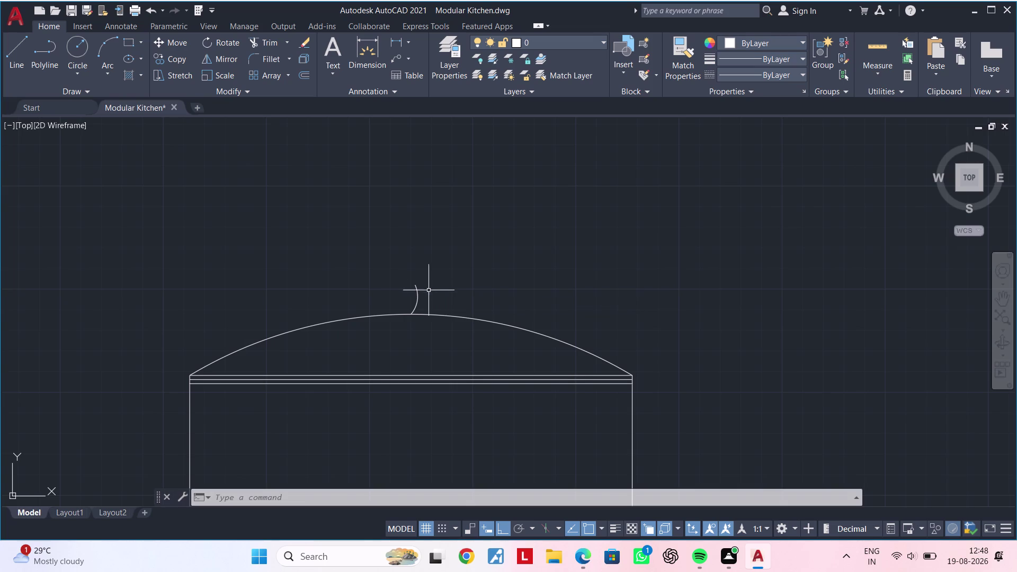
key(Escape)
click(417, 297)
click(416, 288)
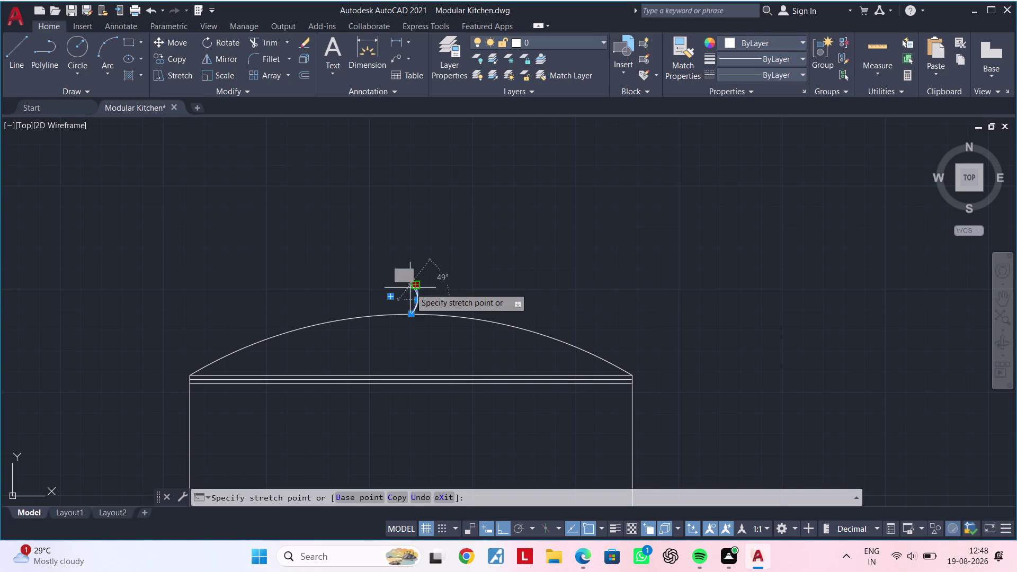
Grip-stretch the small knob arc's middle point to give it a new bulge.
click(405, 287)
key(Escape)
scroll(up, 3)
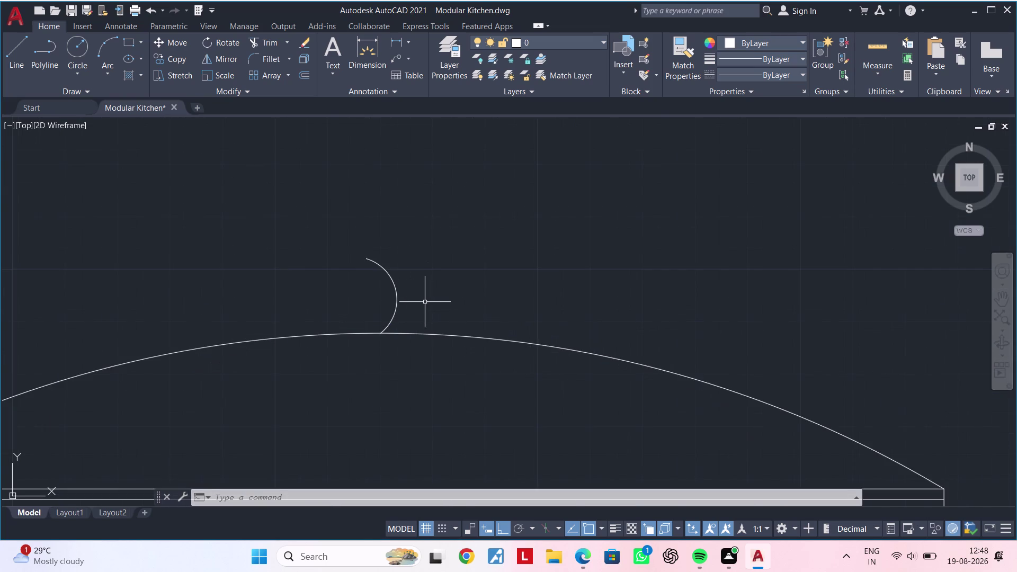
scroll(down, 3)
middle_drag(424, 302, 467, 289)
scroll(up, 3)
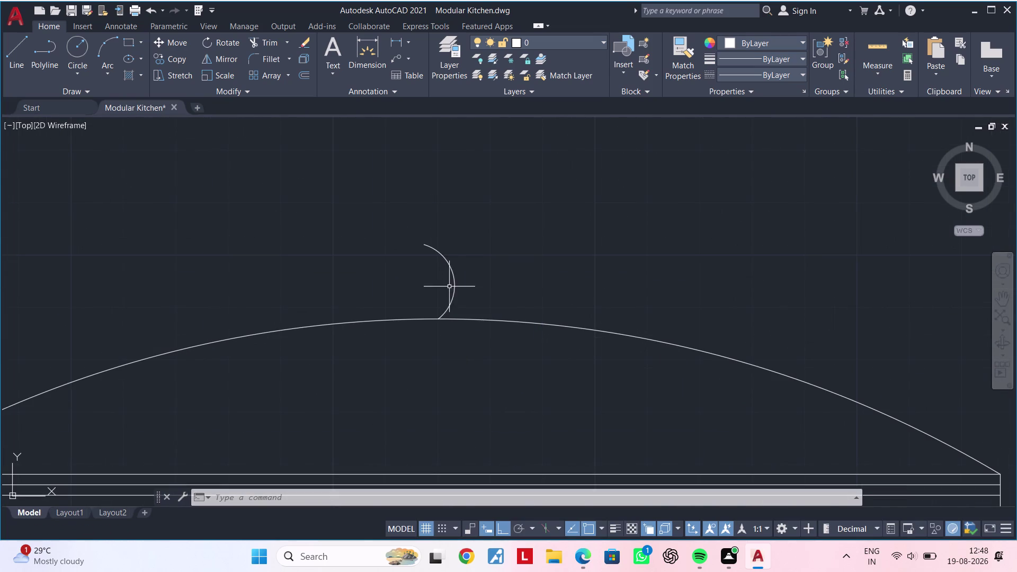
click(456, 283)
click(455, 279)
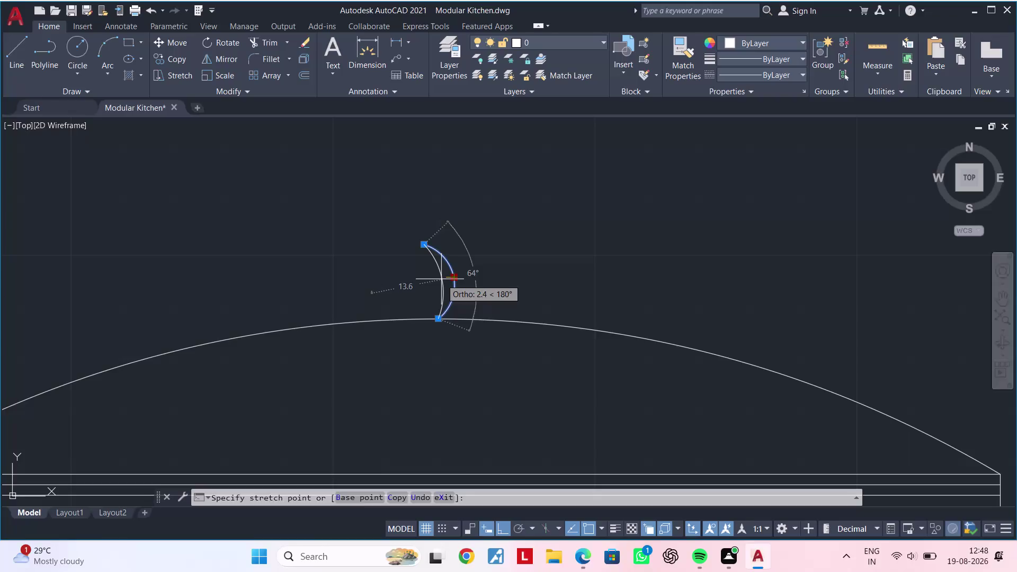
click(441, 279)
key(Escape)
scroll(down, 3)
middle_drag(456, 279, 487, 271)
key(Escape)
key(Escape)
click(479, 276)
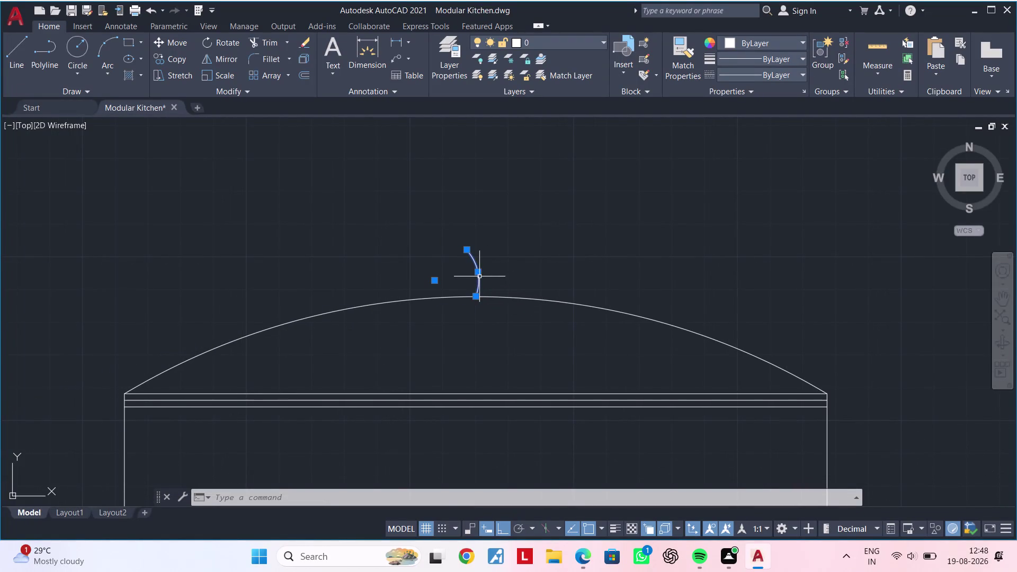
Offset the knob arc by 2 to create a parallel copy.
text(OF)
key(space)
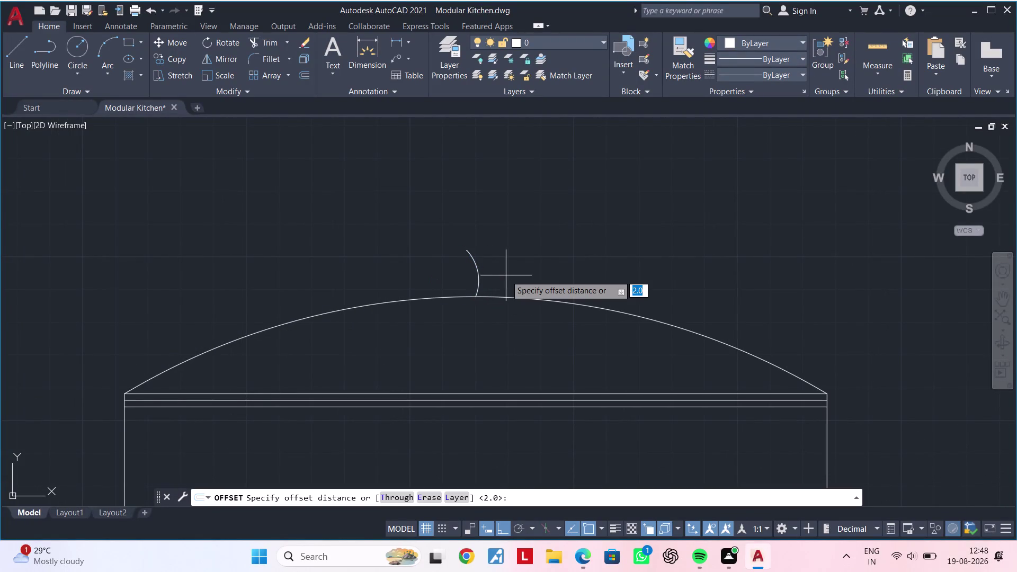
text(2')
key(Return)
key(Escape)
key(Escape)
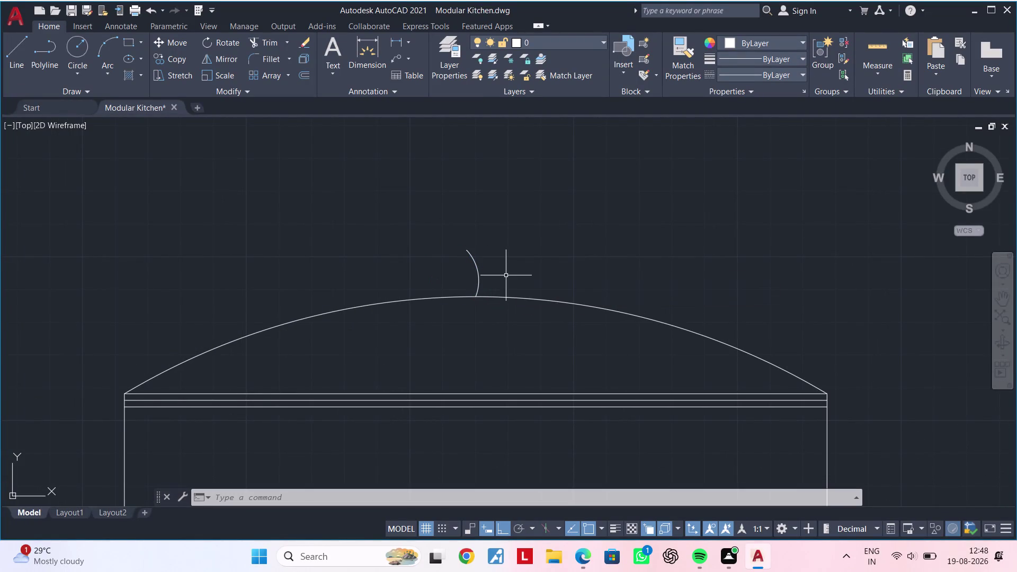
text(OF 2)
key(Return)
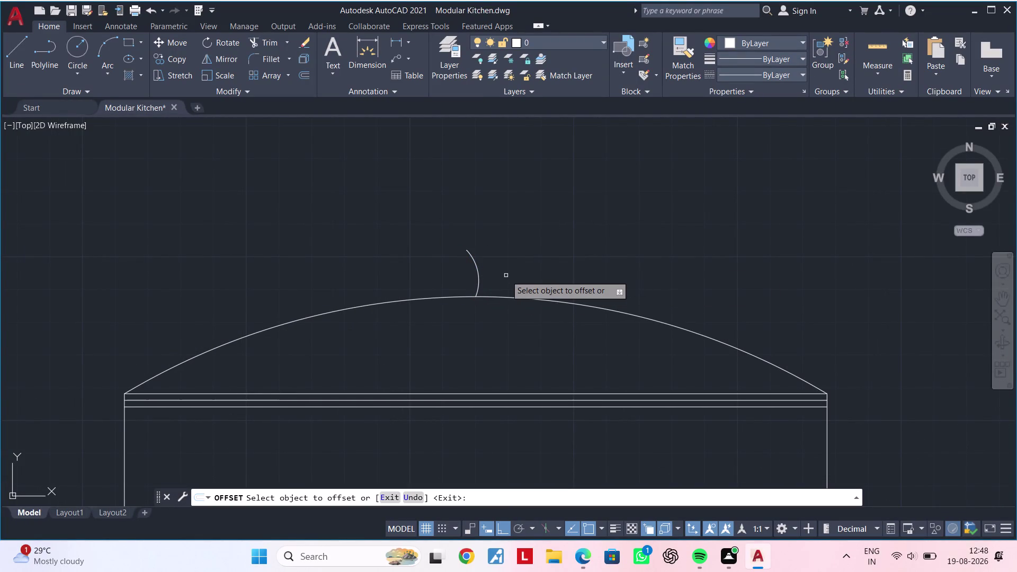
scroll(up, 3)
click(463, 279)
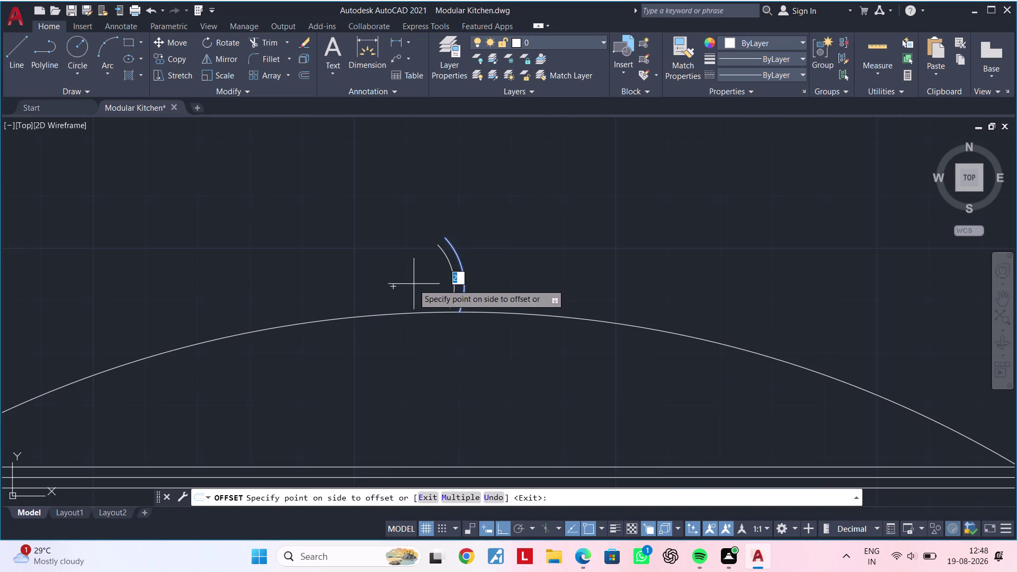
click(413, 284)
click(466, 279)
click(466, 280)
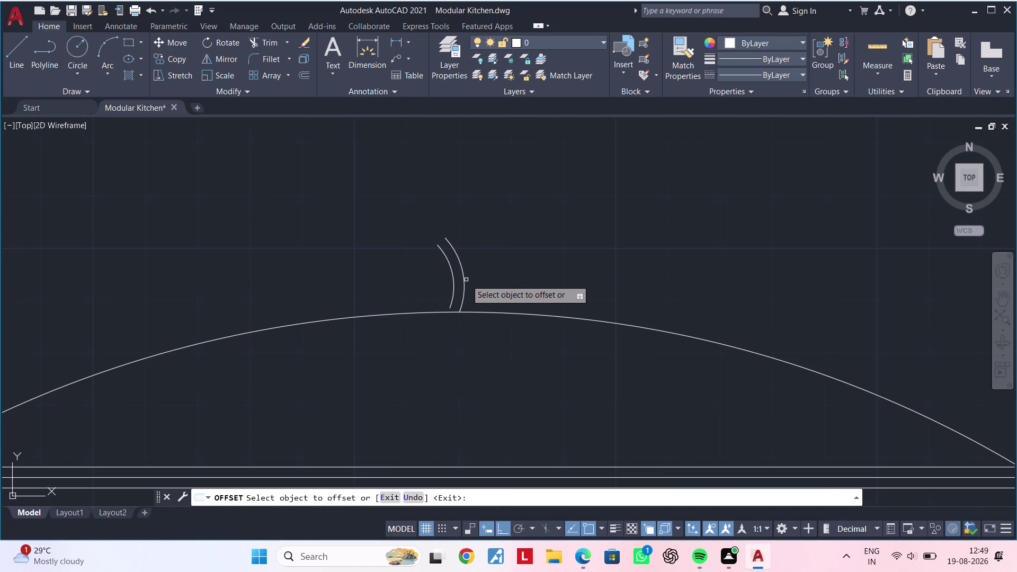
click(464, 280)
key(Escape)
key(Escape)
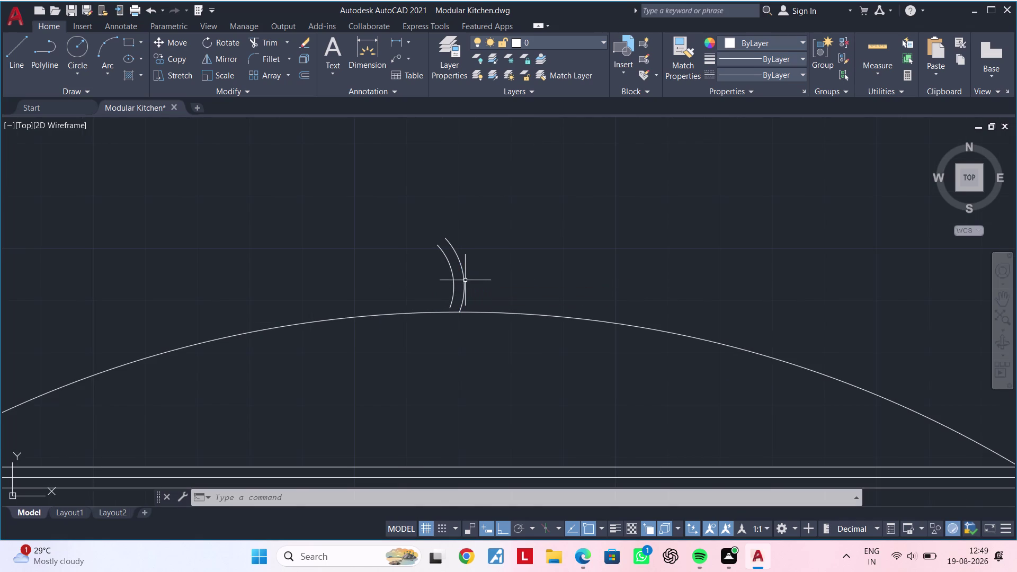
key(Escape)
Delete the extra knob arc copy.
key(t)
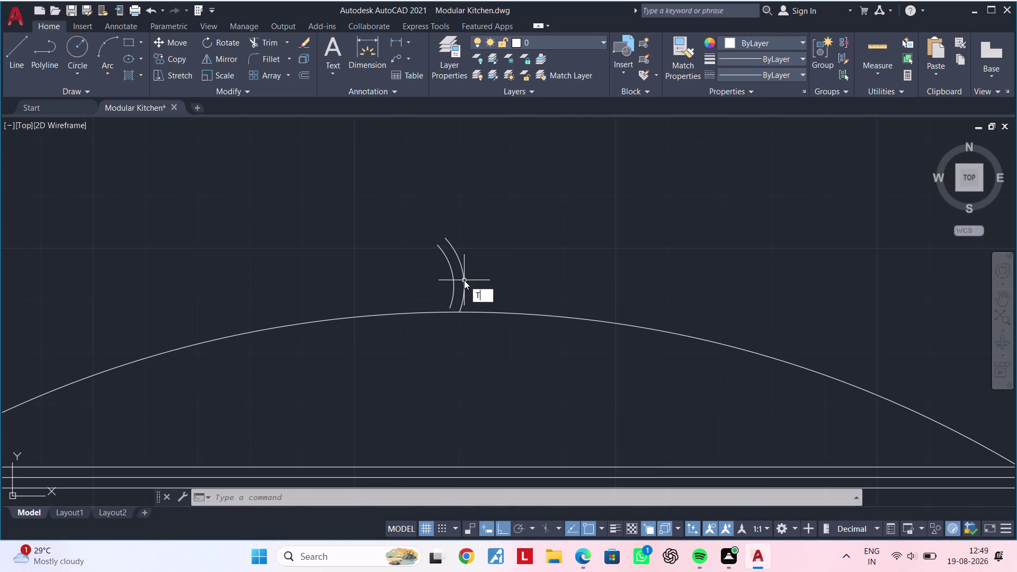
key(Escape)
key(Escape)
click(464, 280)
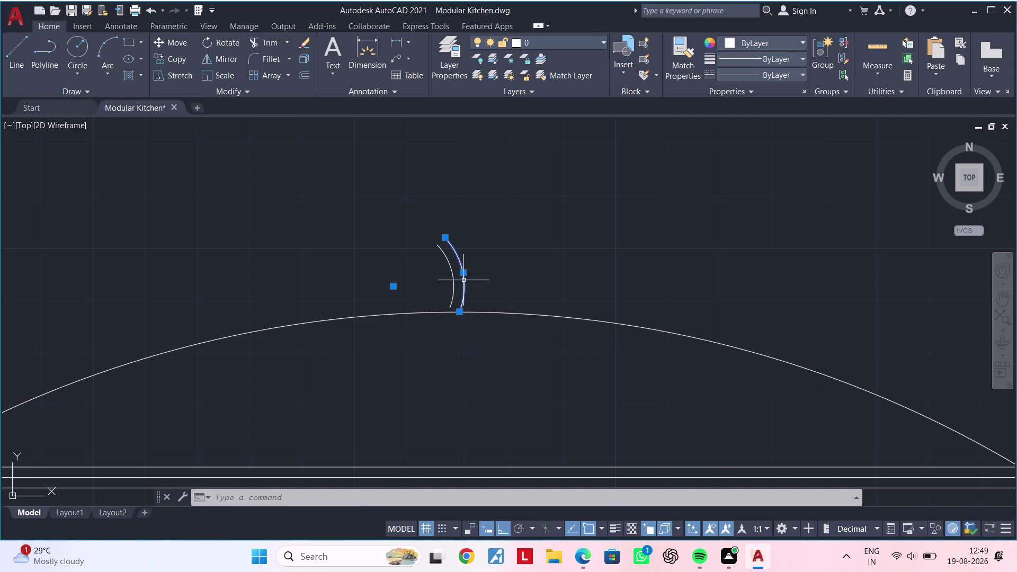
key(Delete)
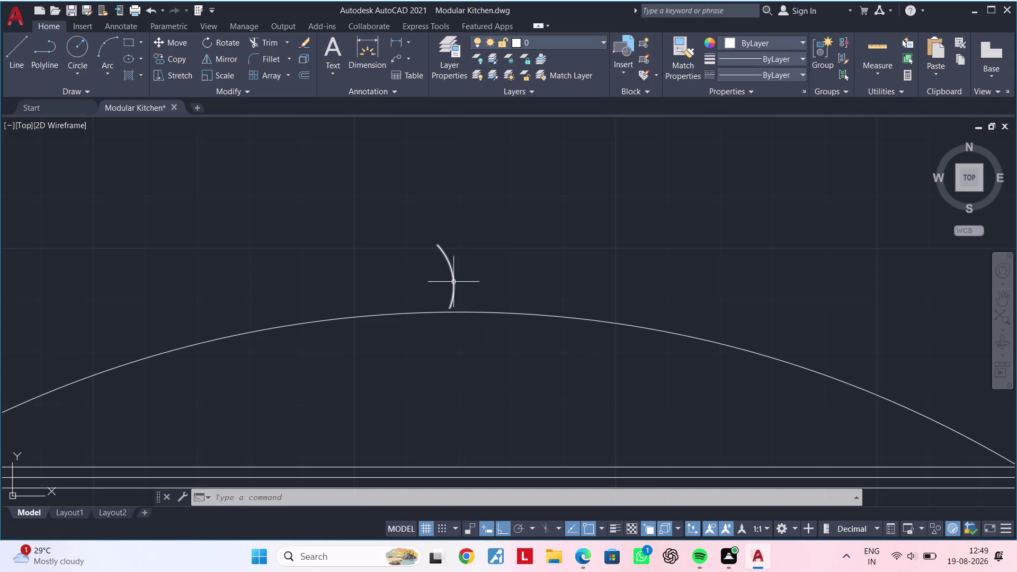
scroll(up, 3)
middle_drag(459, 283, 462, 265)
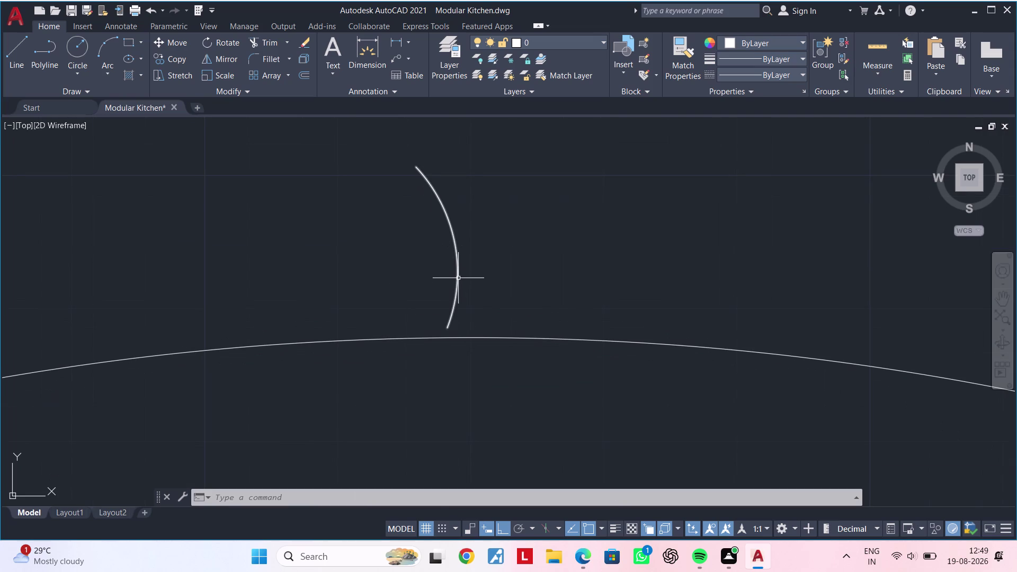
Extend the knob curve down until it meets the pot lid dome.
text(EX)
key(space)
click(458, 280)
key(Escape)
key(Escape)
click(458, 280)
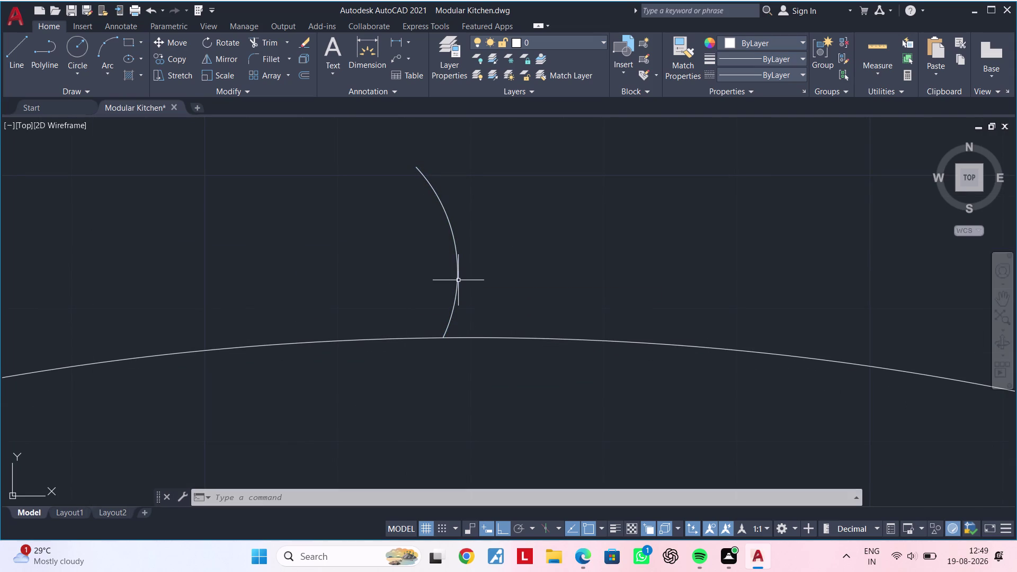
text(MI)
key(space)
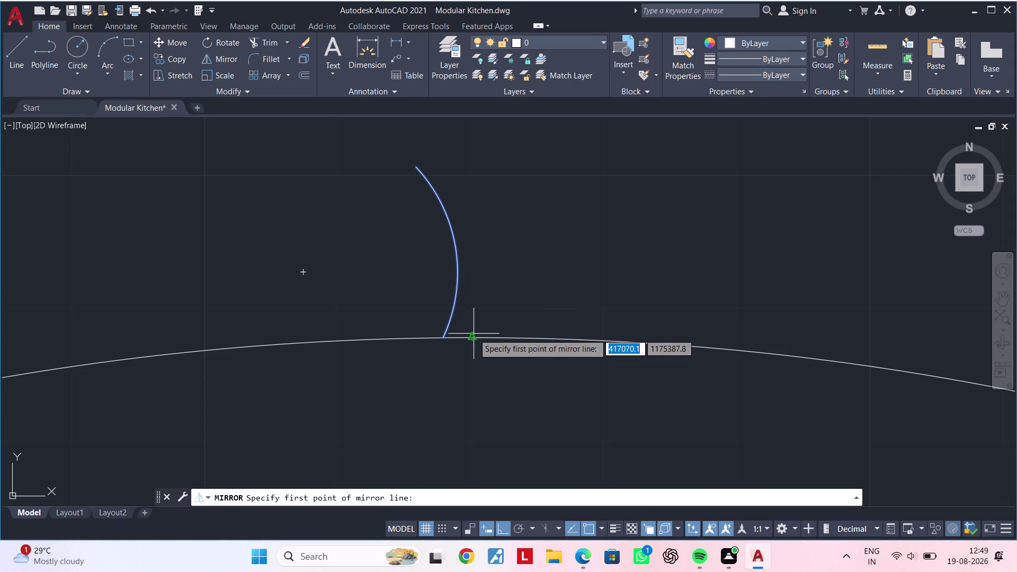
Mirror the knob curve to the opposite side, keeping the original.
click(471, 337)
click(467, 228)
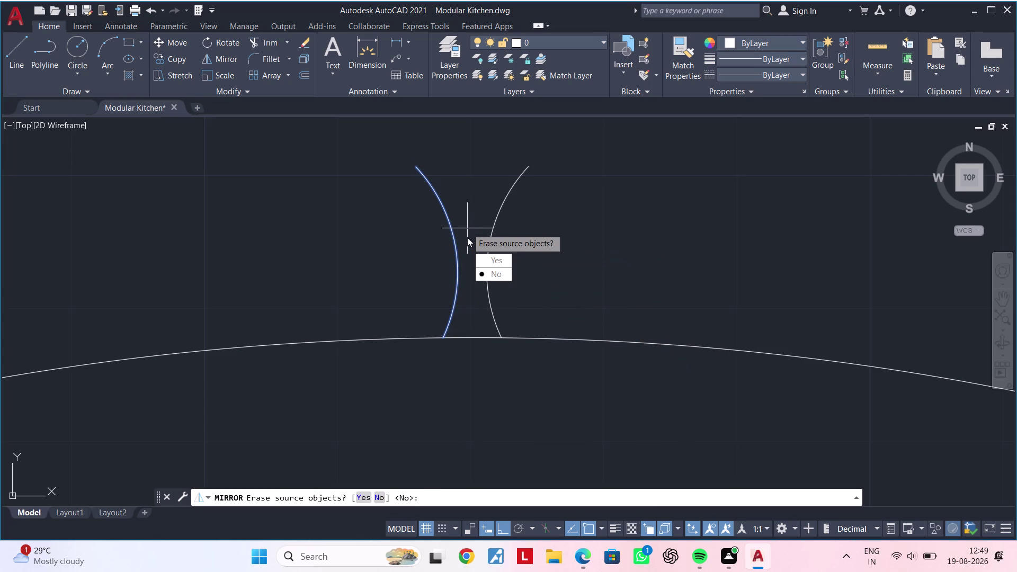
drag(498, 276, 467, 228)
scroll(down, 3)
middle_drag(487, 224, 441, 285)
key(Escape)
key(Escape)
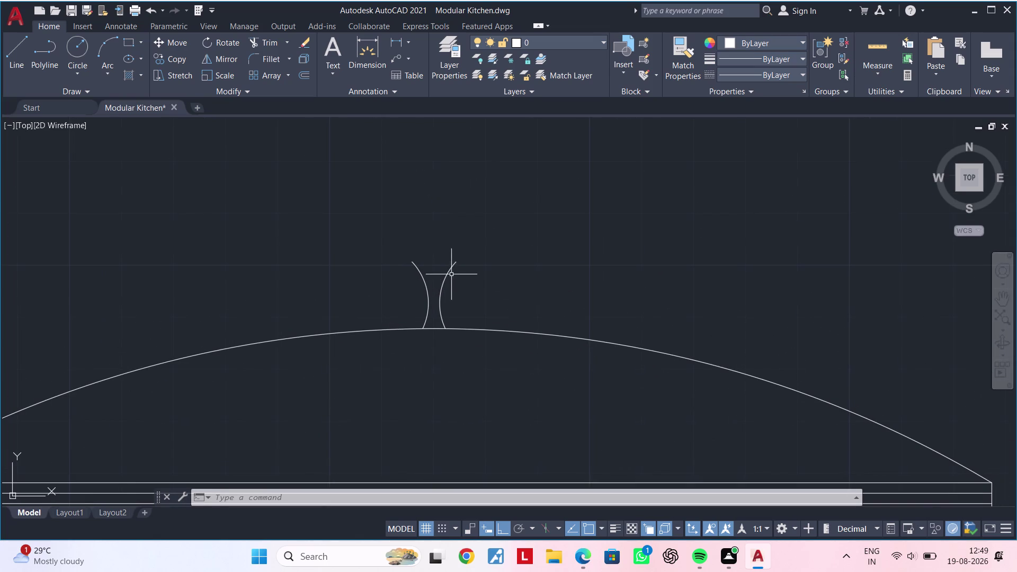
key(Escape)
key(Escape)
middle_drag(457, 265, 451, 289)
key(Escape)
key(Escape)
middle_drag(445, 279, 431, 297)
key(Escape)
key(Escape)
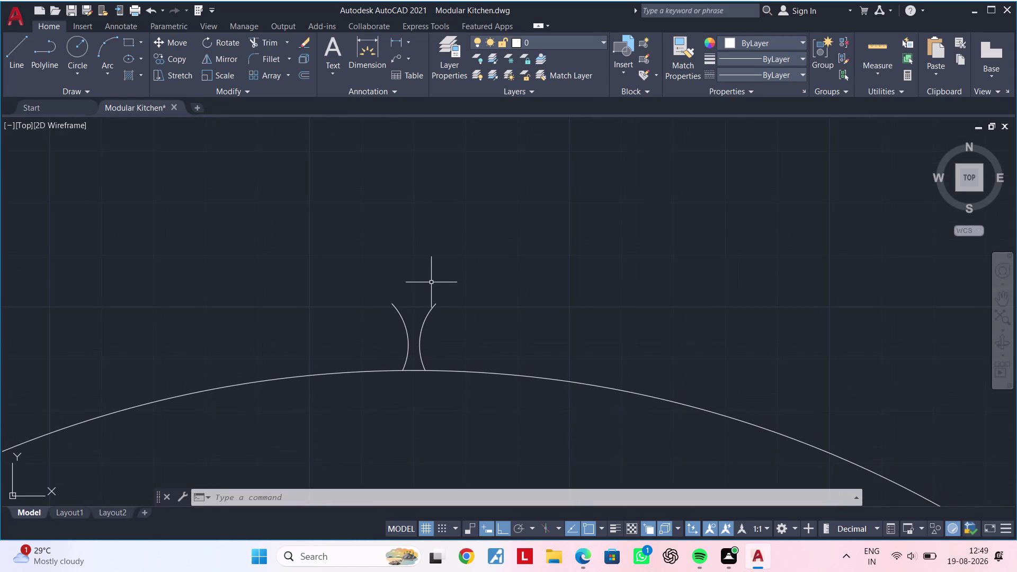
Draw a flat line across the top of the knob.
text(L)
key(space)
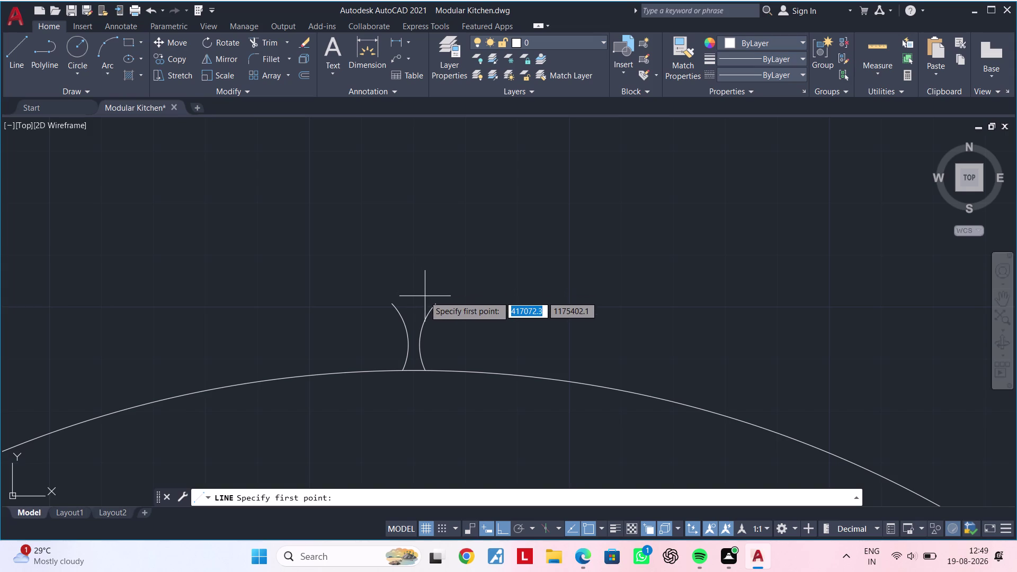
scroll(up, 3)
click(348, 311)
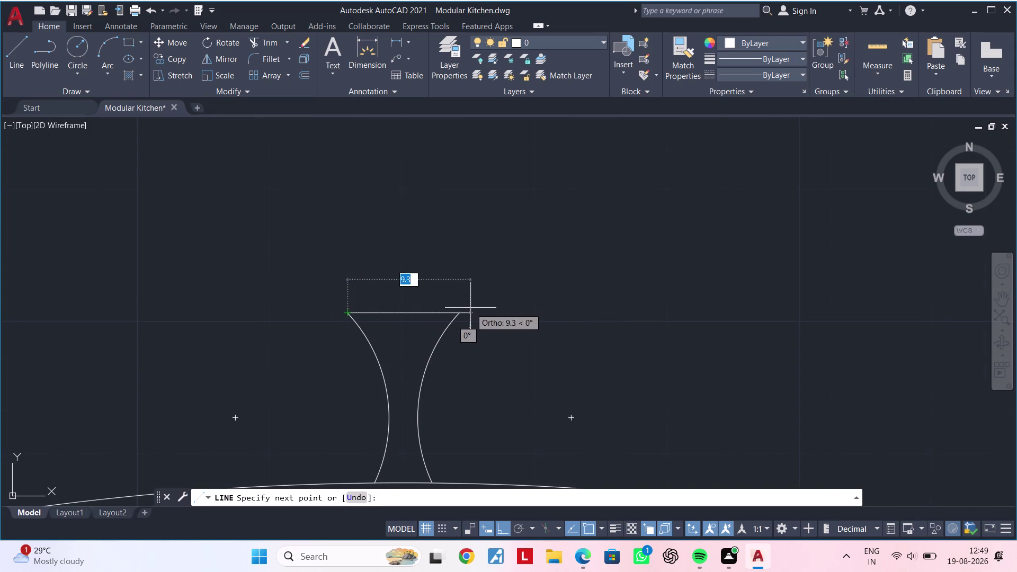
click(459, 310)
key(Escape)
key(Escape)
middle_drag(519, 302, 593, 282)
key(Escape)
key(Escape)
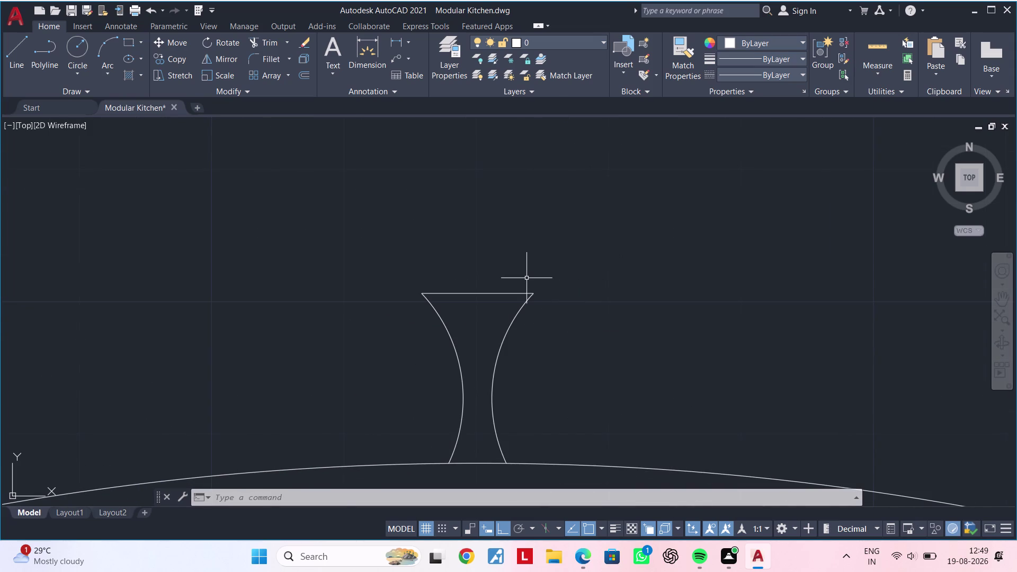
key(space)
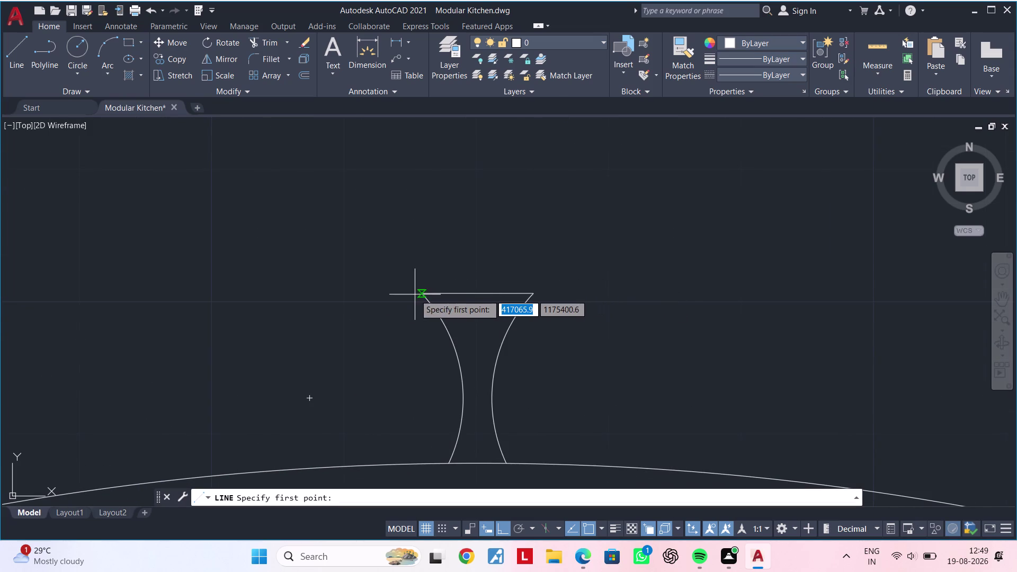
key(Escape)
key(Escape)
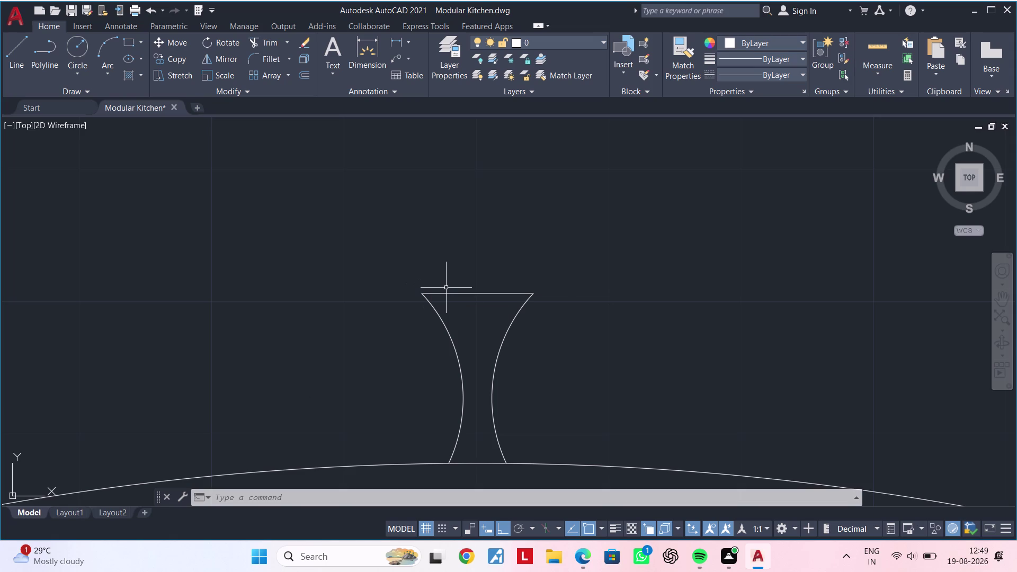
Offset the knob top line by 1 to place a copy above it.
text(OF 1)
key(Return)
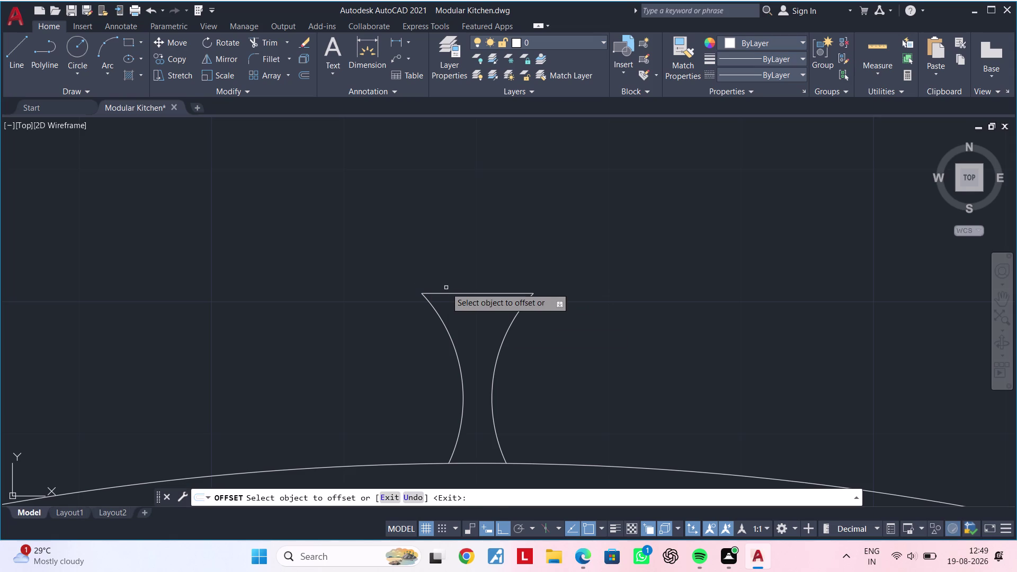
click(486, 293)
click(482, 273)
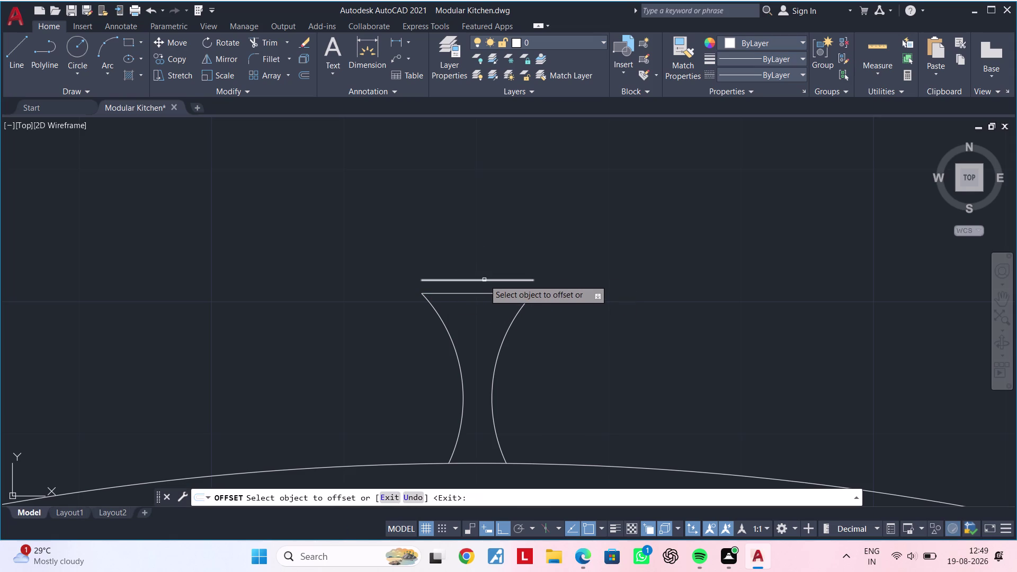
click(484, 279)
scroll(up, 3)
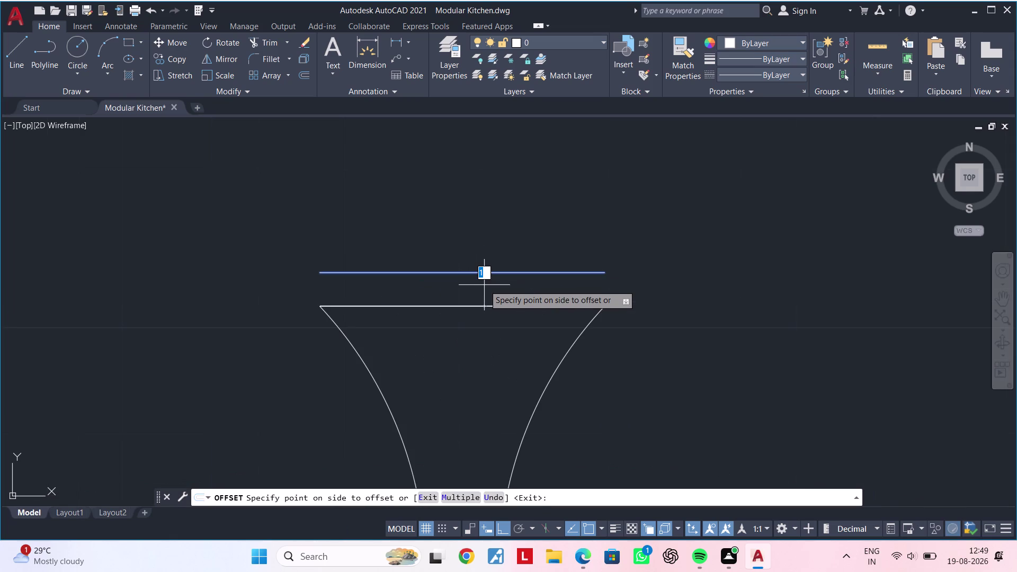
key(Escape)
key(Escape)
key(Escape)
key(Escape)
Offset the uppermost line by 0.1 to add the first thin copy.
text(OF)
key(space)
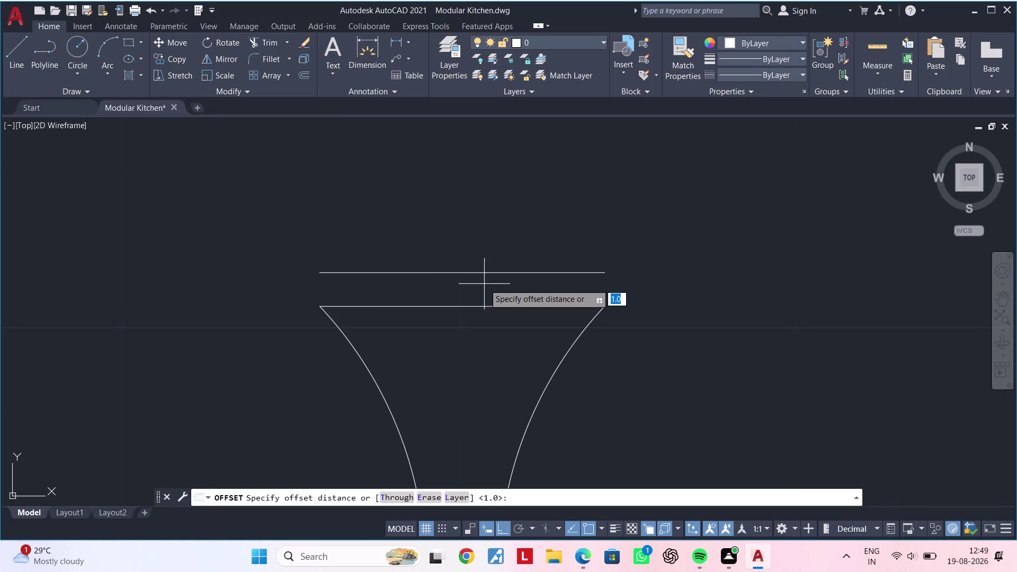
text(0.1")
key(Return)
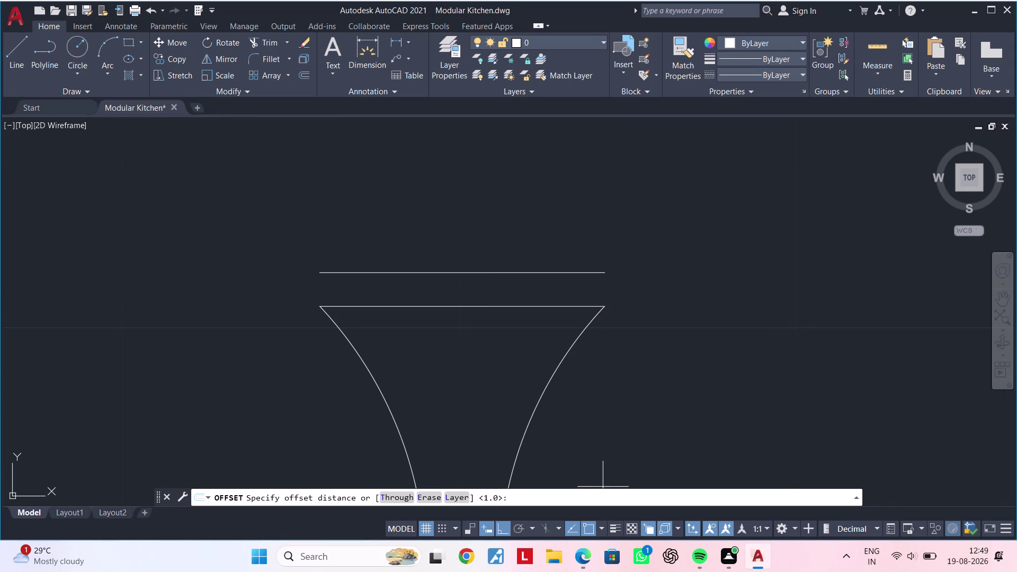
key(Escape)
key(Escape)
key(Escape)
key(Escape)
text(OF)
key(space)
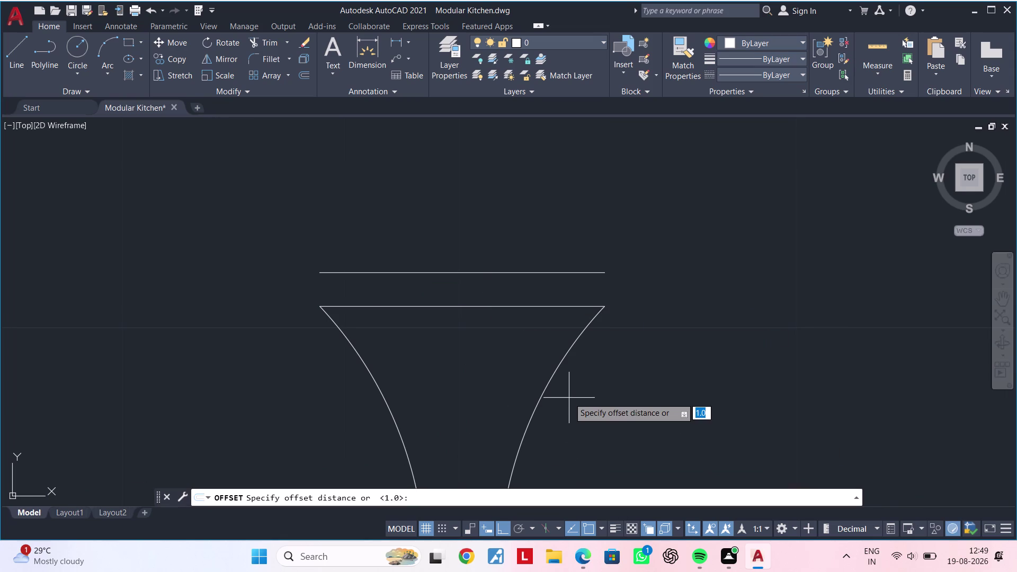
text(0.1)
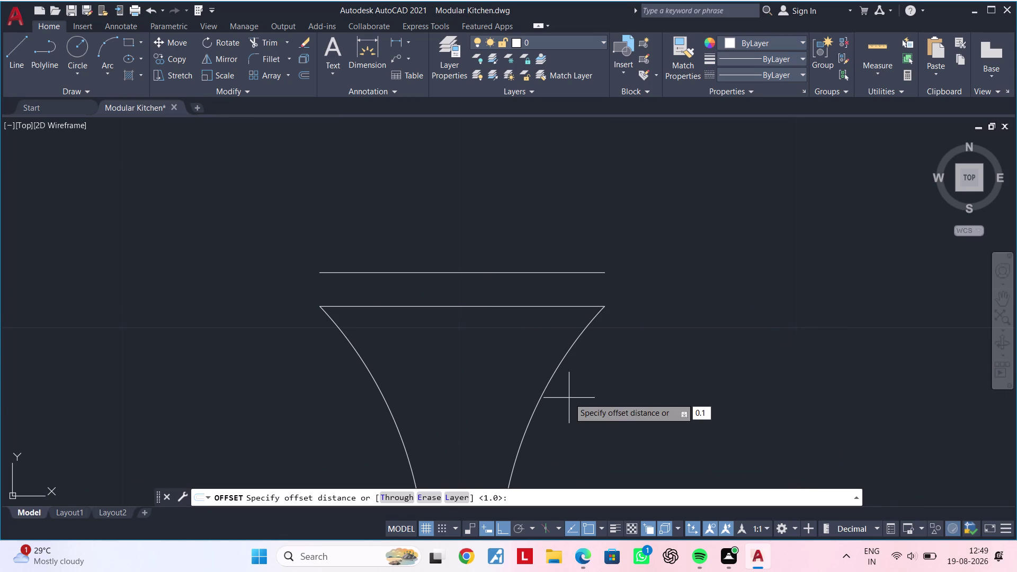
key(Return)
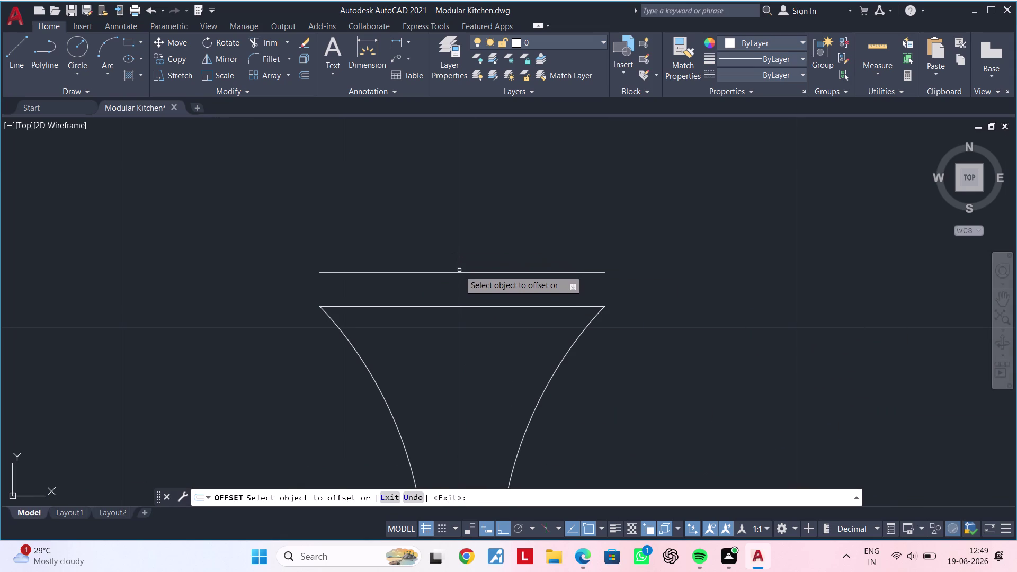
click(459, 273)
click(456, 300)
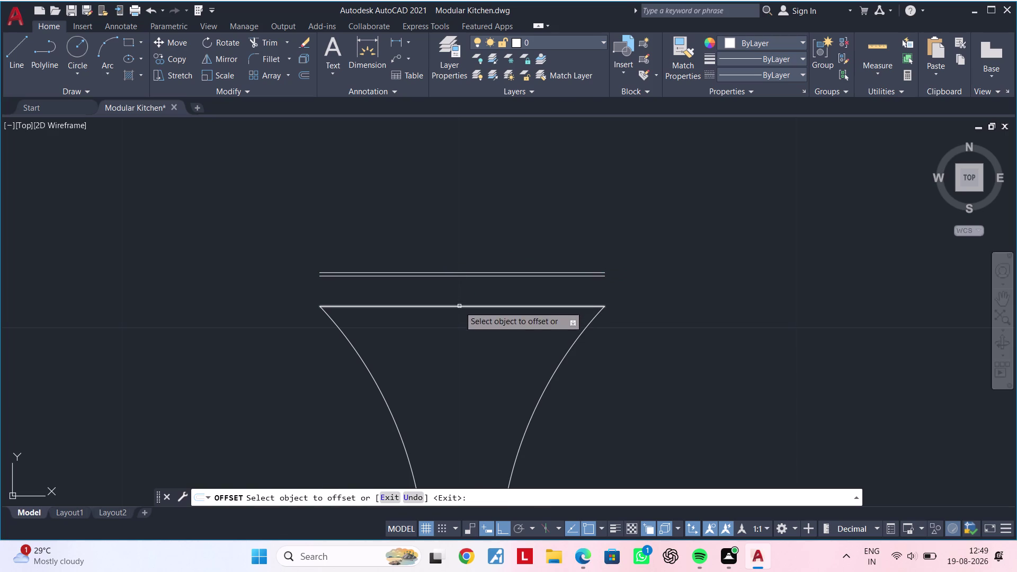
Stack about ten more 0.1-spaced parallel lines across the knob top.
click(459, 306)
click(466, 287)
click(462, 303)
click(463, 284)
click(462, 298)
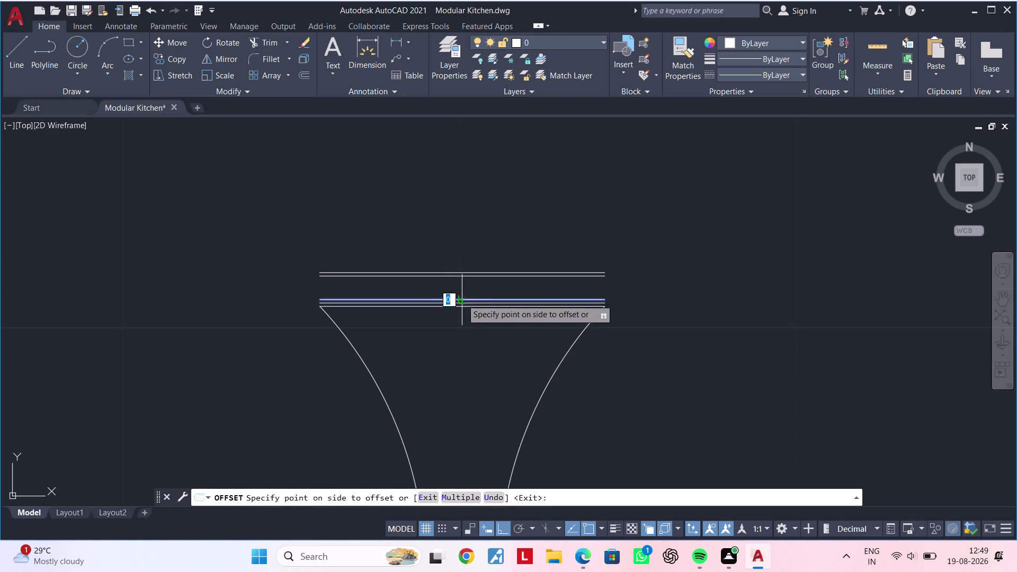
click(462, 291)
click(459, 295)
click(462, 282)
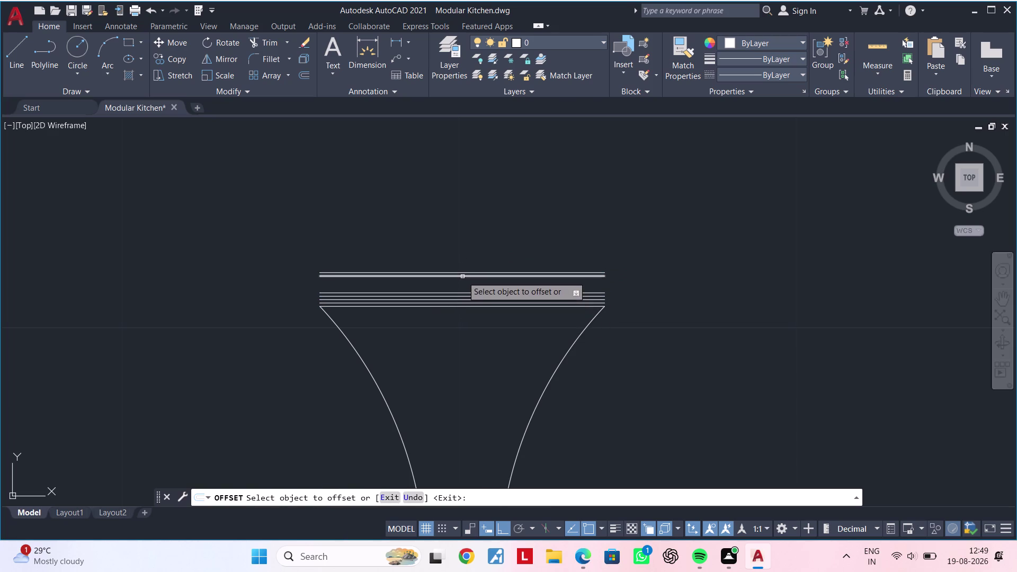
double_click(462, 276)
click(459, 282)
click(459, 277)
click(455, 287)
key(Escape)
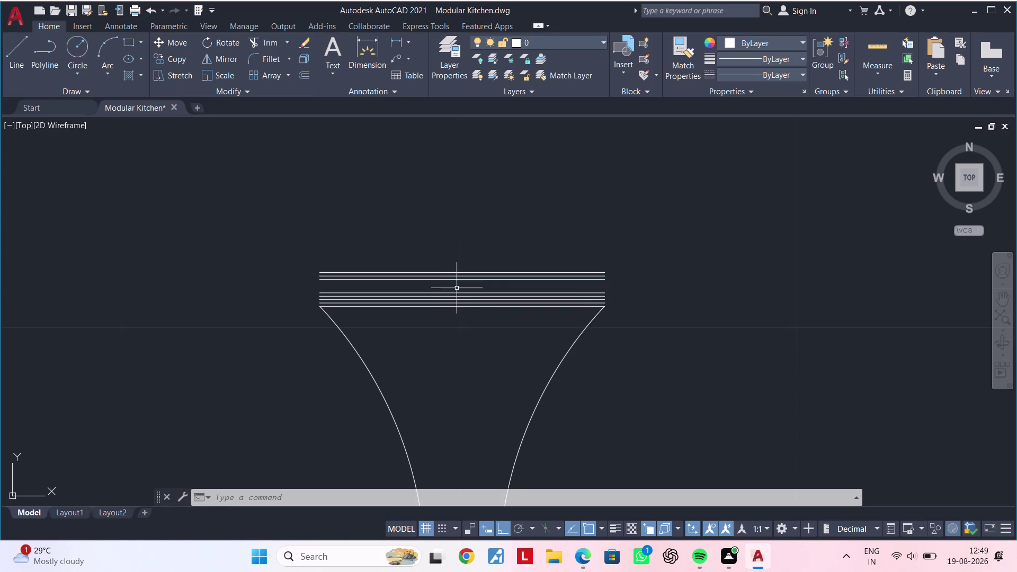
key(Escape)
key(Escape)
key(l)
key(space)
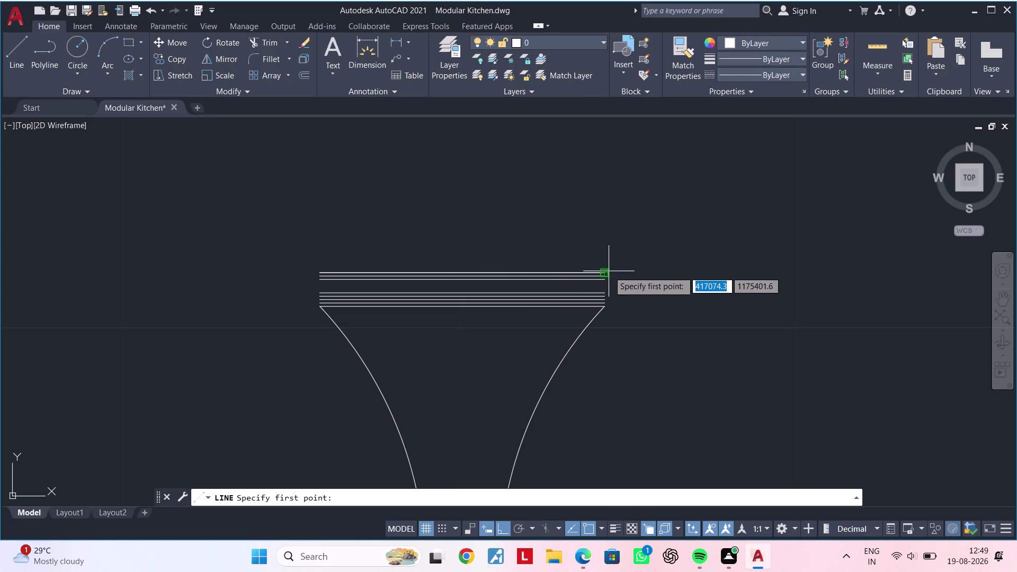
click(606, 271)
click(606, 310)
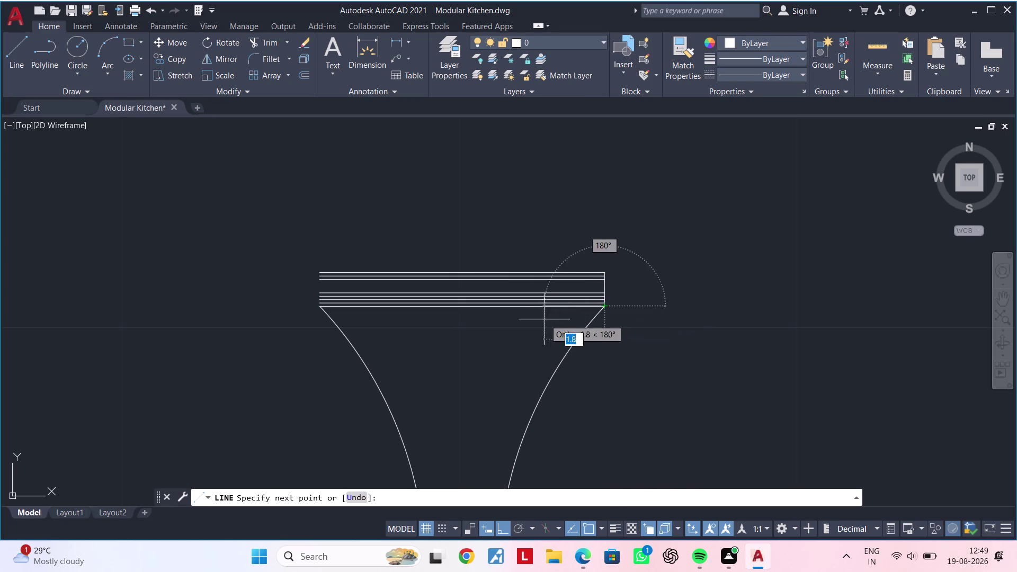
key(Escape)
middle_drag(549, 334, 629, 318)
key(space)
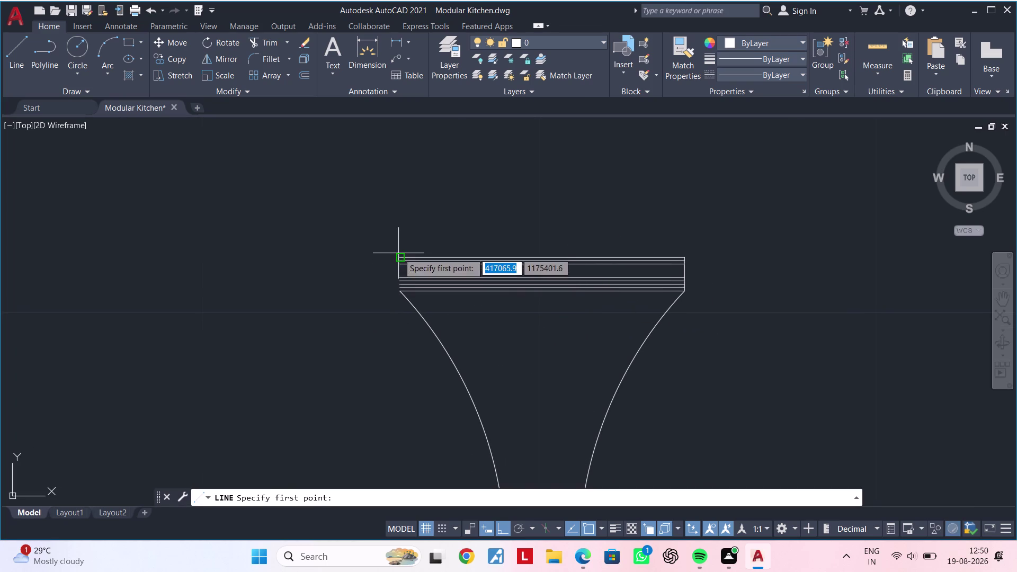
click(399, 253)
click(398, 291)
key(Escape)
scroll(down, 3)
key(Escape)
key(Escape)
scroll(down, 3)
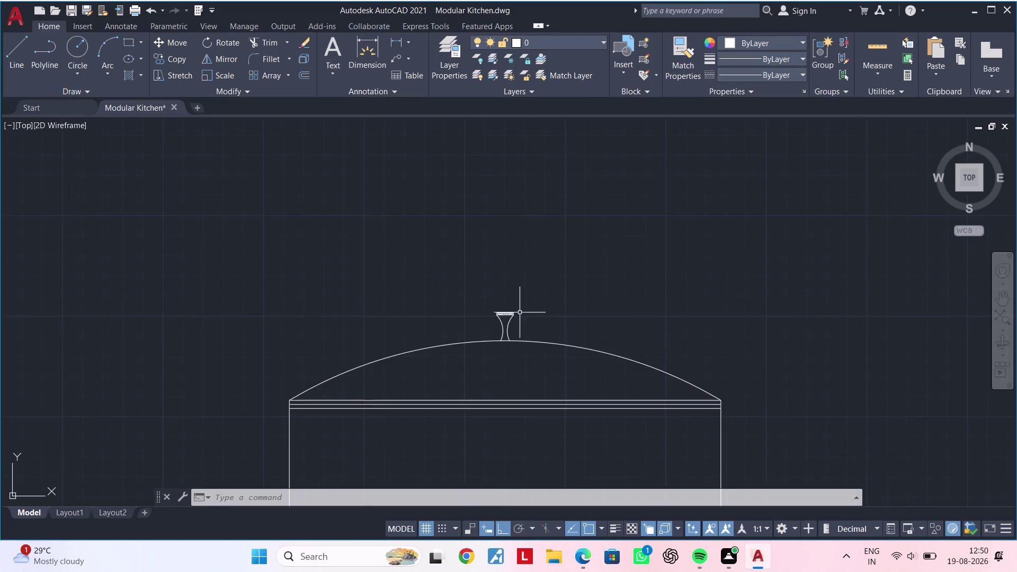
middle_drag(533, 313, 460, 283)
key(Escape)
key(Escape)
scroll(down, 3)
middle_drag(457, 296, 479, 257)
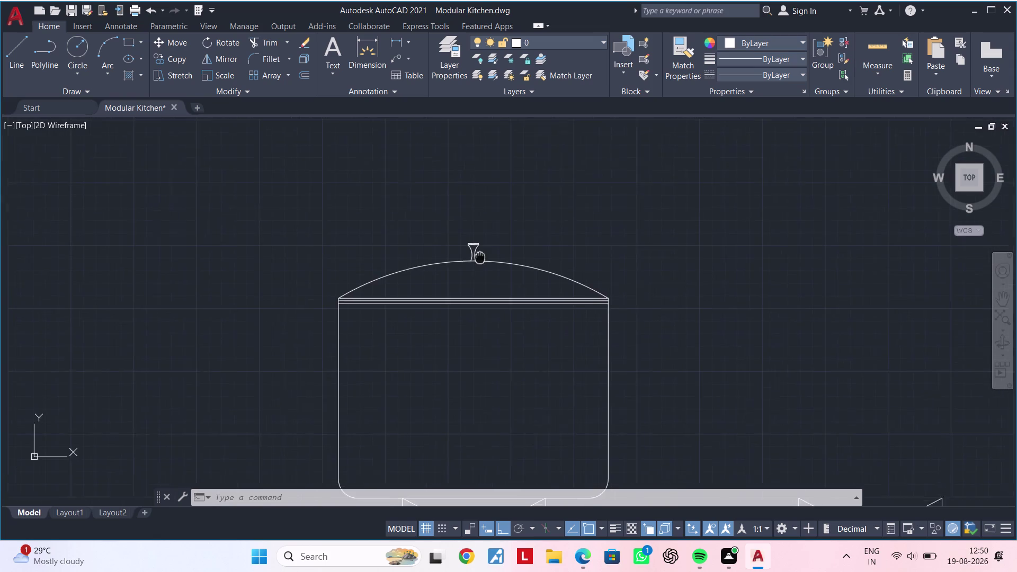
middle_drag(478, 256, 482, 256)
middle_drag(489, 257, 555, 223)
middle_drag(557, 258, 485, 261)
key(Escape)
key(Escape)
key(Escape)
key(Escape)
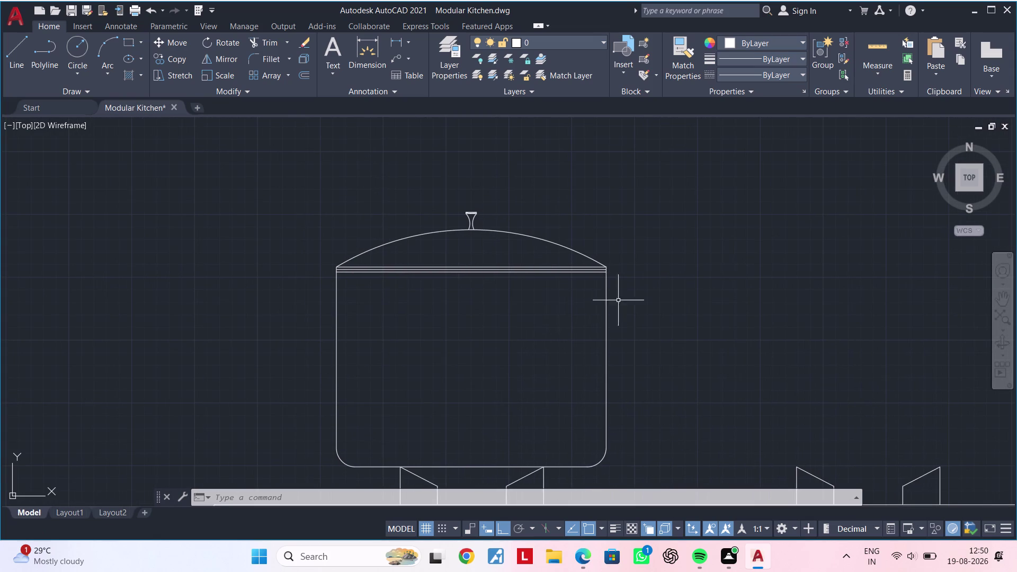
middle_drag(618, 301, 494, 312)
scroll(up, 3)
middle_drag(480, 293, 540, 300)
key(Escape)
key(Escape)
key(r)
text(E)
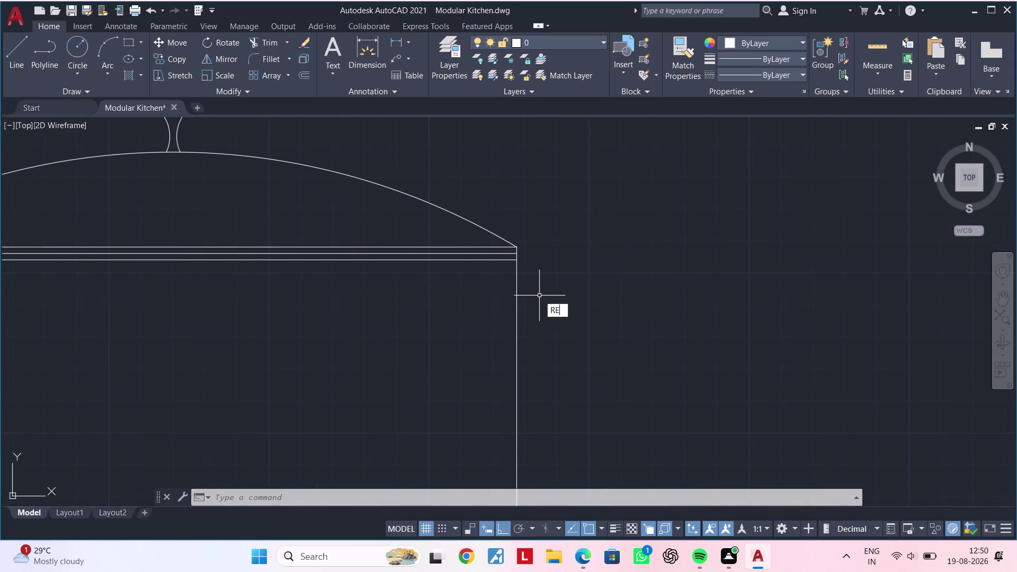
text(C)
scroll(up, 3)
key(space)
scroll(up, 3)
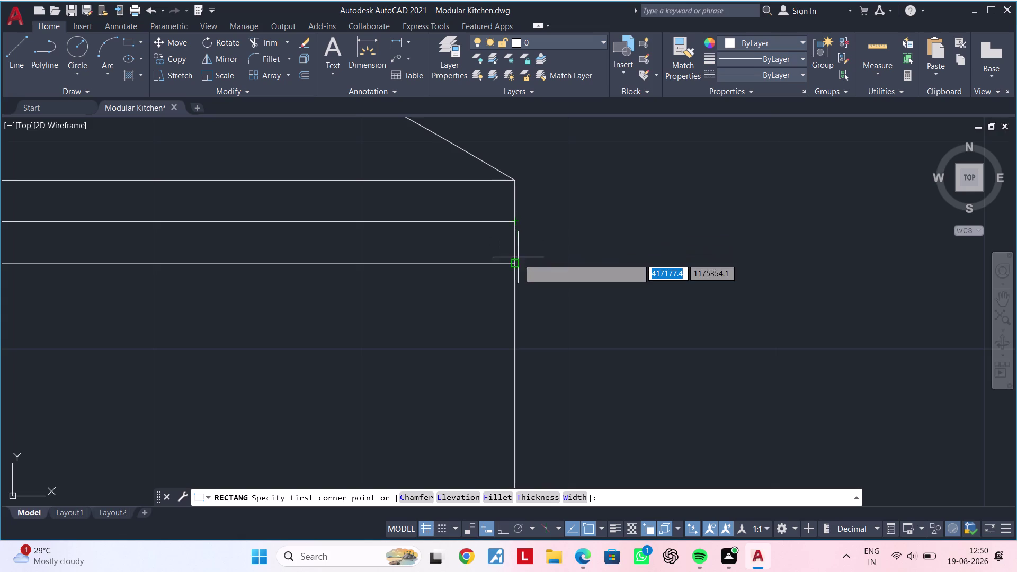
Draw a small rectangular tab at the pot lid's rim end.
click(517, 263)
scroll(down, 3)
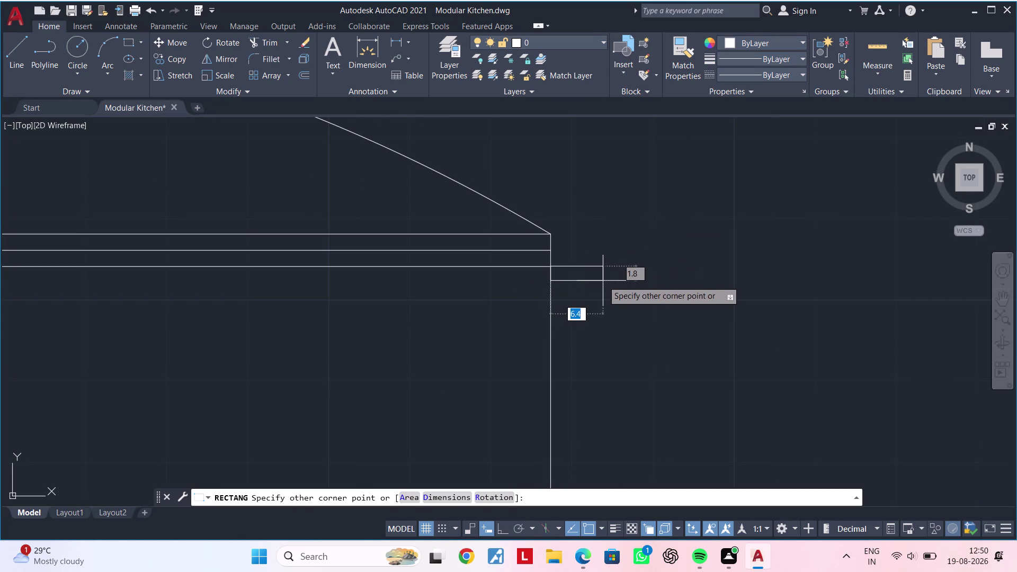
click(619, 280)
scroll(down, 3)
middle_drag(477, 305, 757, 285)
middle_drag(534, 285, 702, 278)
scroll(down, 3)
middle_drag(397, 296, 640, 281)
middle_drag(461, 281, 595, 280)
key(space)
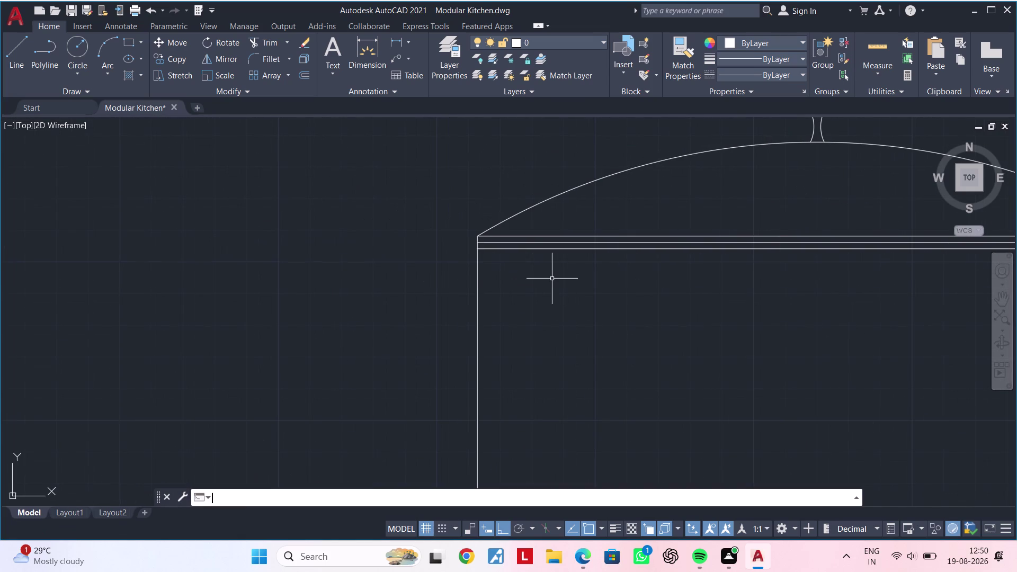
scroll(down, 3)
middle_drag(630, 290, 509, 298)
key(Escape)
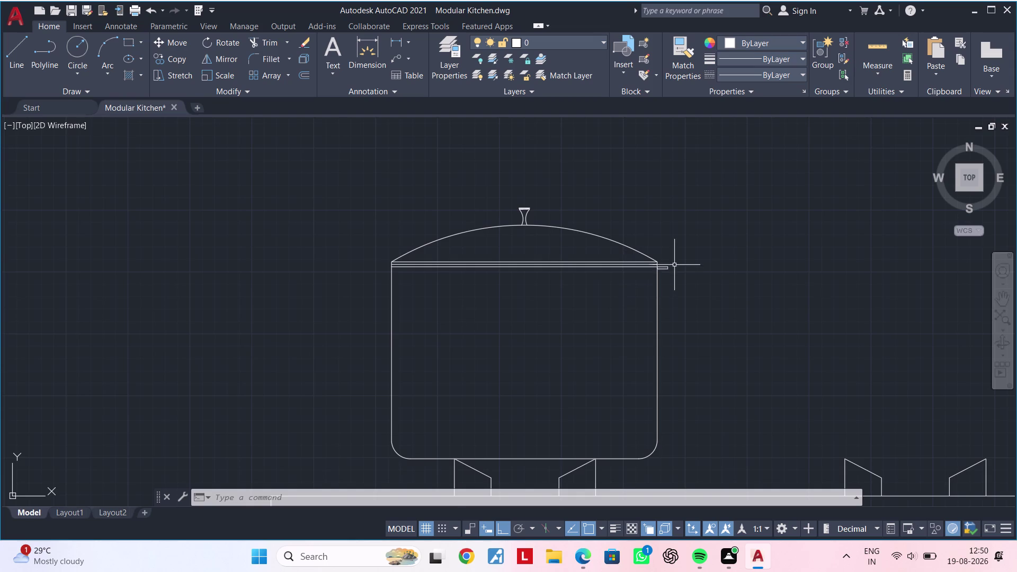
scroll(up, 3)
Mirror the tab across a vertical axis through the lid's center, keeping the original.
click(672, 263)
click(645, 291)
text(M)
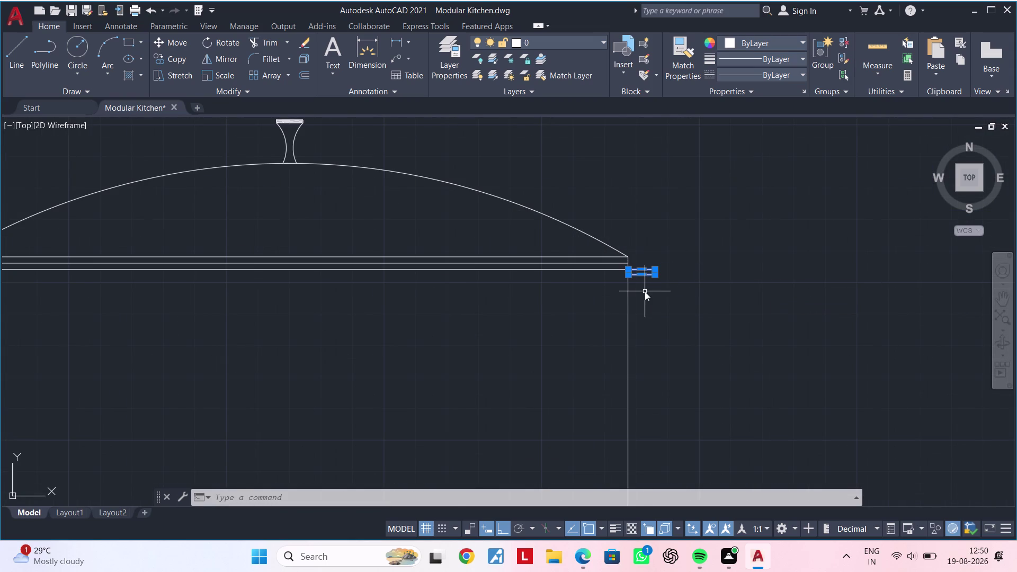
text(I)
key(space)
scroll(down, 3)
middle_drag(314, 264, 468, 254)
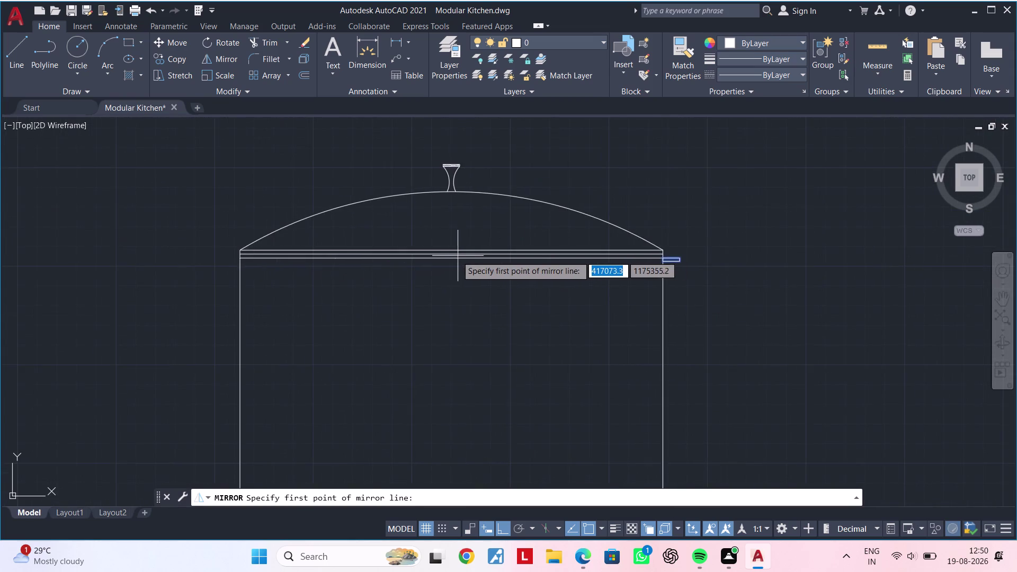
scroll(up, 3)
click(448, 258)
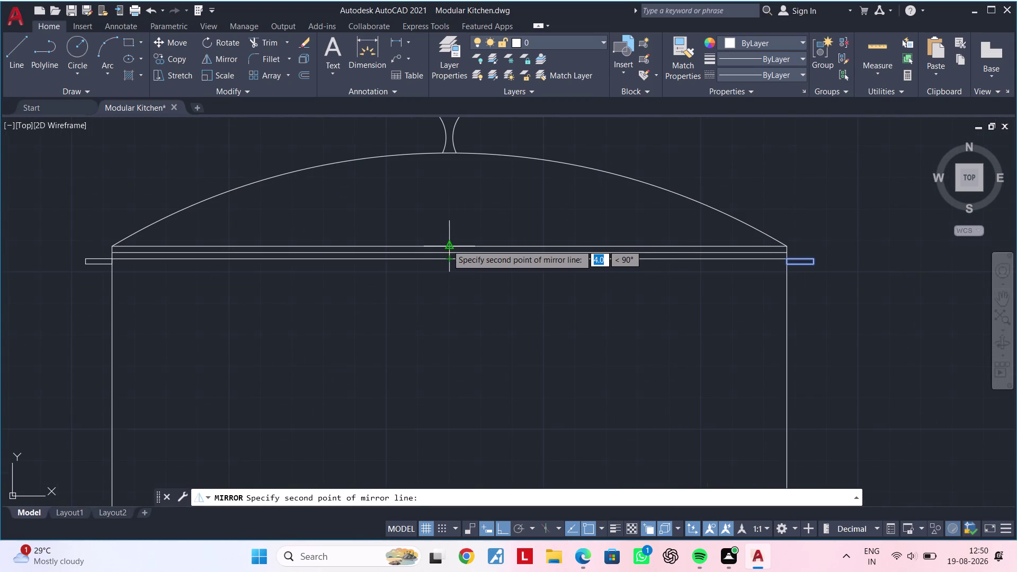
click(446, 245)
drag(469, 290, 447, 245)
scroll(down, 3)
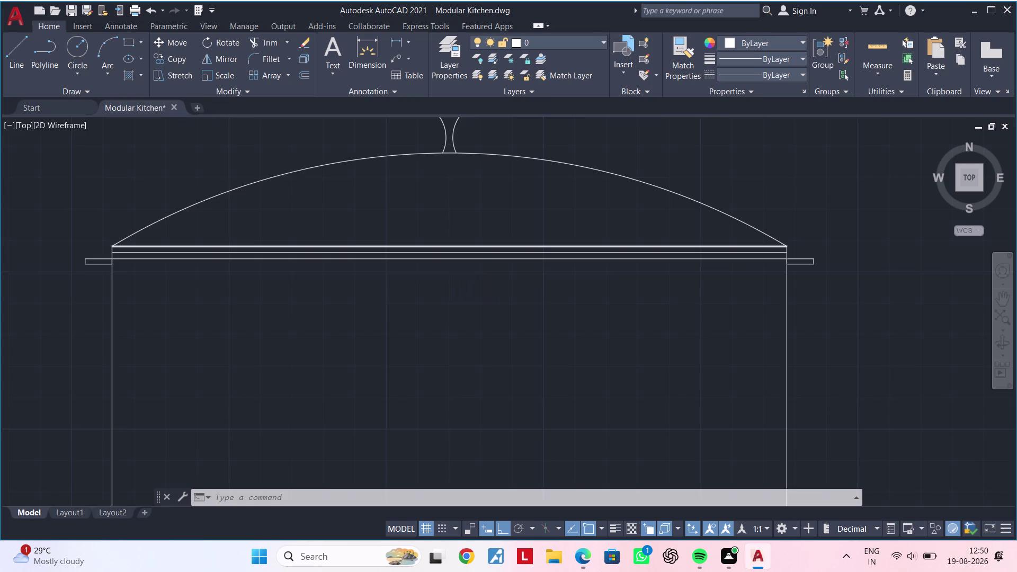
key(Escape)
key(Escape)
scroll(down, 3)
Draw a vertical divider line across the left end rectangle.
middle_drag(397, 263, 490, 262)
scroll(up, 3)
scroll(up, 3)
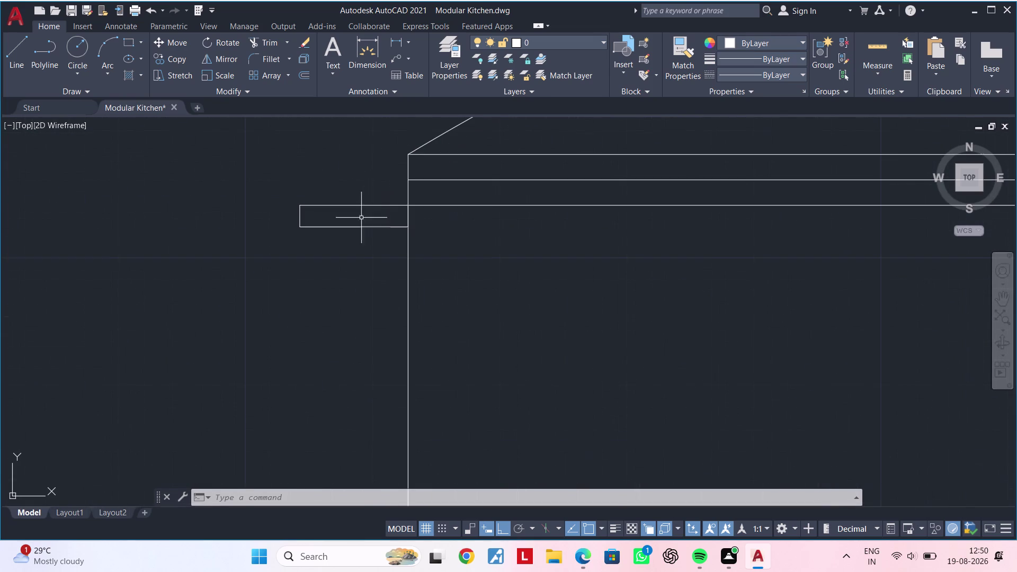
text(L)
key(space)
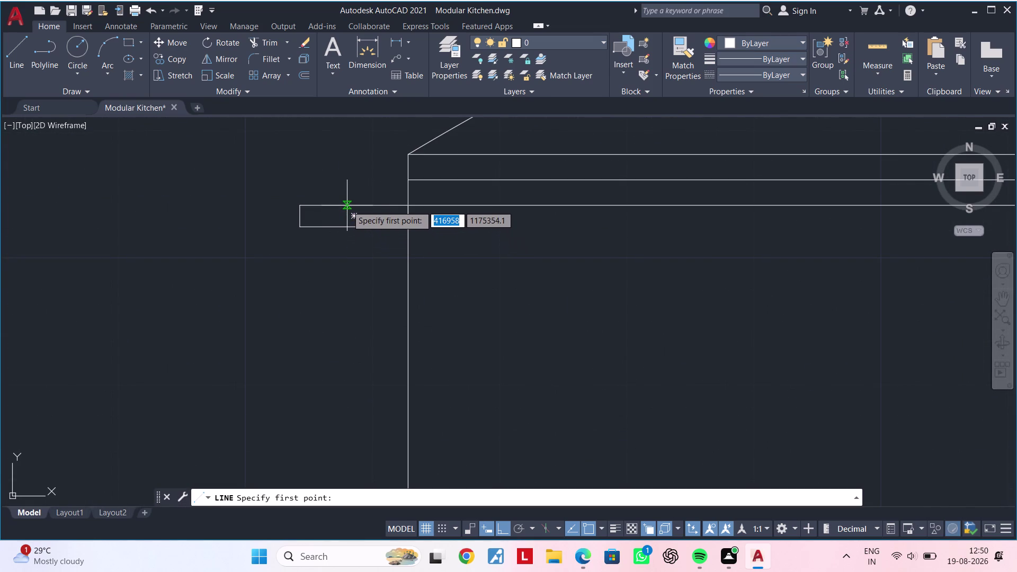
click(354, 204)
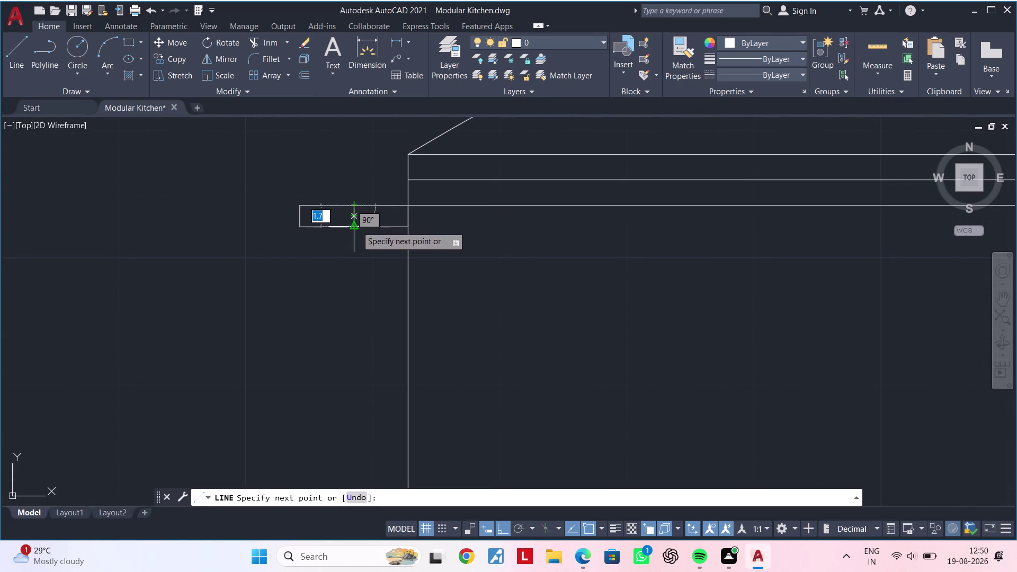
click(356, 228)
key(Escape)
Draw a short line in the right rectangle and EXTEND it to the rectangle's edge.
scroll(down, 3)
middle_drag(681, 266, 332, 260)
middle_drag(597, 263, 299, 265)
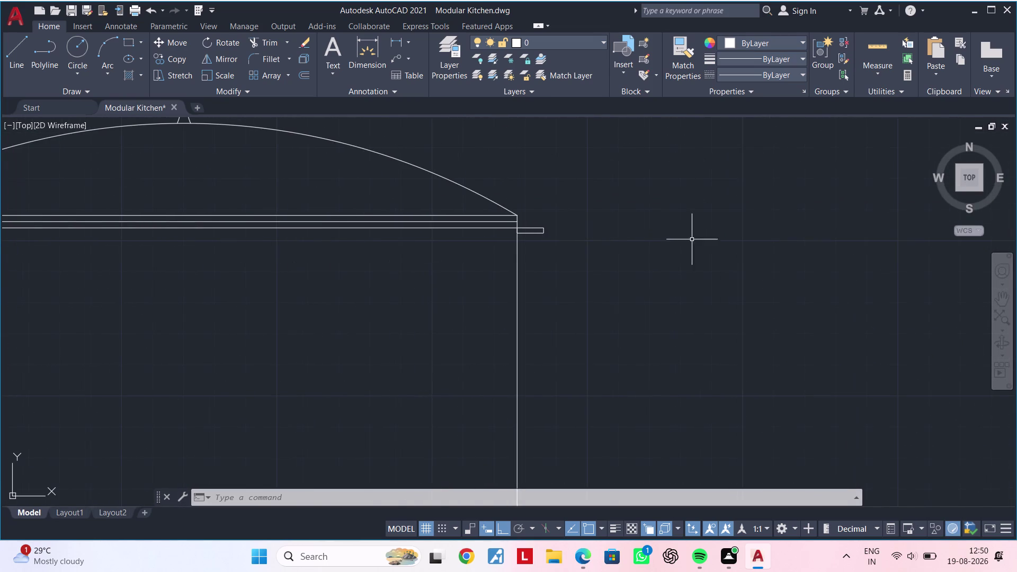
key(space)
scroll(up, 3)
click(546, 225)
click(546, 233)
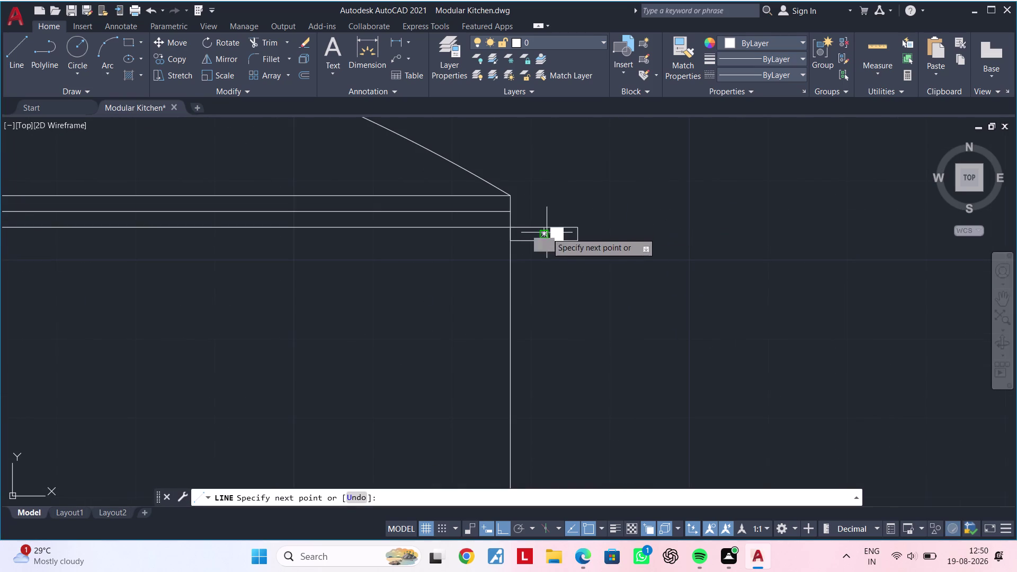
key(Escape)
scroll(down, 3)
key(Escape)
scroll(up, 3)
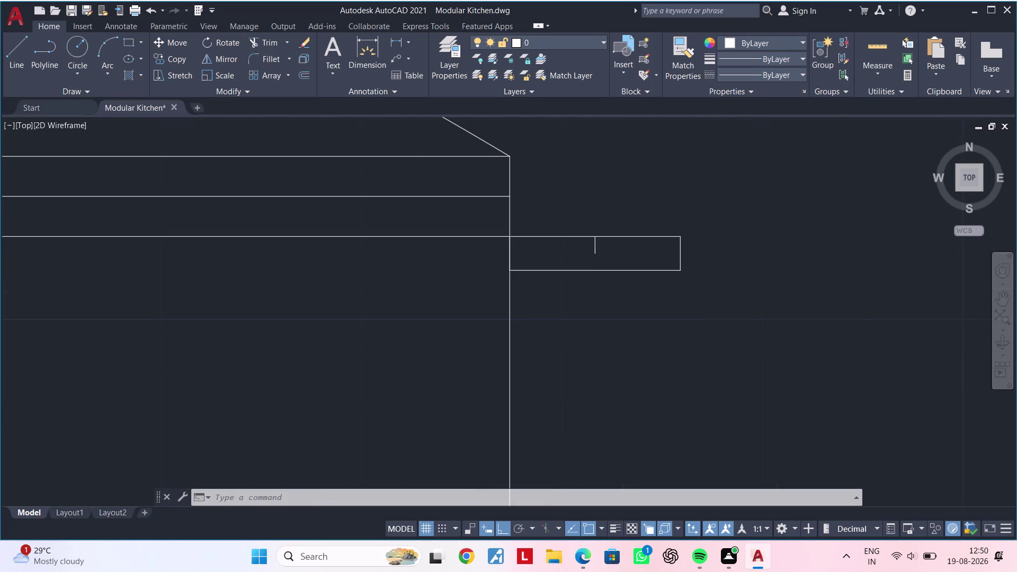
text(EX)
key(space)
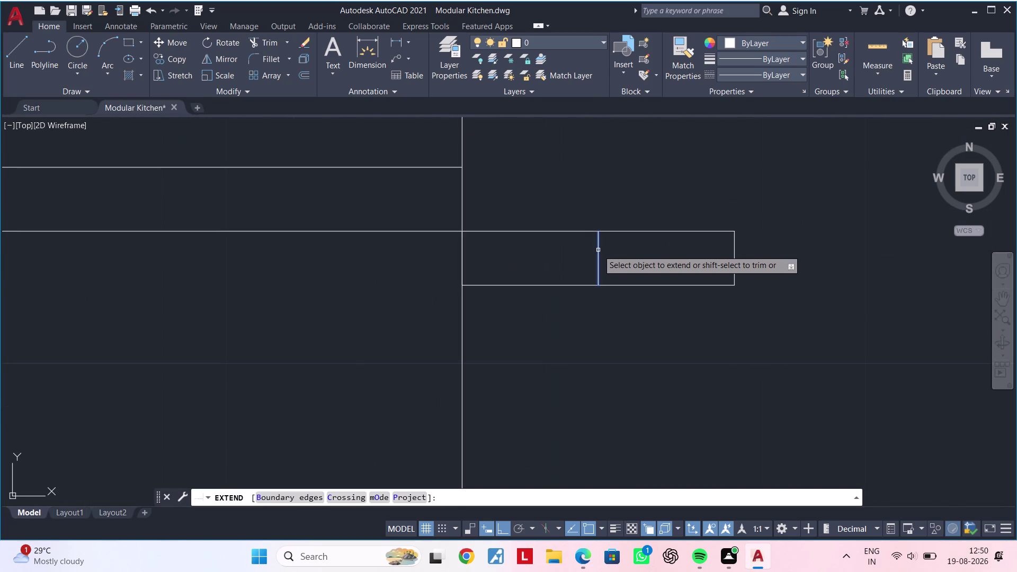
click(598, 250)
key(Escape)
Pan and zoom the view to the stove's burner supports.
scroll(down, 3)
middle_drag(556, 312, 616, 259)
key(Escape)
middle_drag(642, 252, 612, 258)
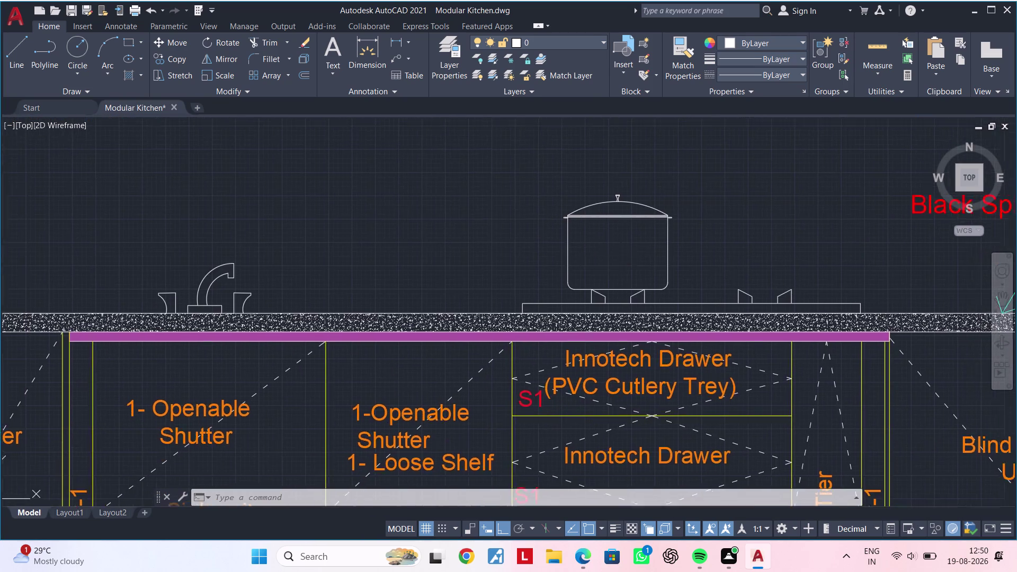
middle_drag(612, 259, 519, 271)
key(Escape)
key(Escape)
key(Escape)
key(Escape)
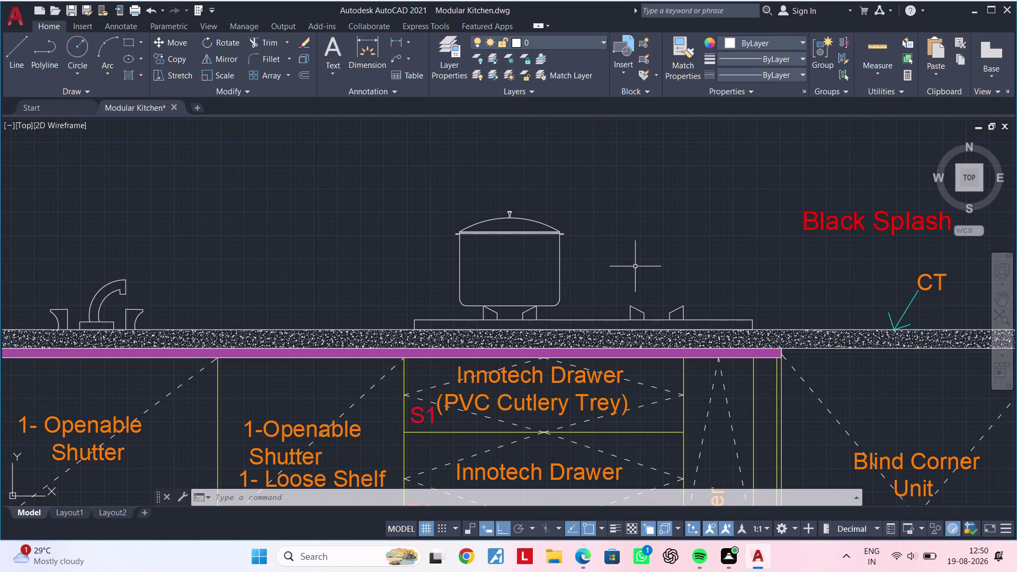
key(Escape)
middle_drag(585, 318, 565, 276)
scroll(up, 3)
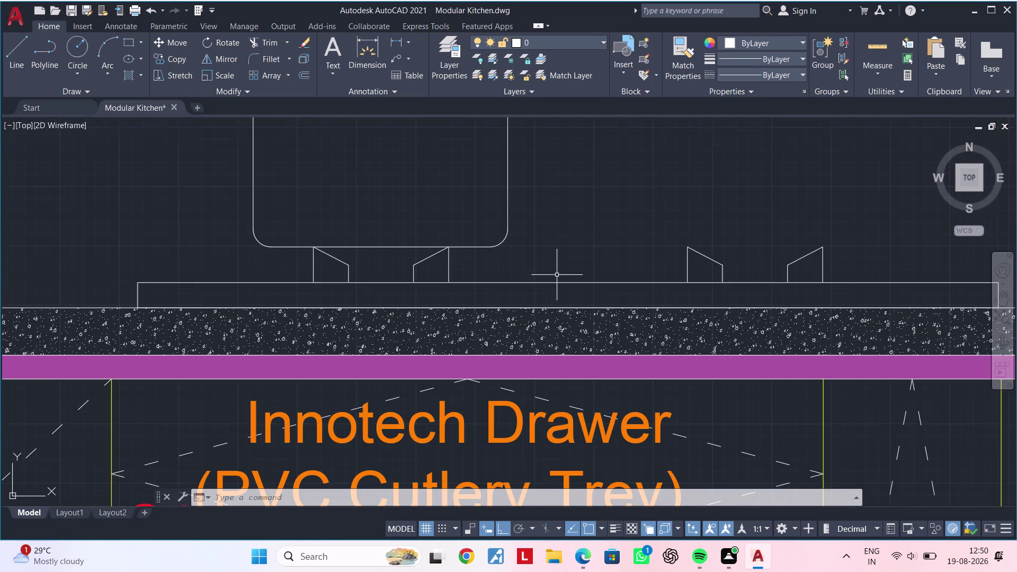
middle_drag(636, 269, 543, 270)
middle_drag(603, 265, 467, 272)
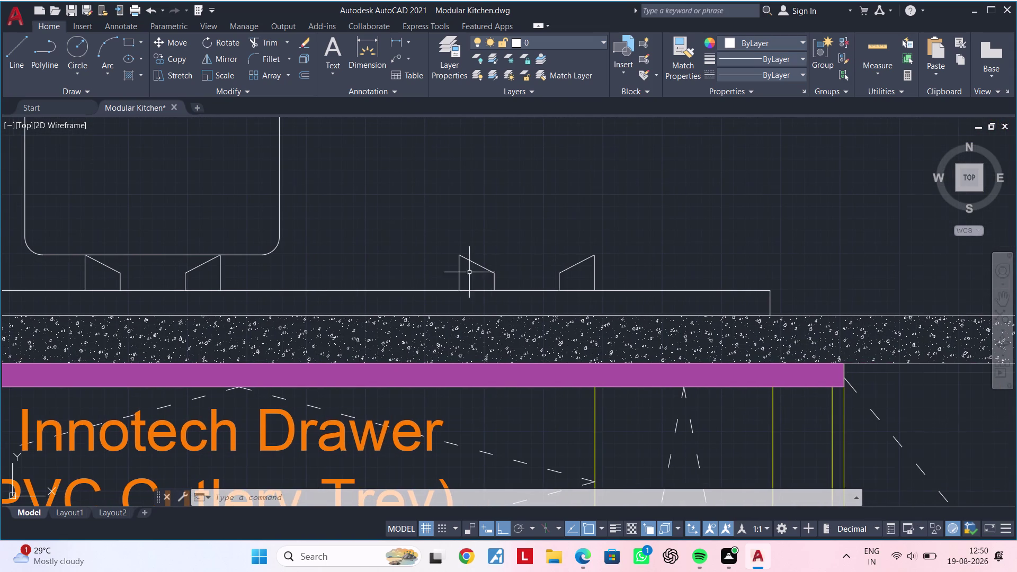
Draw a horizontal line across the burner supports.
text(L)
key(space)
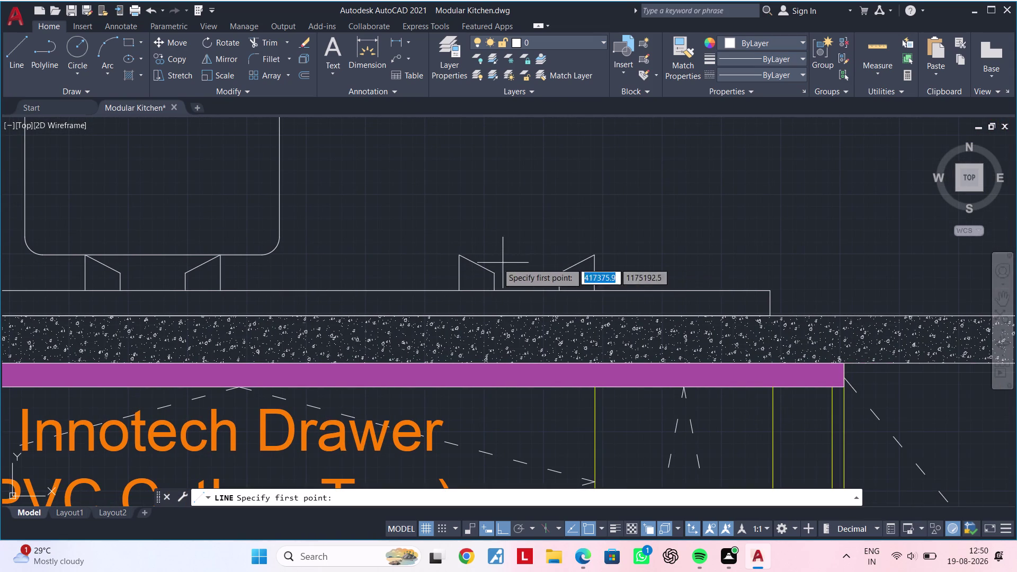
drag(396, 256, 402, 256)
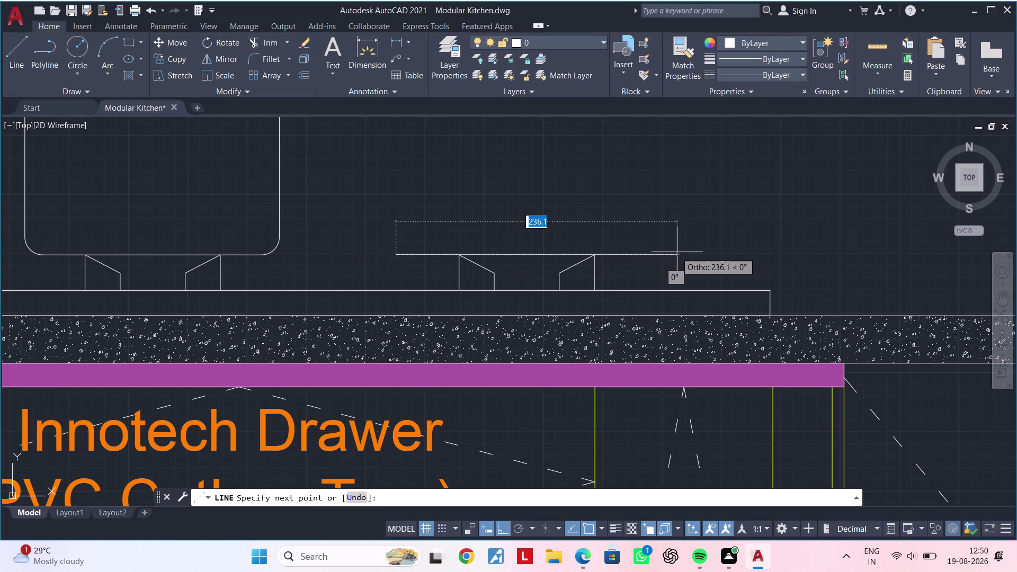
click(688, 252)
key(Escape)
middle_drag(658, 280, 736, 302)
key(Escape)
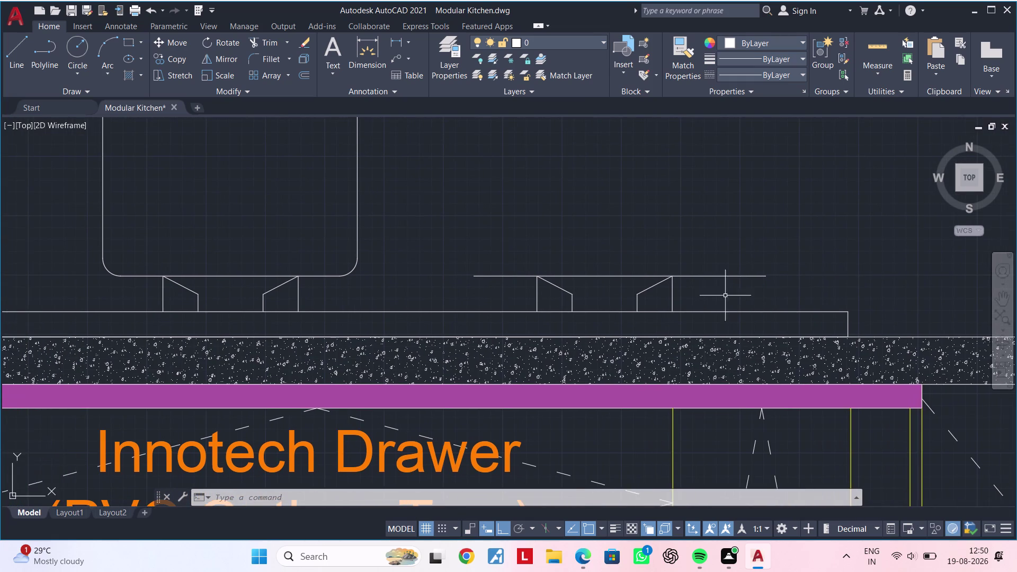
key(Escape)
middle_drag(712, 284, 686, 284)
key(Escape)
key(Escape)
key(Escape)
Try offsetting the line by 0.1, picking among overlapping objects, then cancel.
text(OF)
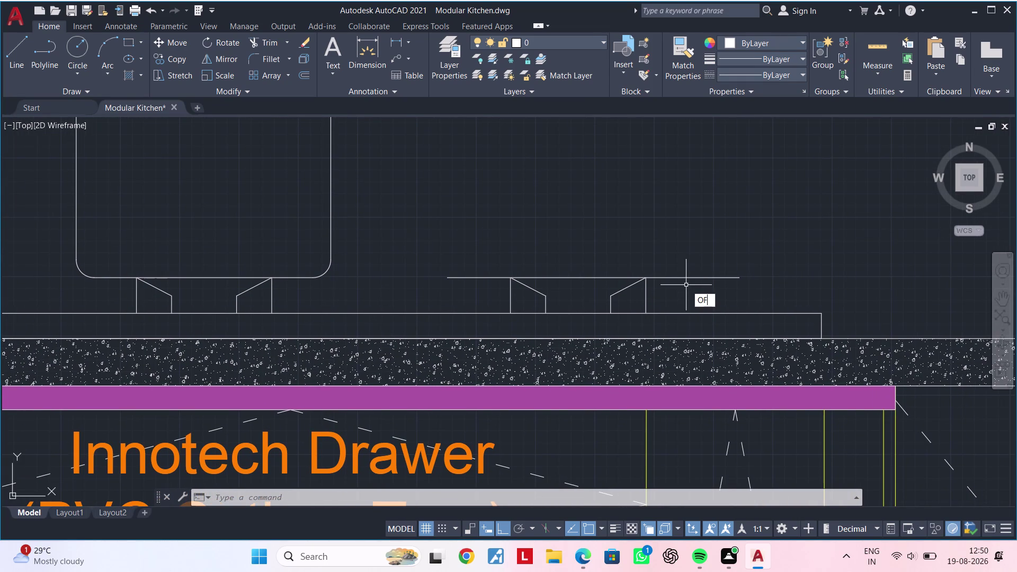
key(space)
text(0)
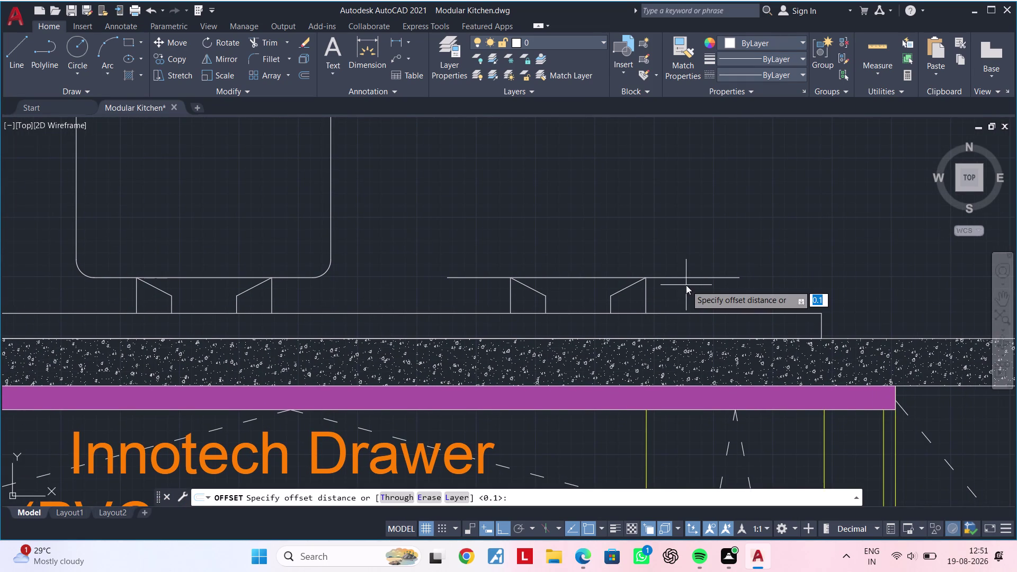
text(.1)
key(Return)
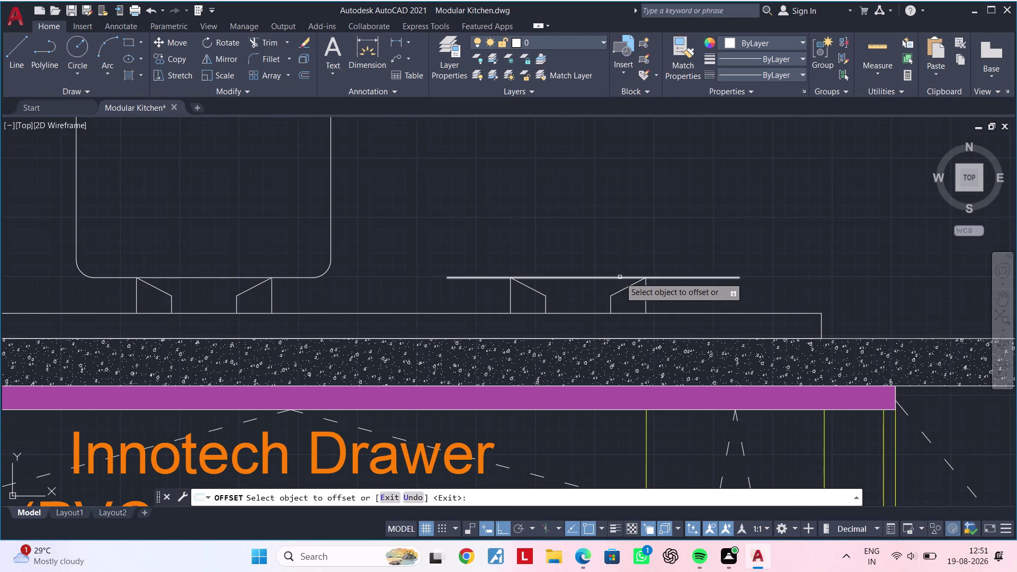
click(619, 277)
click(619, 263)
click(612, 276)
click(611, 264)
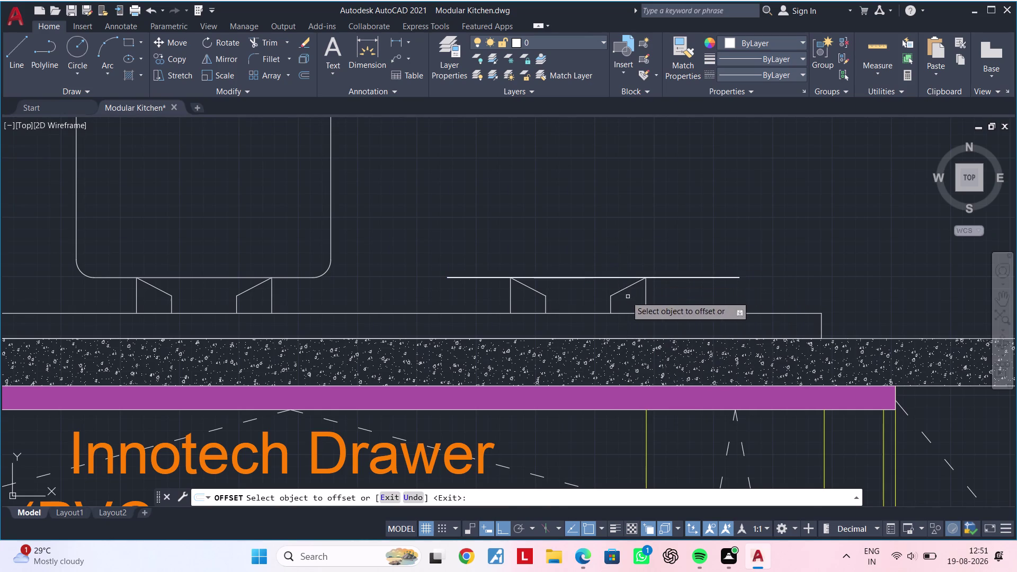
click(590, 277)
double_click(588, 253)
scroll(up, 3)
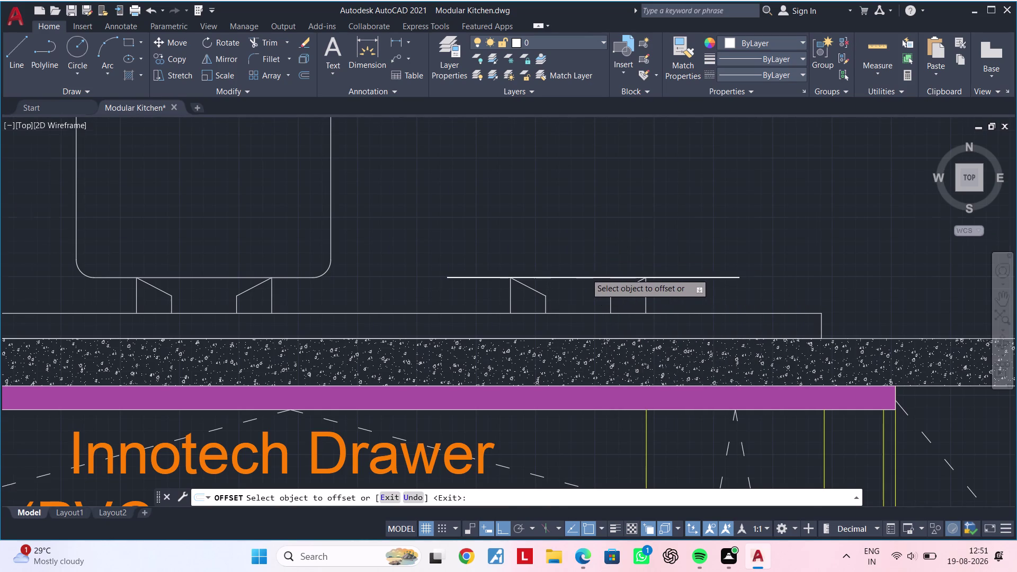
scroll(up, 3)
click(575, 308)
click(581, 275)
scroll(down, 3)
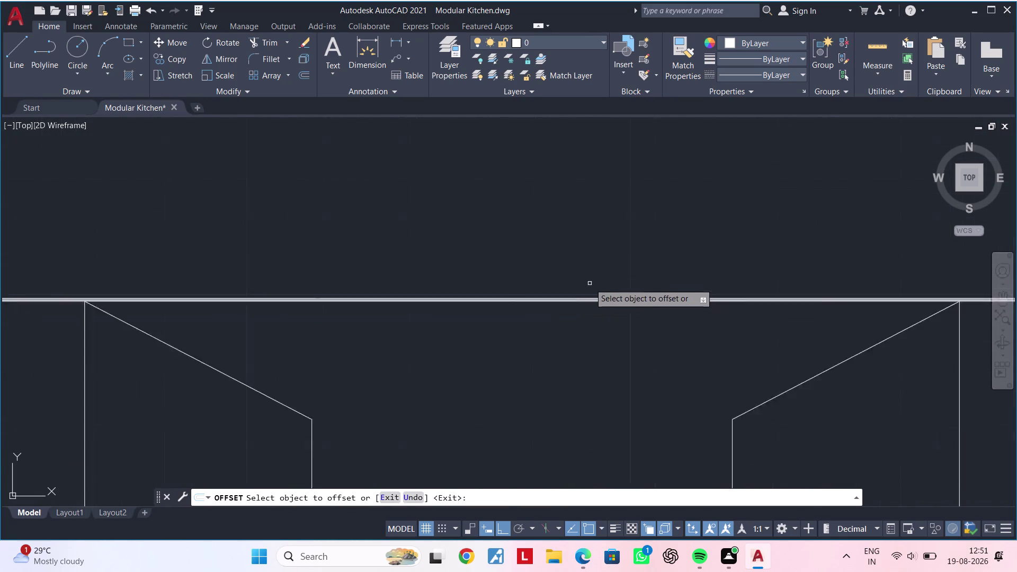
scroll(down, 3)
key(Escape)
key(Escape)
key(Escape)
key(Escape)
Restart OFFSET with a distance of 1' and cancel it.
text(OF)
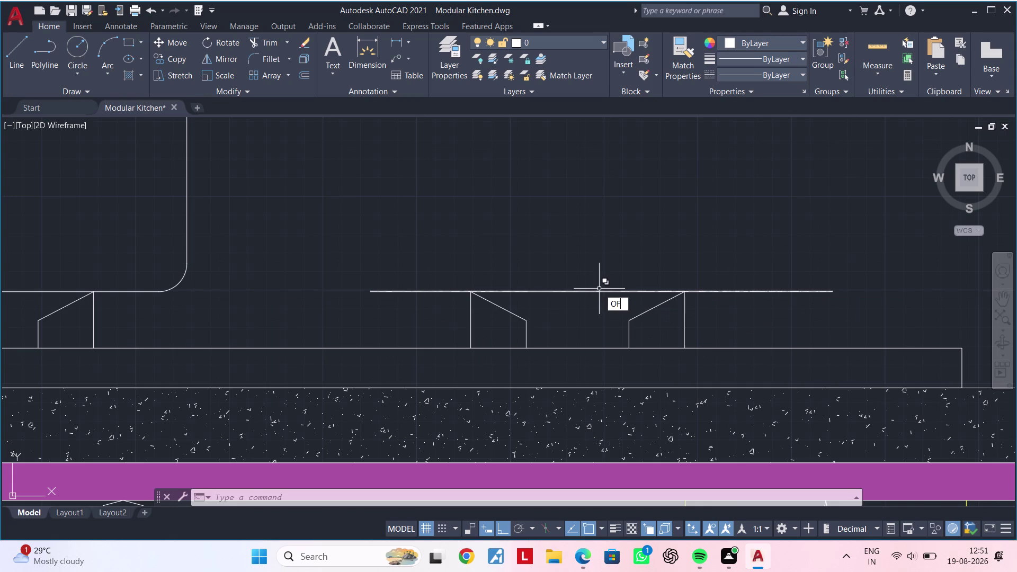
key(space)
text(1)
key(apostrophe)
key(Return)
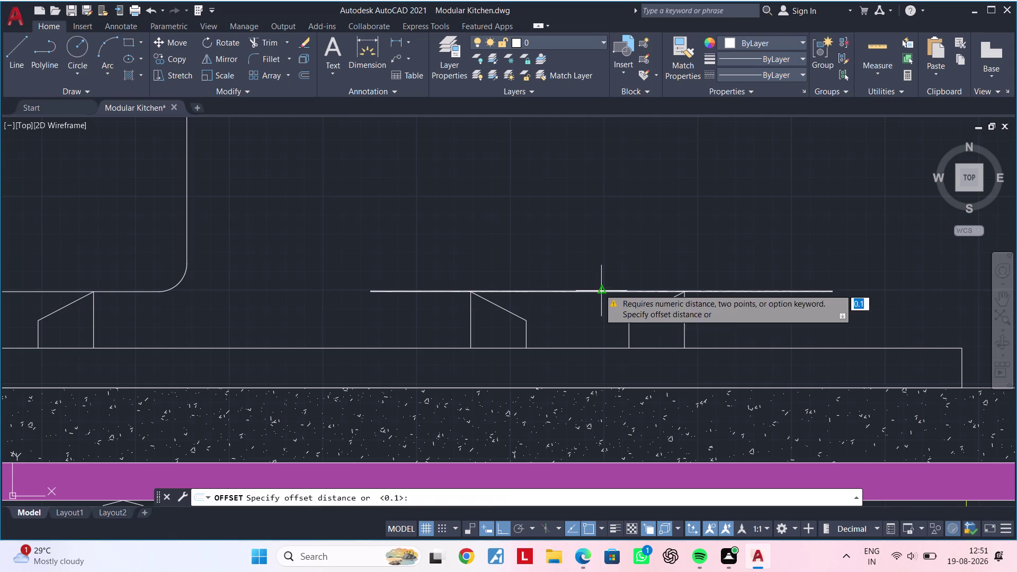
key(Escape)
key(Escape)
key(Escape)
Offset the horizontal line upward by a distance of 1.
text(OF 1)
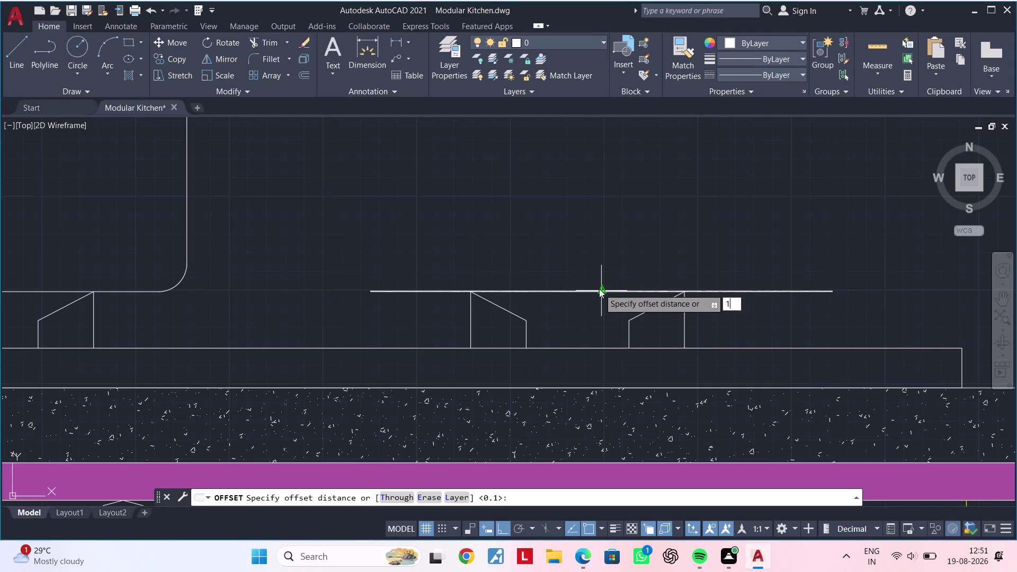
key(Return)
click(604, 291)
click(605, 265)
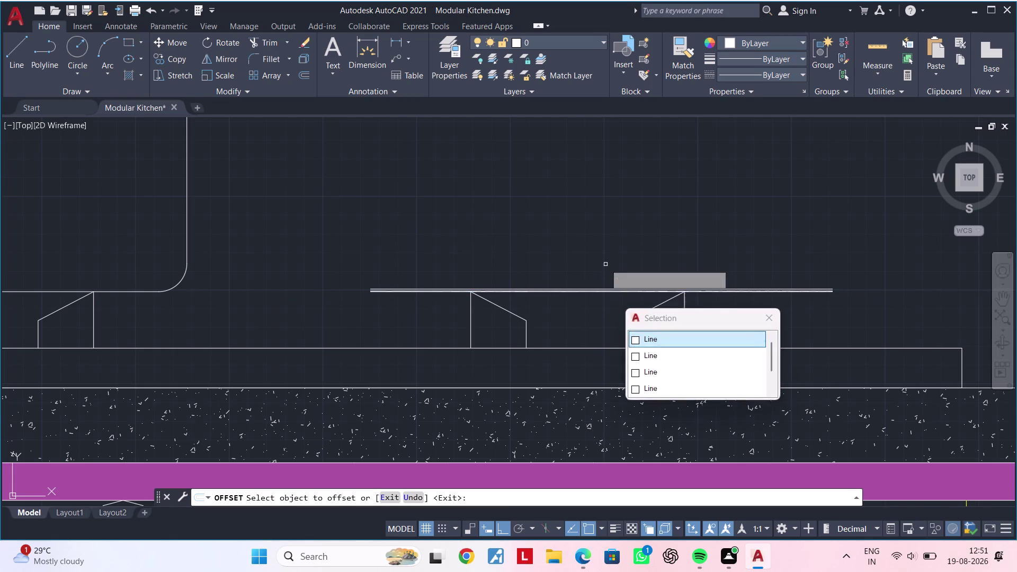
scroll(up, 3)
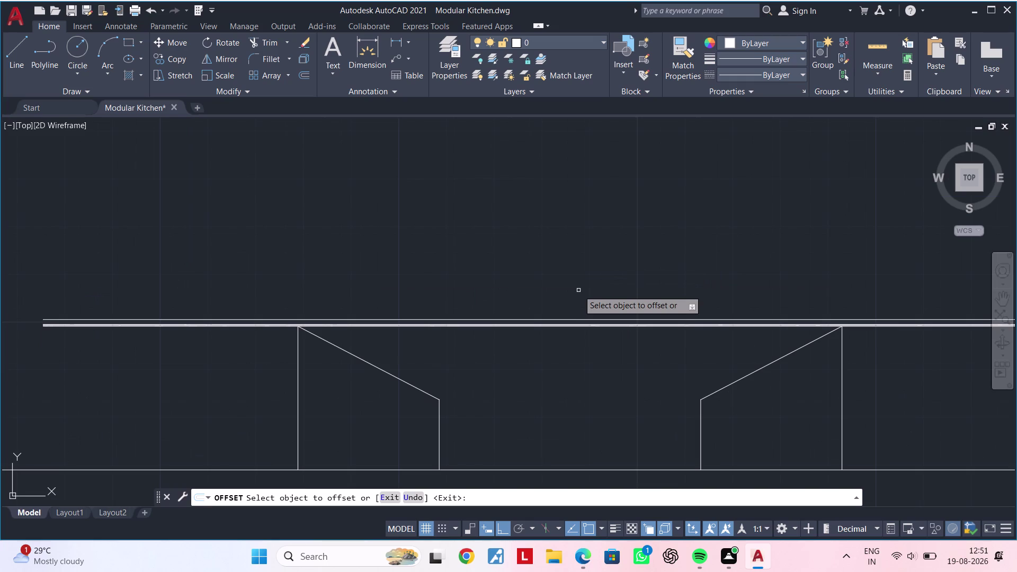
click(580, 319)
click(579, 285)
scroll(down, 3)
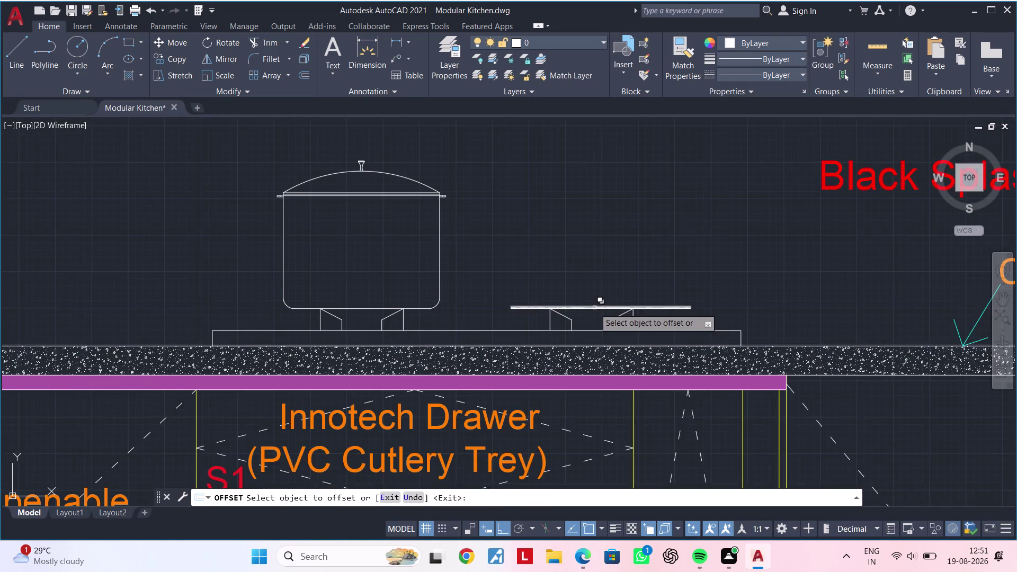
middle_drag(591, 308, 557, 311)
key(Escape)
key(Escape)
middle_drag(554, 319, 570, 313)
key(Escape)
key(Escape)
key(Escape)
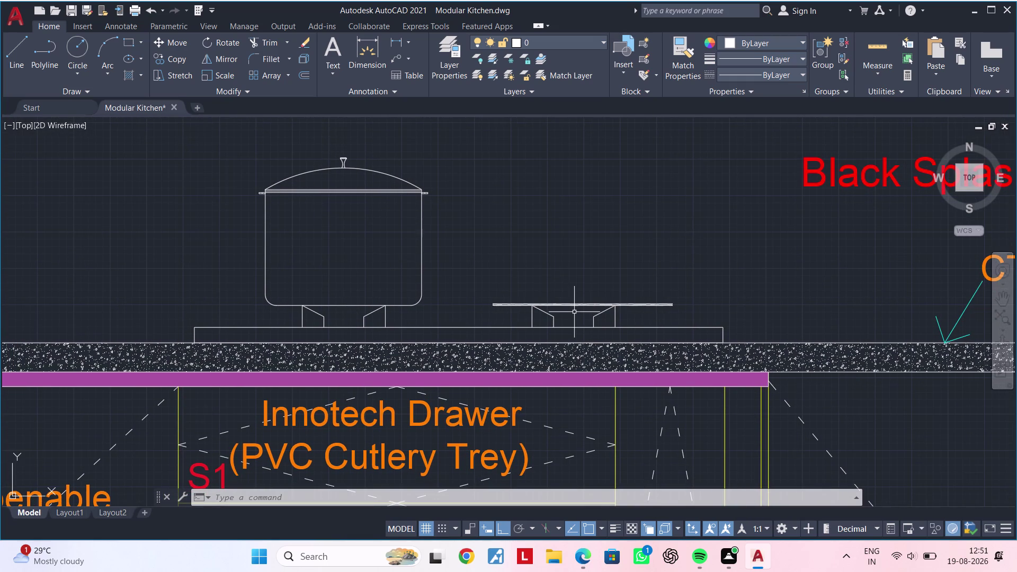
middle_drag(572, 315, 564, 331)
key(Escape)
key(Escape)
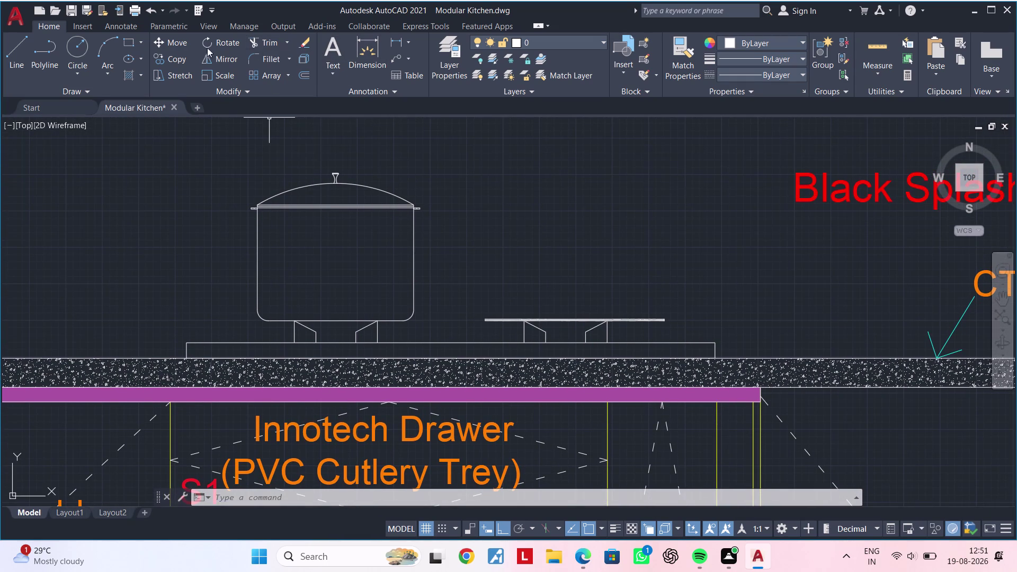
click(108, 43)
click(485, 319)
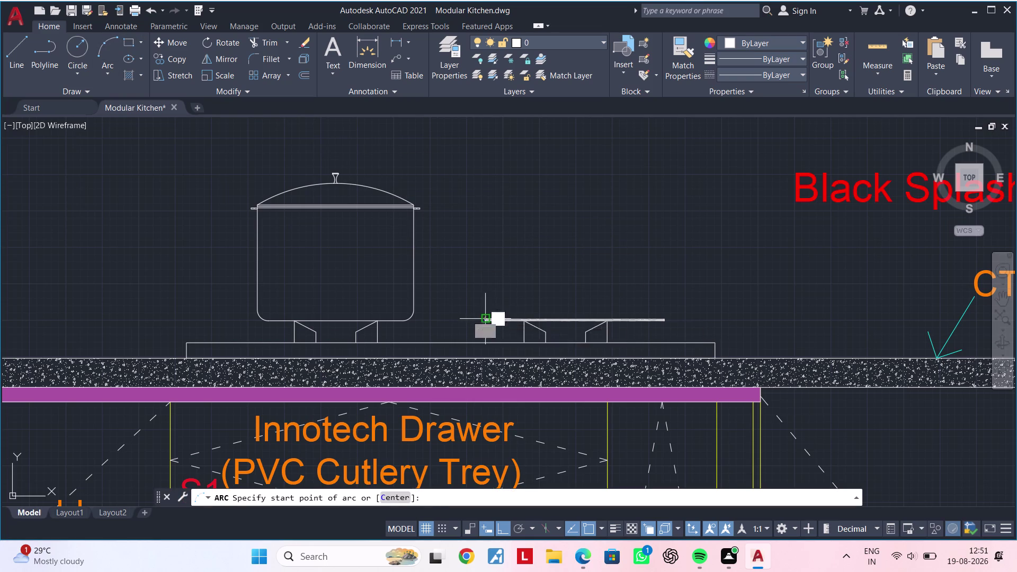
click(662, 317)
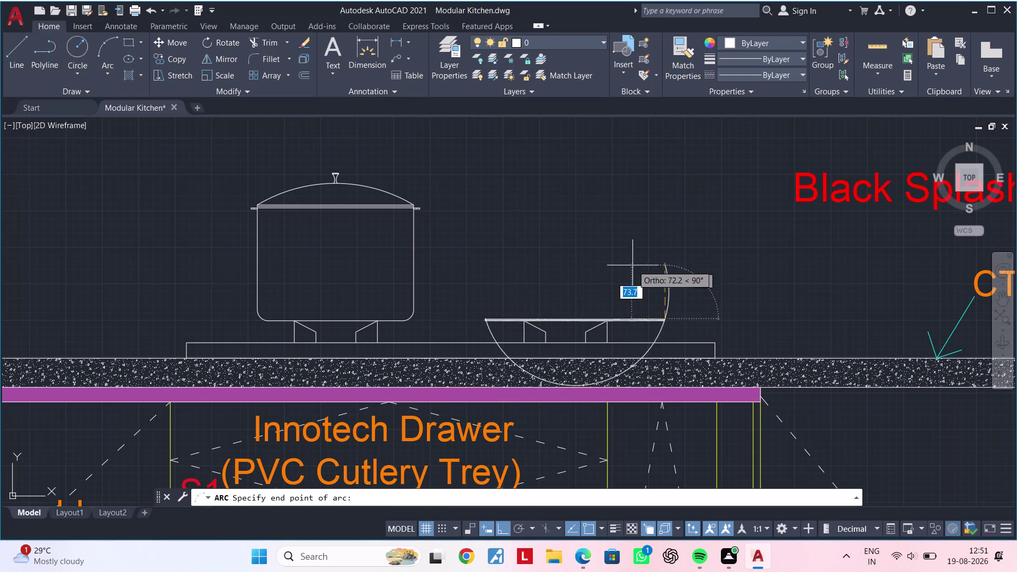
scroll(down, 3)
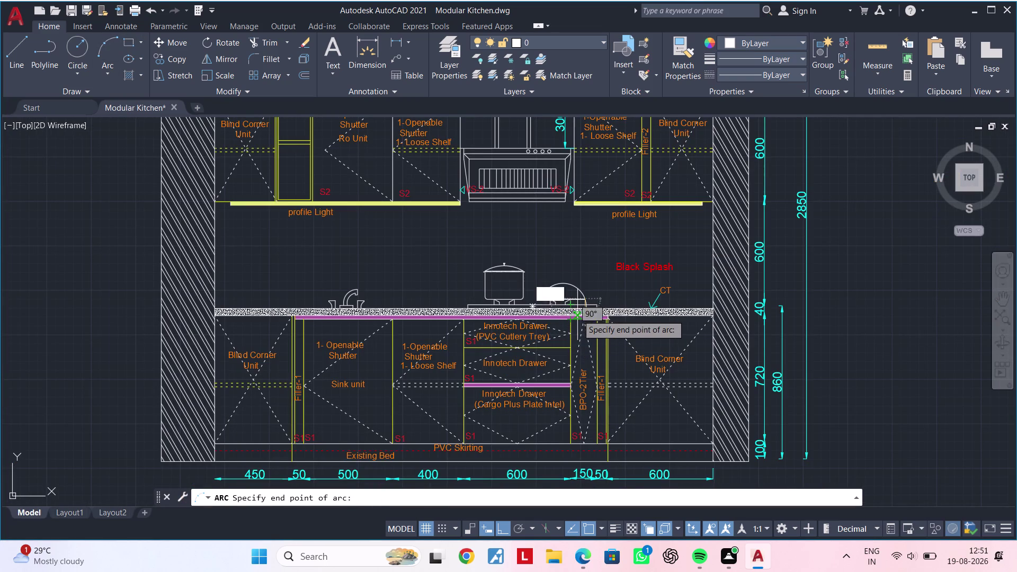
click(577, 315)
scroll(up, 3)
key(Escape)
key(Escape)
key(t)
text(R)
key(space)
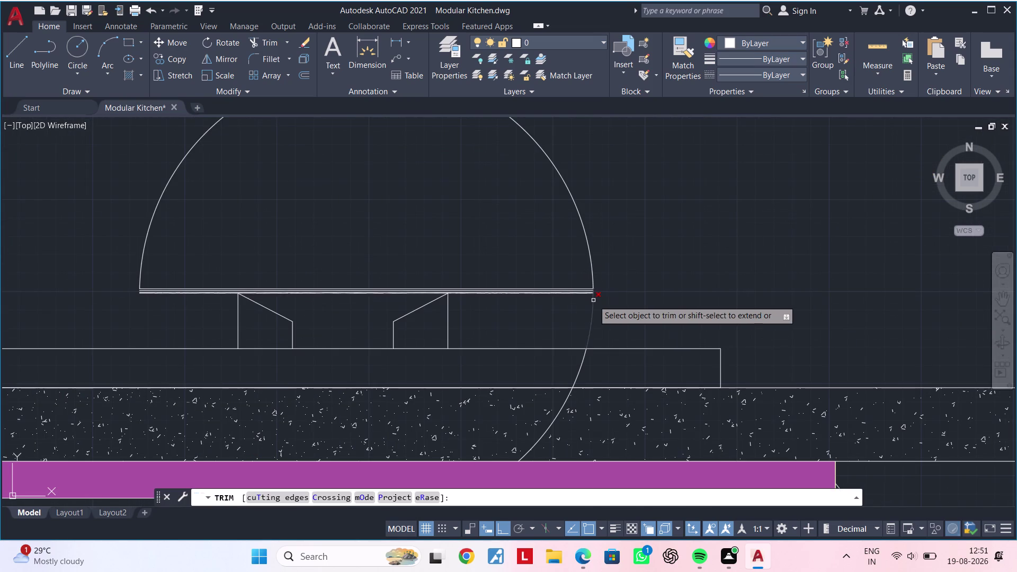
click(592, 306)
scroll(down, 3)
key(Escape)
key(Escape)
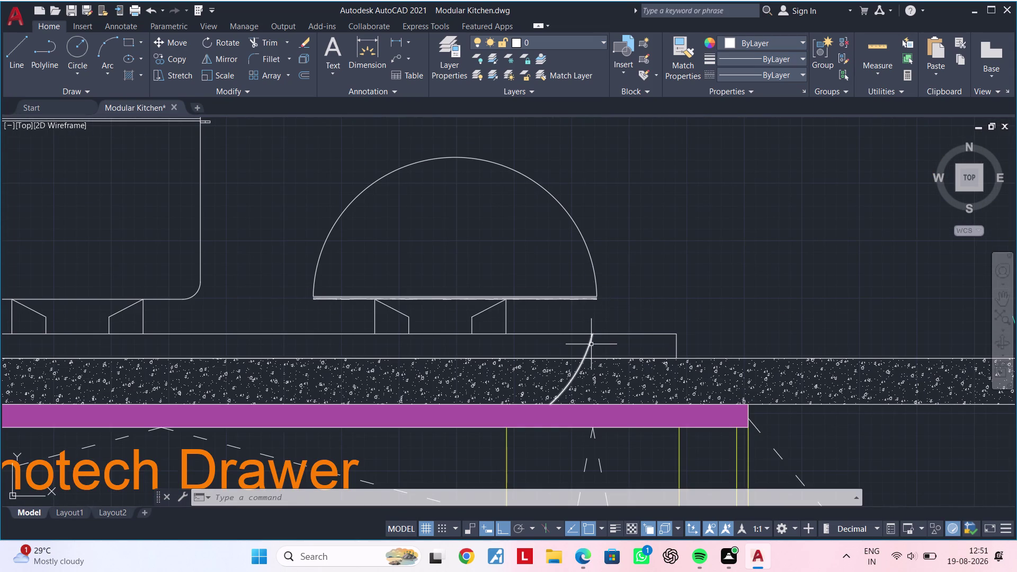
click(591, 345)
key(Delete)
scroll(down, 3)
middle_drag(535, 303, 619, 291)
key(Escape)
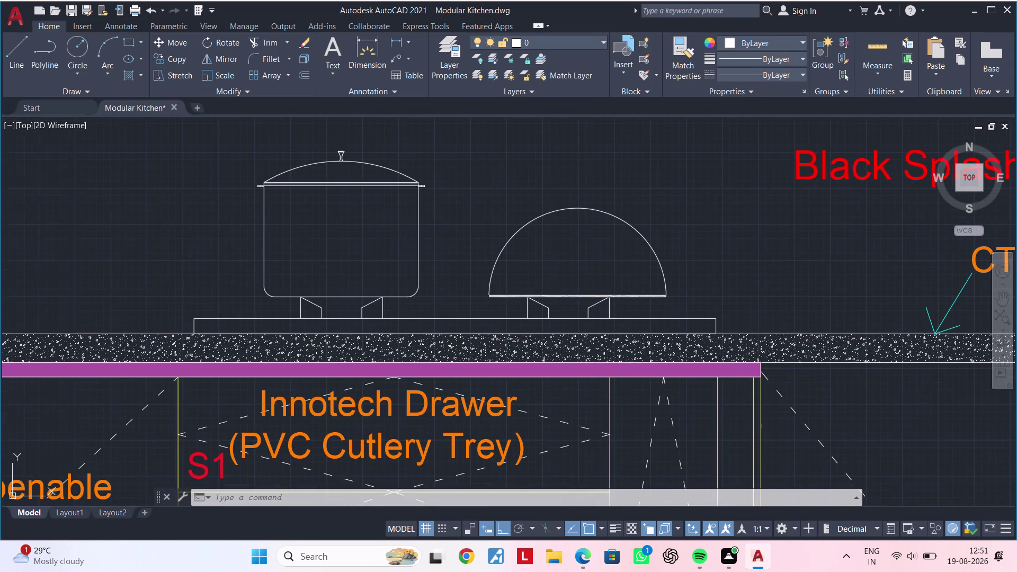
key(Escape)
key(Escape)
middle_drag(528, 262, 547, 296)
key(Escape)
key(Escape)
key(Escape)
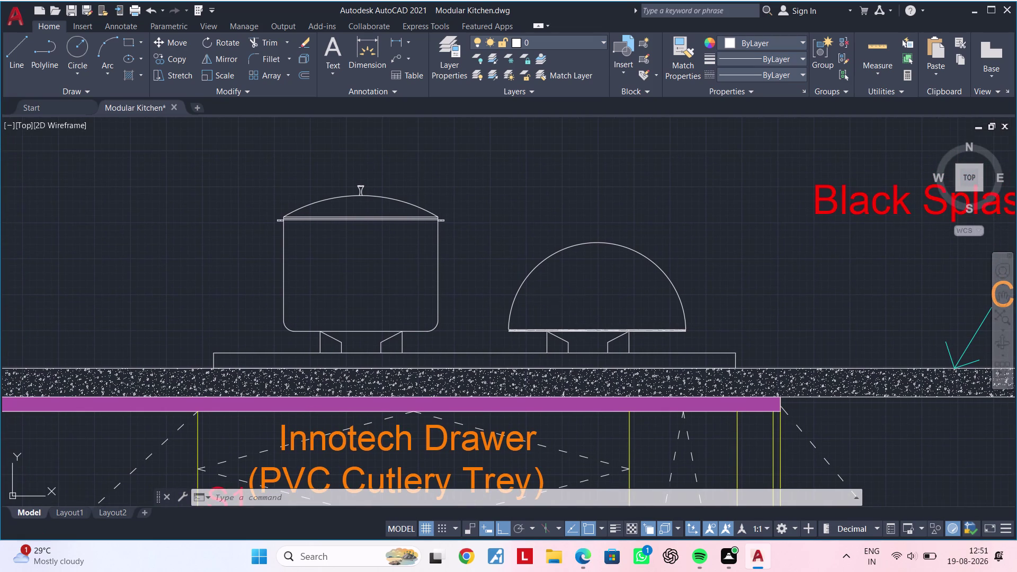
middle_drag(558, 290, 531, 290)
key(Escape)
key(Escape)
key(Escape)
key(Escape)
key(Escape)
key(Escape)
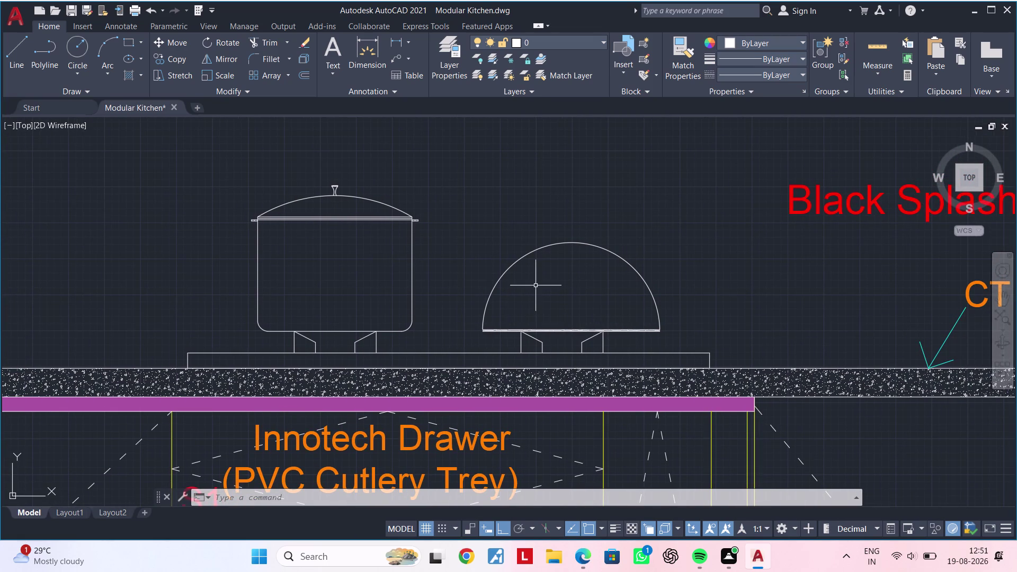
scroll(down, 3)
middle_drag(537, 285, 524, 269)
key(Escape)
scroll(up, 3)
middle_click(518, 266)
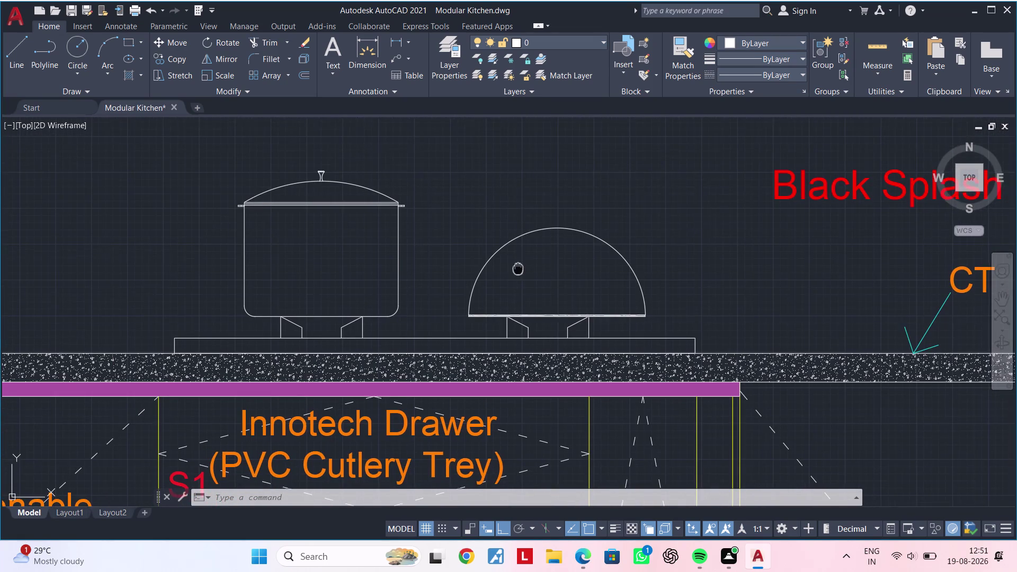
key(Escape)
key(Escape)
key(Escape)
middle_drag(528, 258, 508, 276)
key(Escape)
middle_drag(491, 256, 489, 270)
key(Escape)
key(Escape)
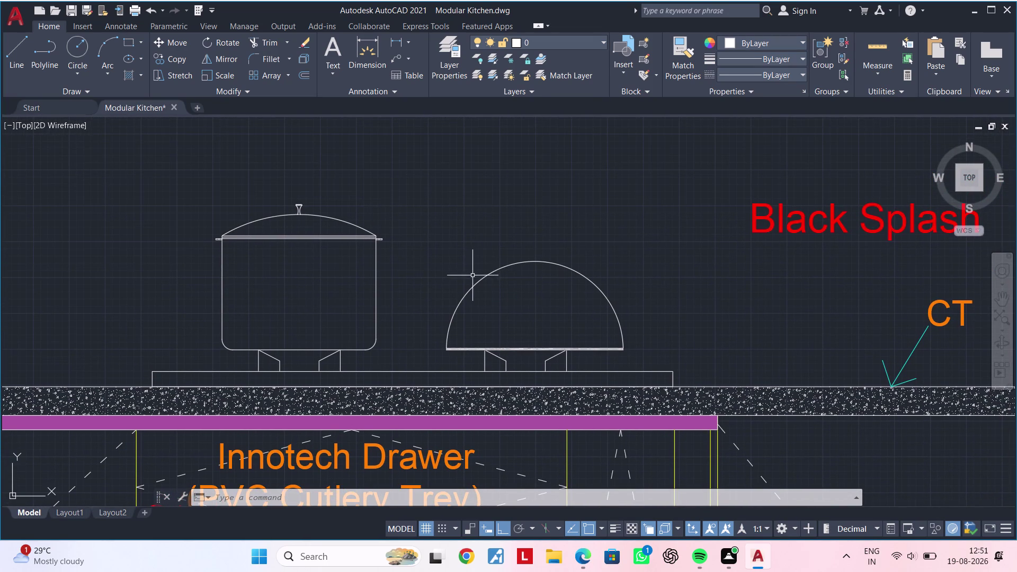
key(Escape)
key(Escape)
key(Escape)
Draw a small 3-point arc across the dome's left edge and trim off its outside part.
key(Escape)
key(Escape)
click(101, 50)
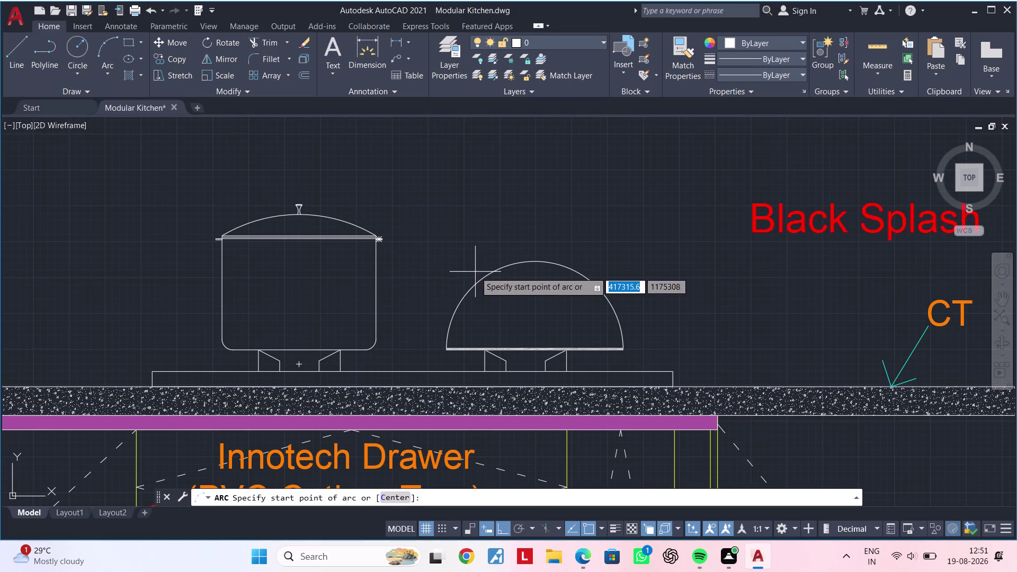
click(479, 279)
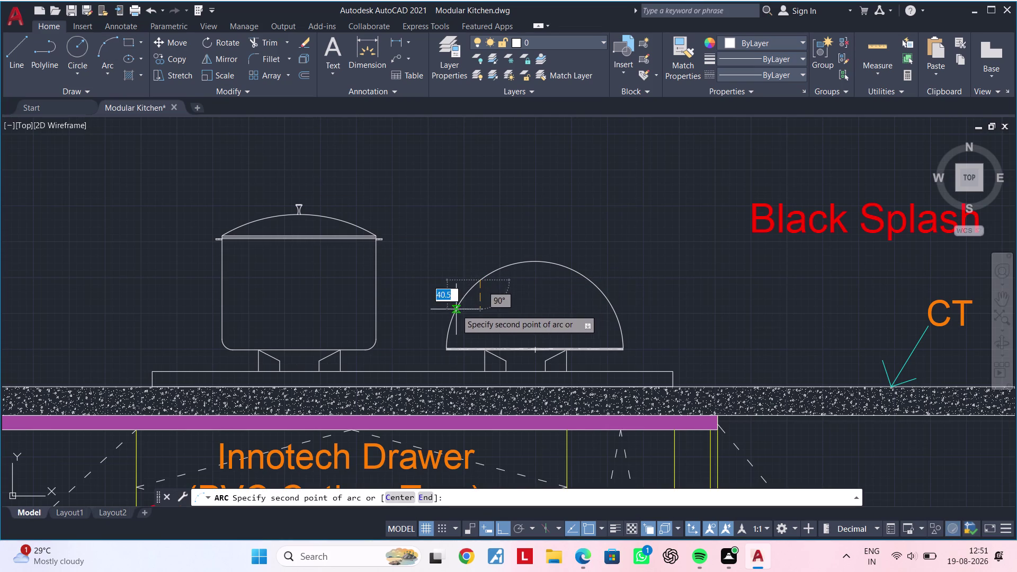
click(456, 310)
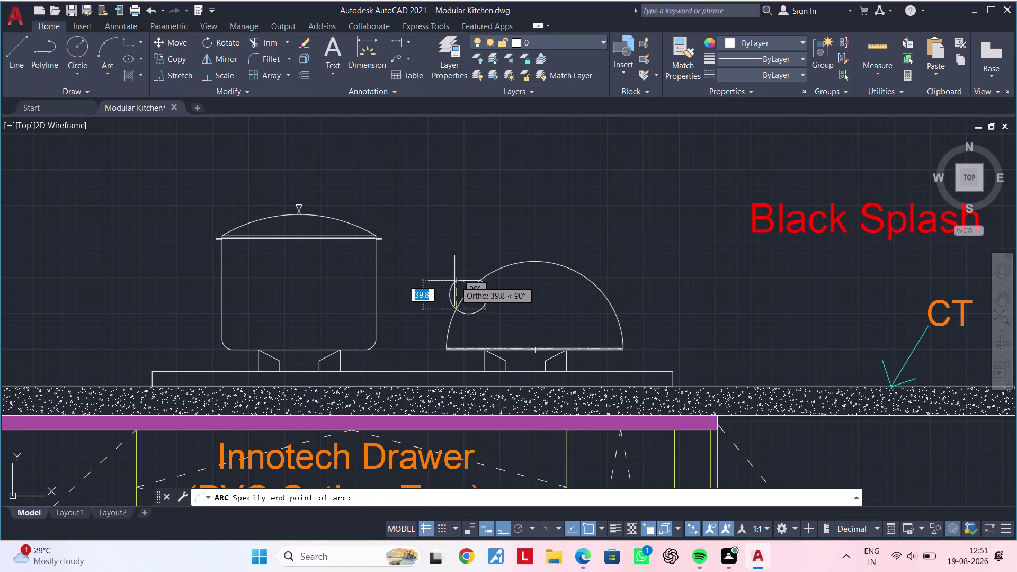
click(452, 278)
key(Escape)
key(Escape)
text(T)
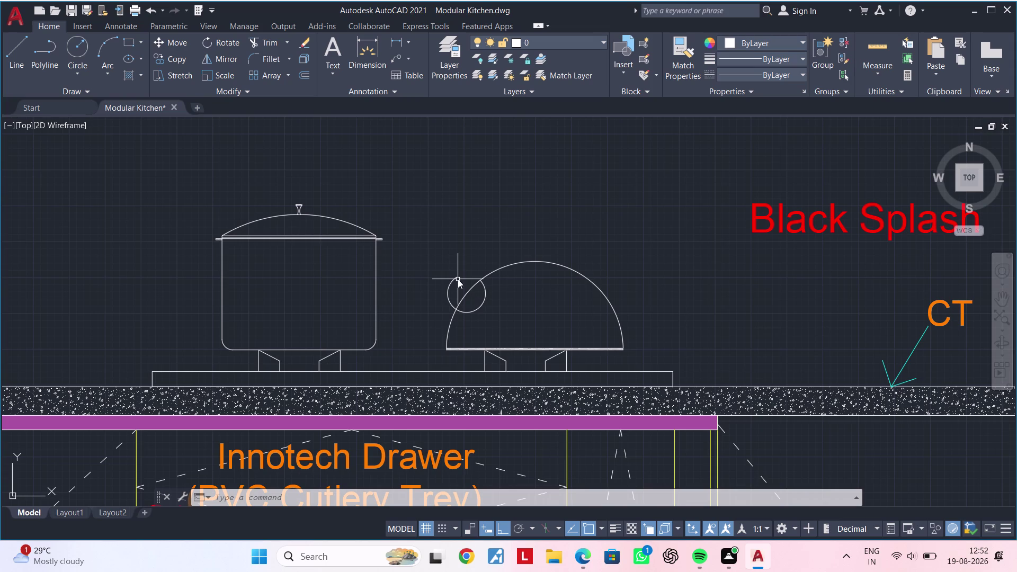
text(R)
key(space)
click(449, 288)
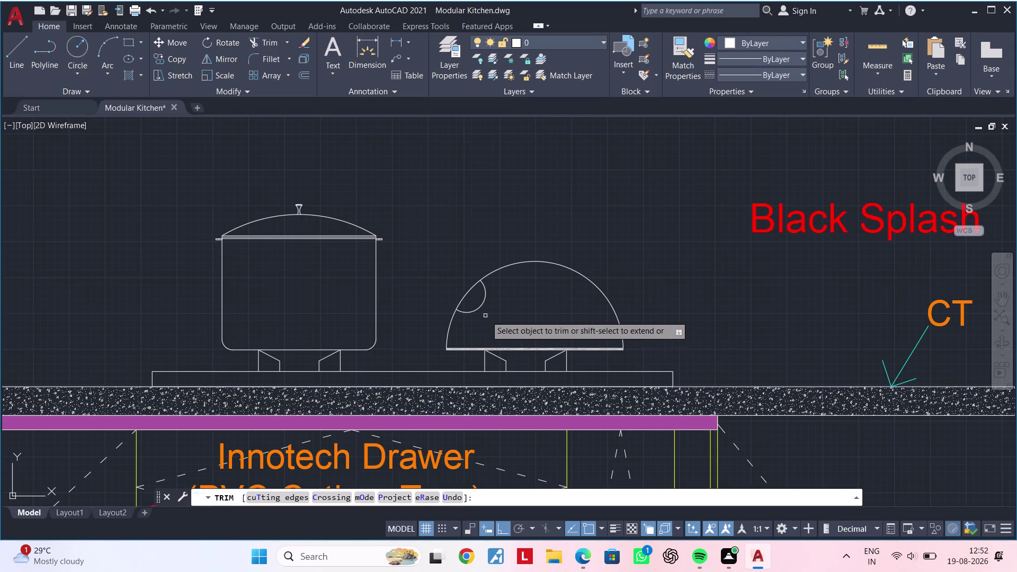
key(Escape)
key(Escape)
key(Escape)
key(Escape)
Grip-edit both arc endpoints so they sit on the dome outline.
middle_drag(485, 312, 530, 332)
scroll(up, 3)
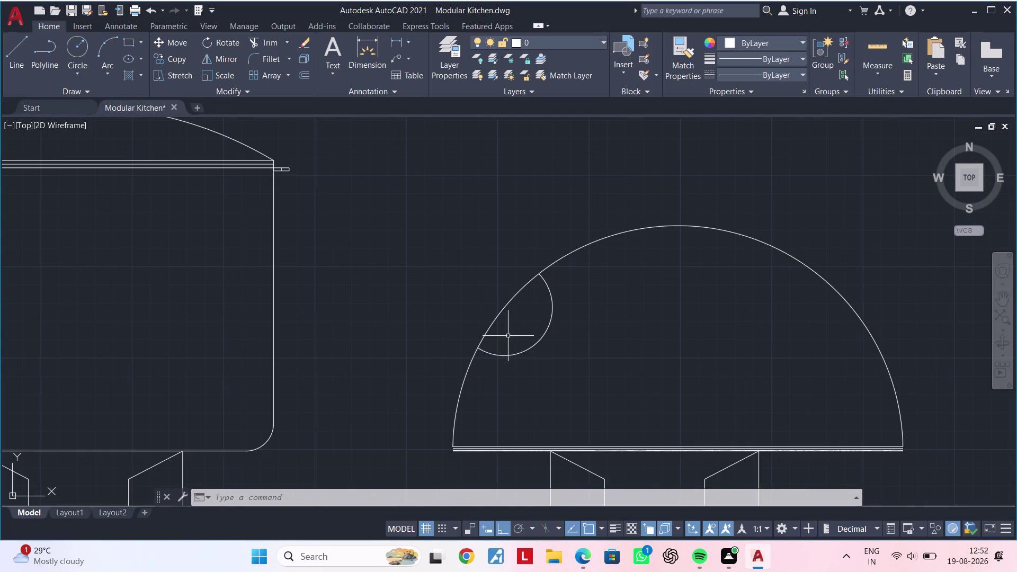
click(500, 355)
click(477, 345)
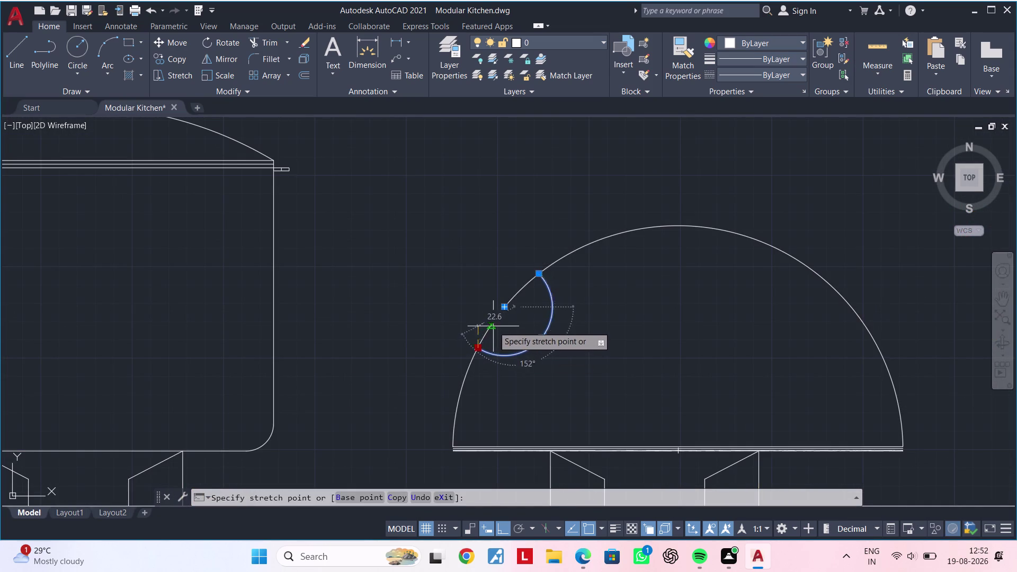
click(494, 322)
click(551, 330)
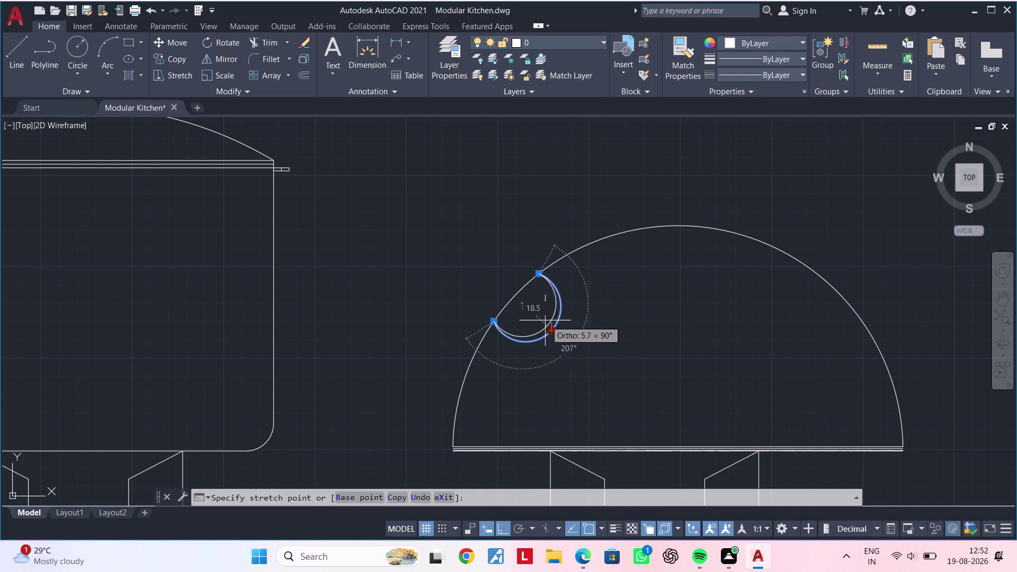
click(524, 302)
key(Escape)
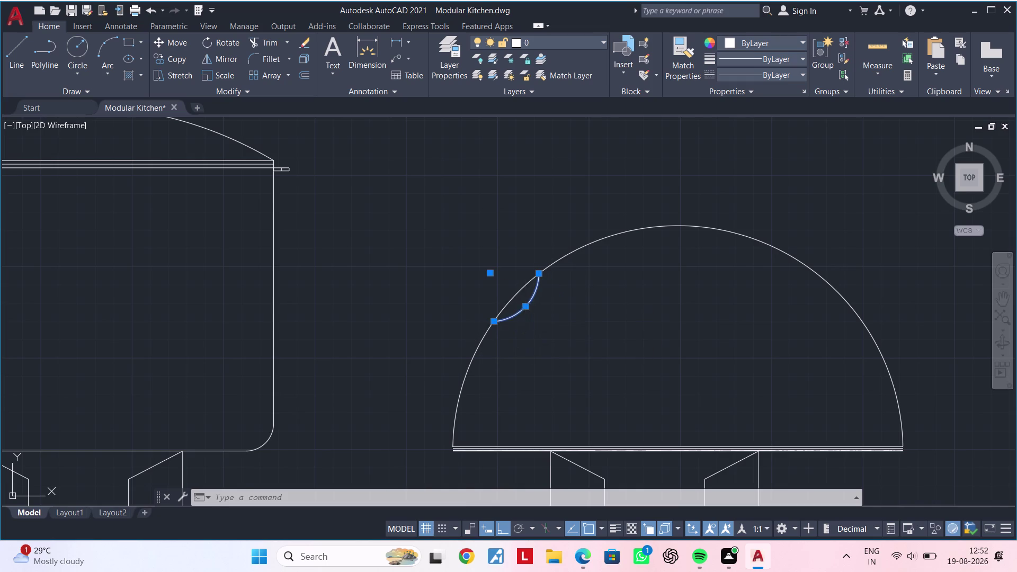
Trim away the dome outline inside the arc to leave a scooped notch.
scroll(up, 3)
middle_drag(528, 305, 566, 309)
key(Escape)
key(Escape)
key(Escape)
key(t)
key(r)
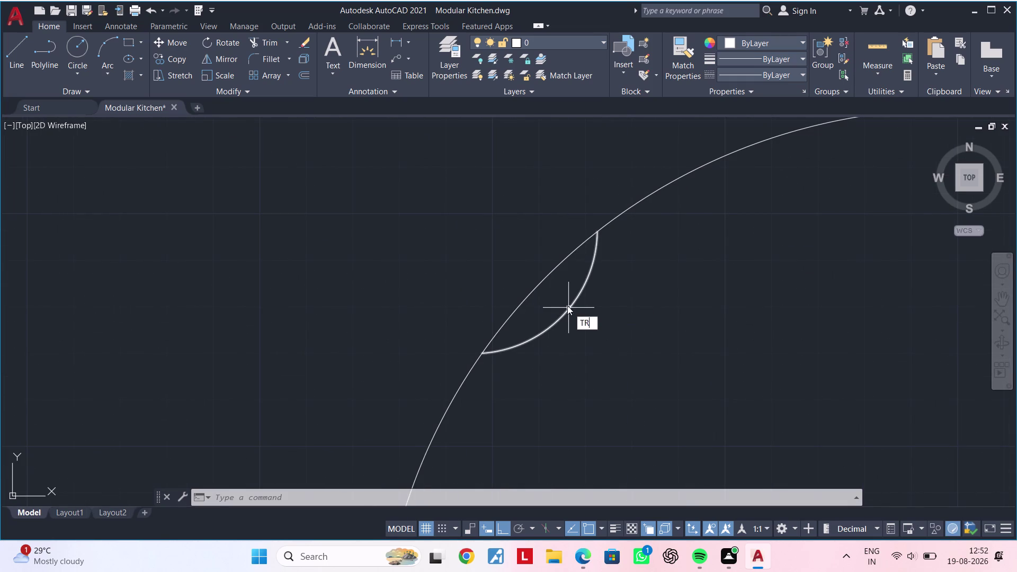
key(space)
click(522, 302)
scroll(down, 3)
middle_drag(553, 311, 582, 325)
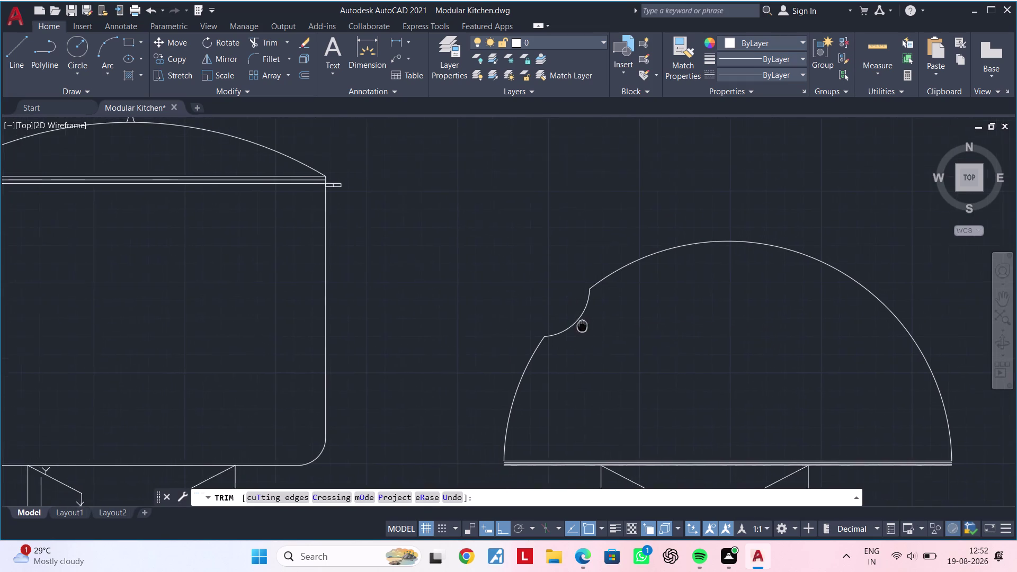
middle_drag(581, 325, 584, 324)
key(Escape)
key(Escape)
scroll(down, 3)
middle_drag(595, 329, 591, 342)
key(Escape)
key(Escape)
key(Escape)
key(Escape)
key(Escape)
key(Escape)
key(Escape)
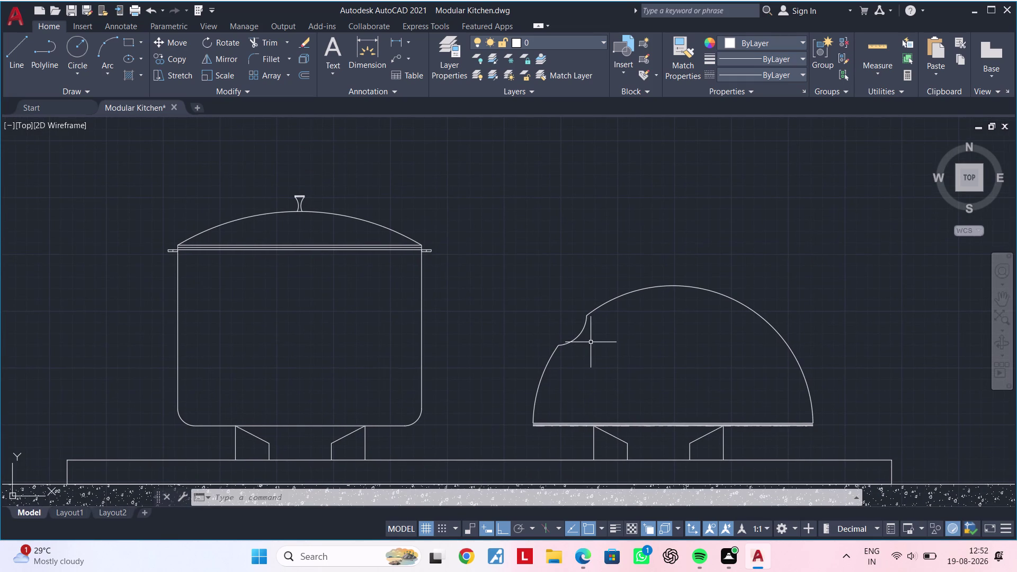
Draw an angled line outward from the notch's lower corner as the spout edge.
key(l)
key(space)
click(559, 348)
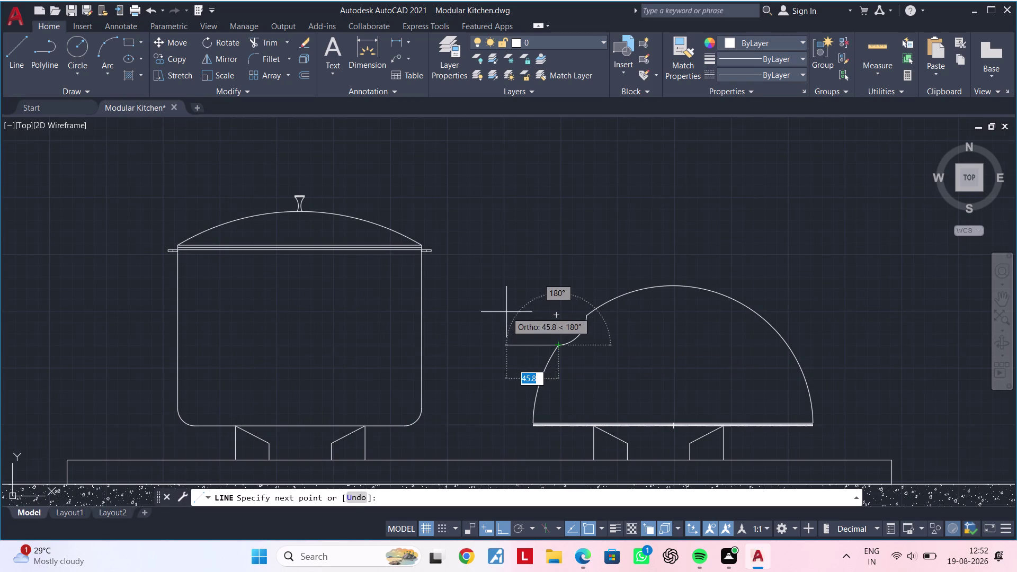
click(504, 530)
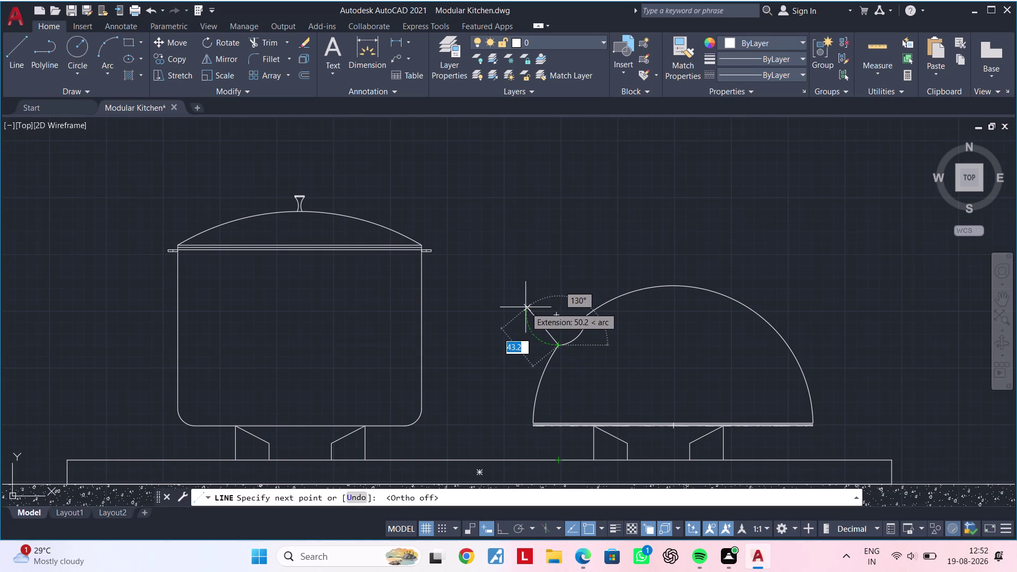
scroll(up, 3)
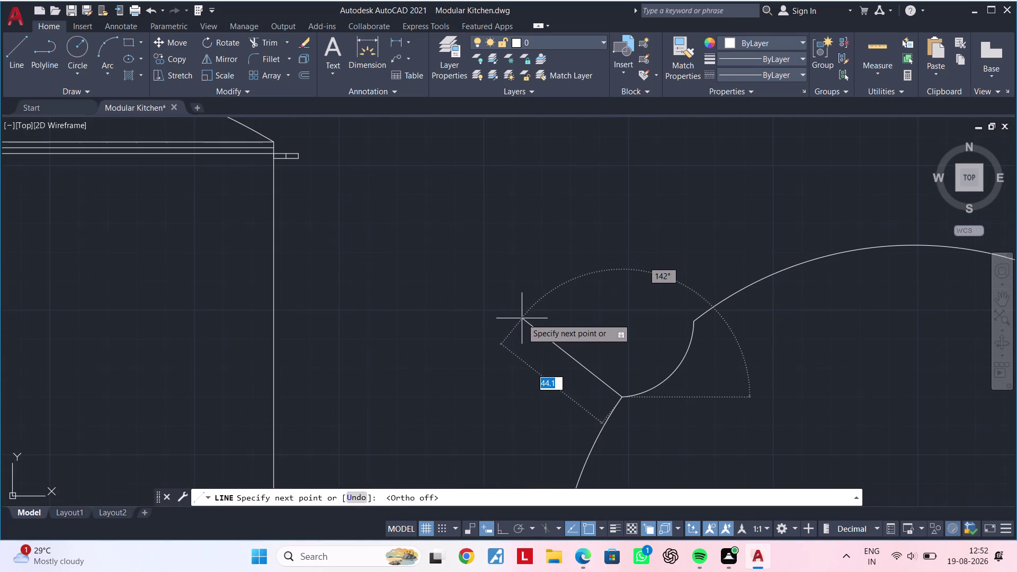
click(522, 318)
key(Escape)
key(Escape)
key(Escape)
key(Escape)
key(Escape)
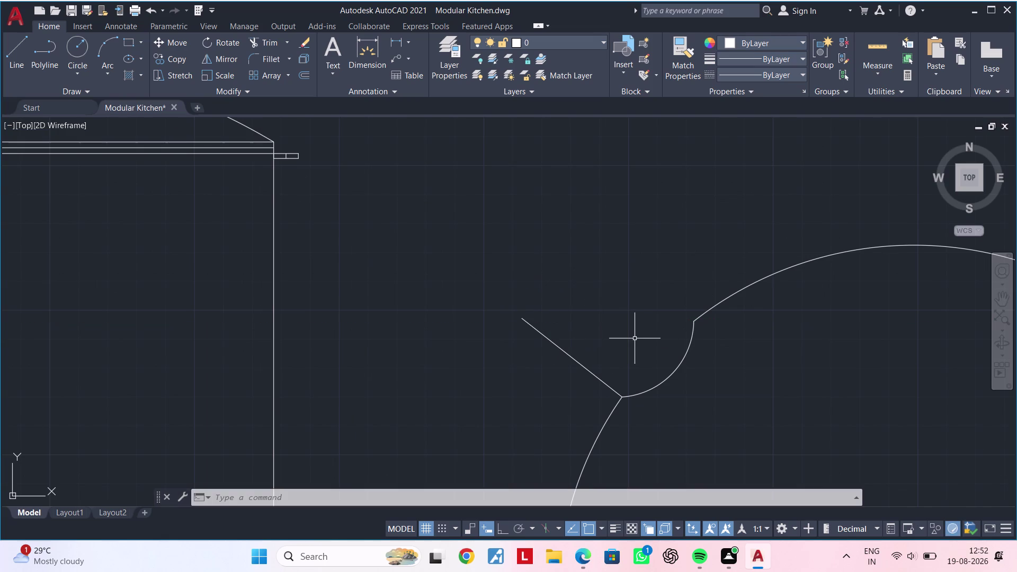
key(Escape)
key(Escape)
key(Escape)
key(space)
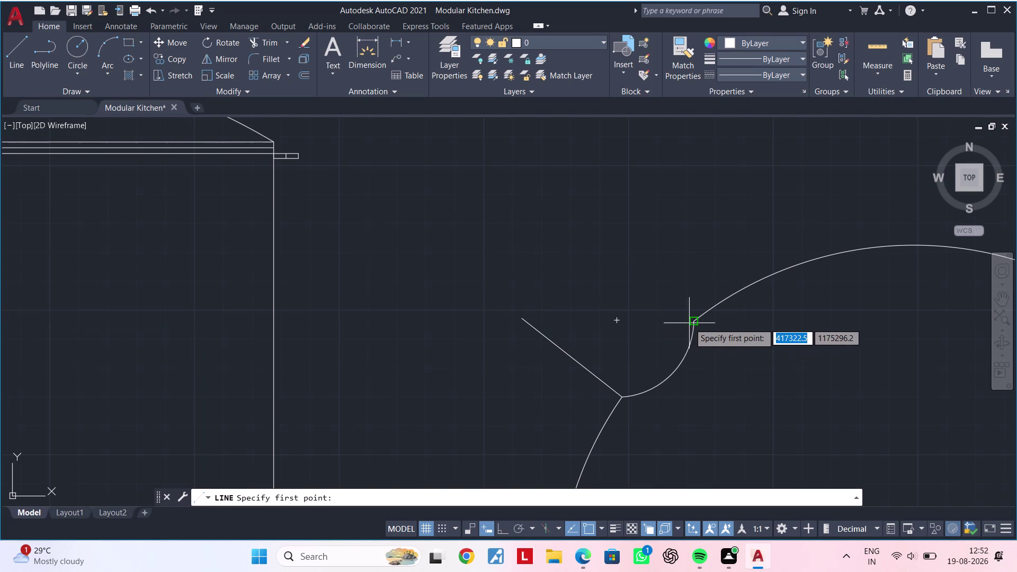
click(691, 320)
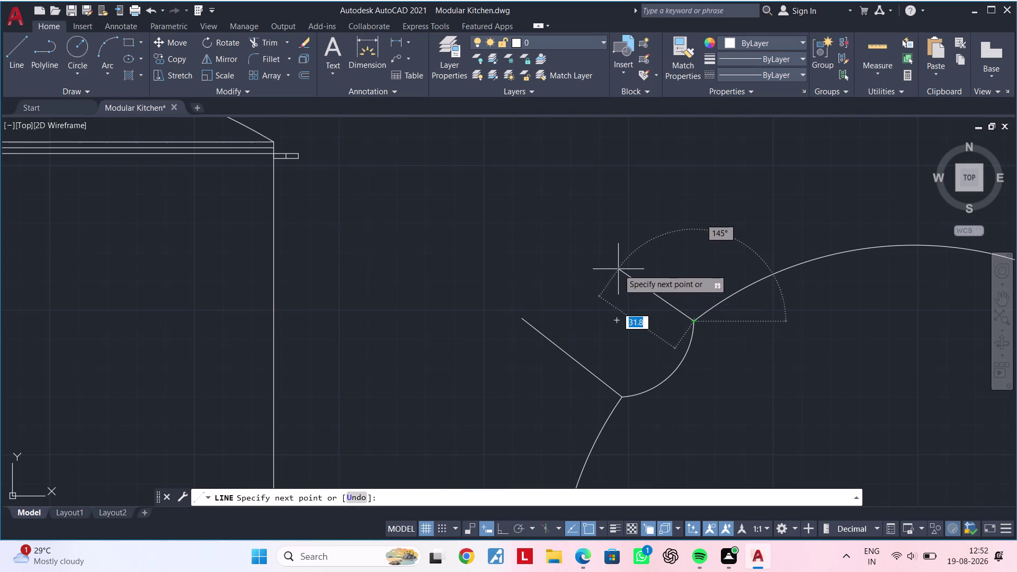
key(Escape)
Copy the angled spout line from the lower notch corner to the upper corner.
click(573, 357)
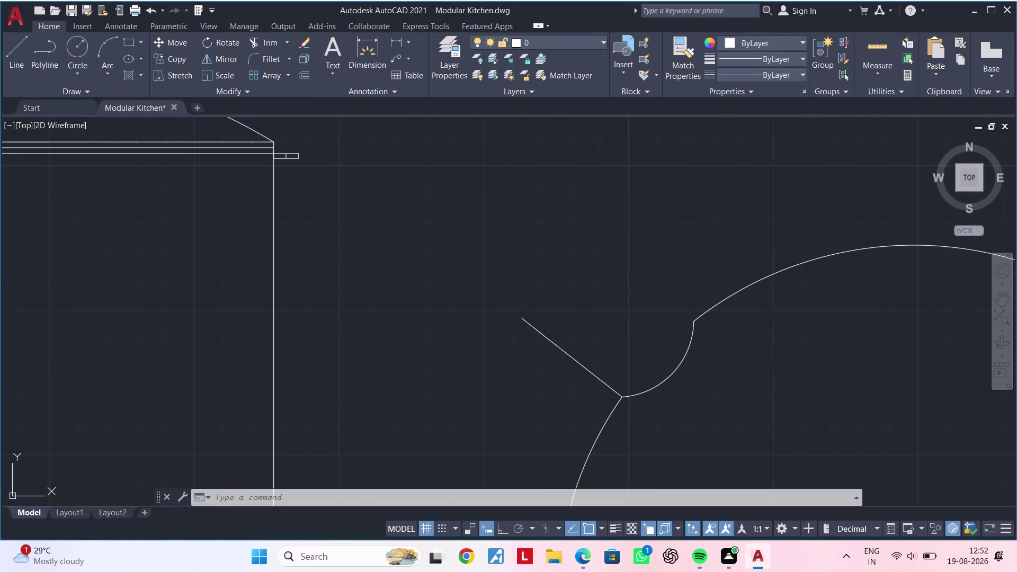
key(m)
key(space)
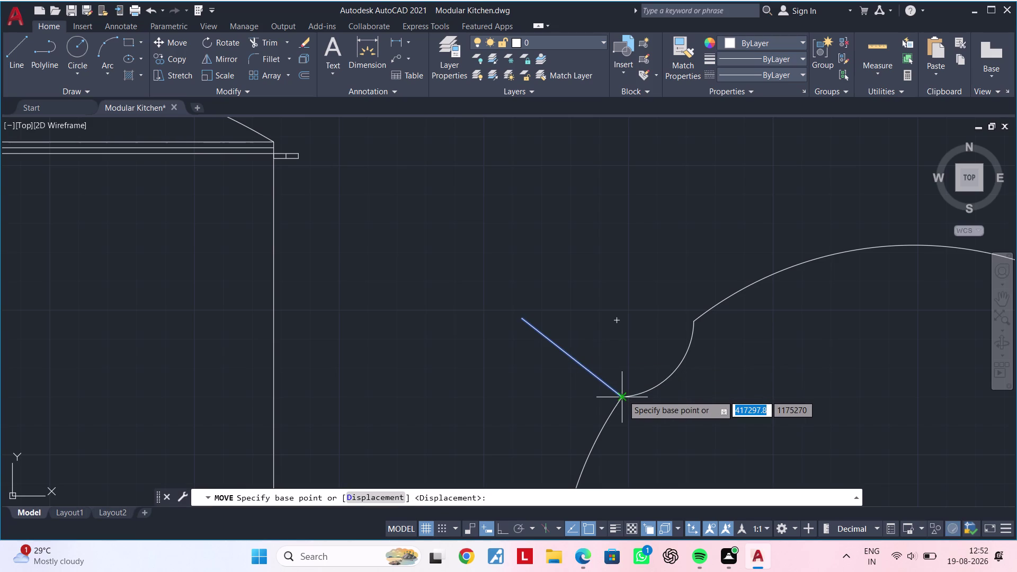
key(Escape)
click(611, 392)
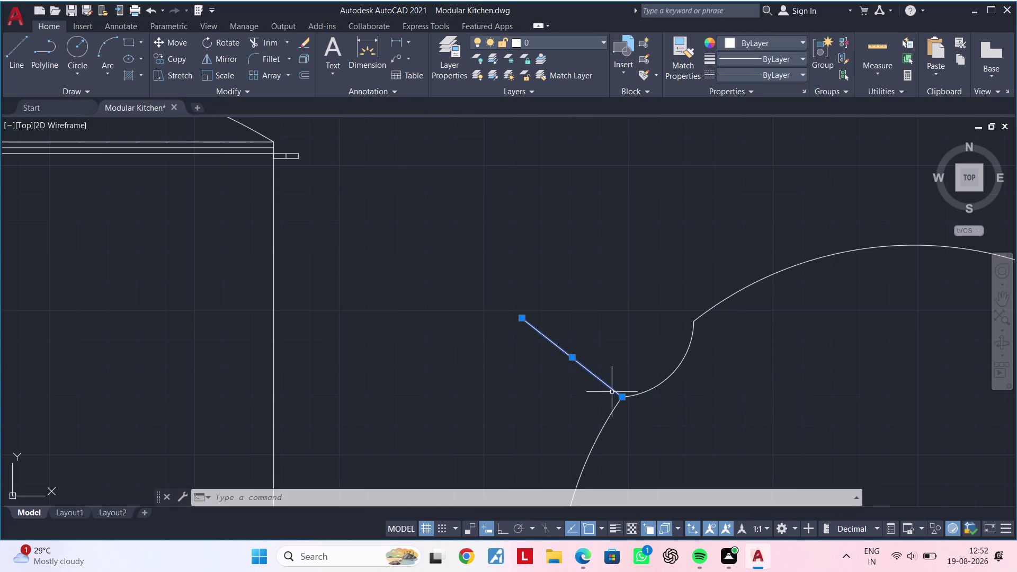
text(C)
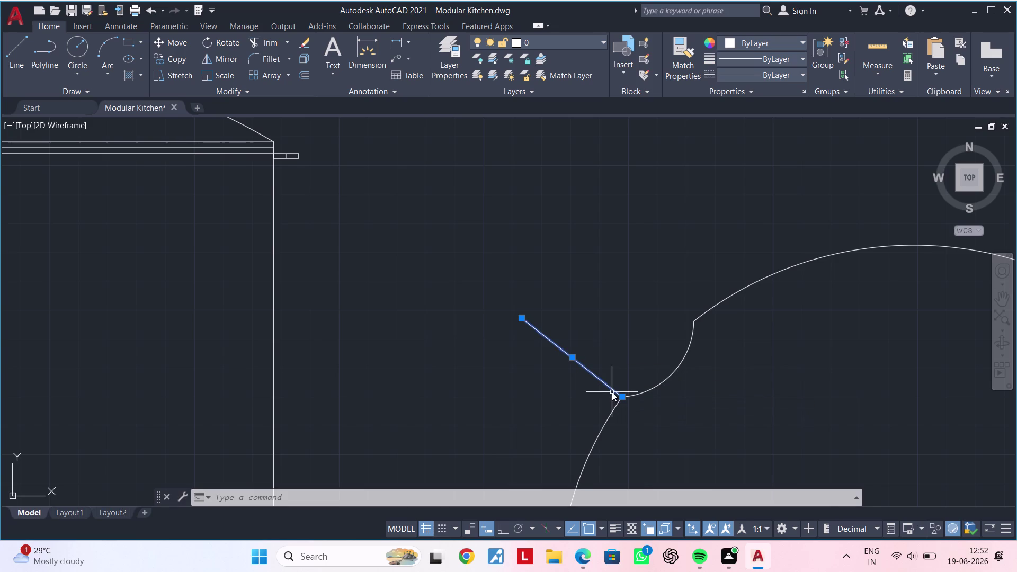
text(PO)
key(space)
click(624, 396)
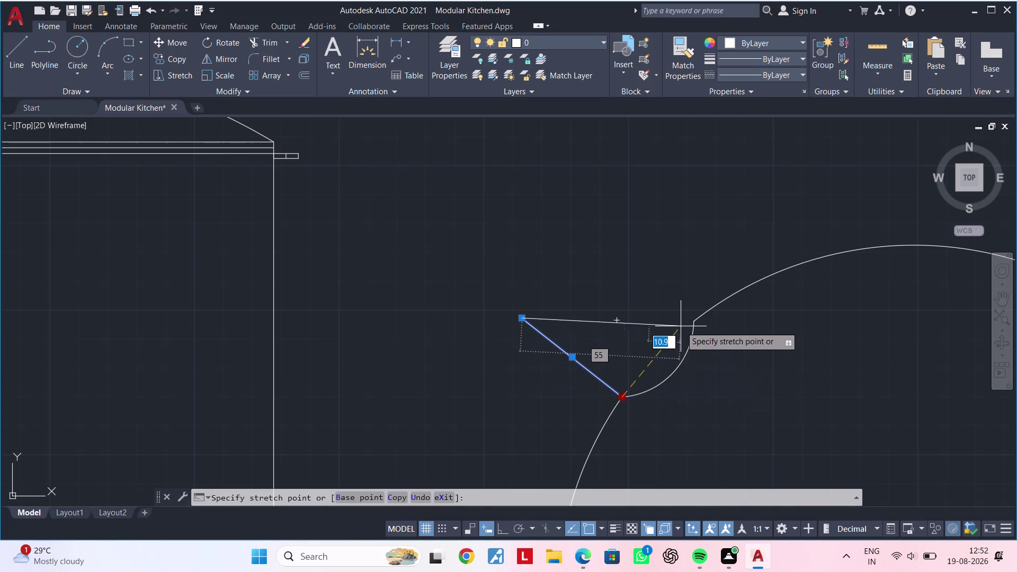
key(Escape)
key(Escape)
click(602, 383)
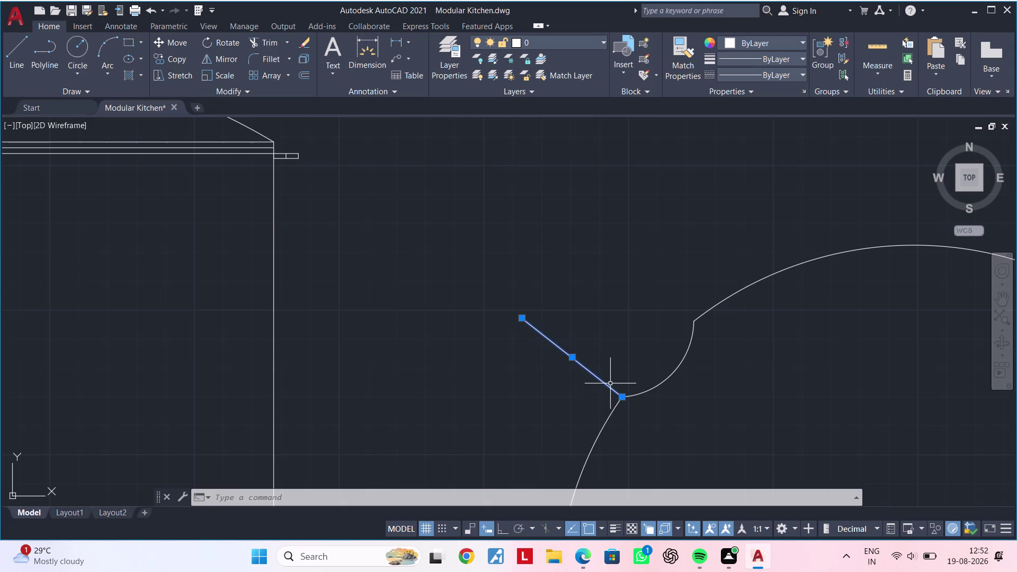
key(c)
key(o)
key(space)
click(625, 400)
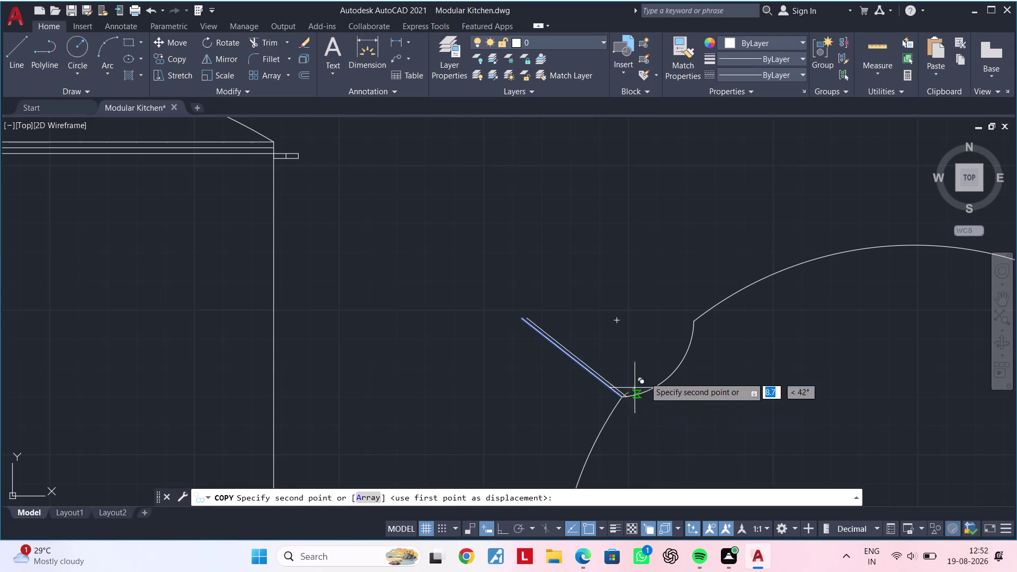
click(694, 324)
key(Escape)
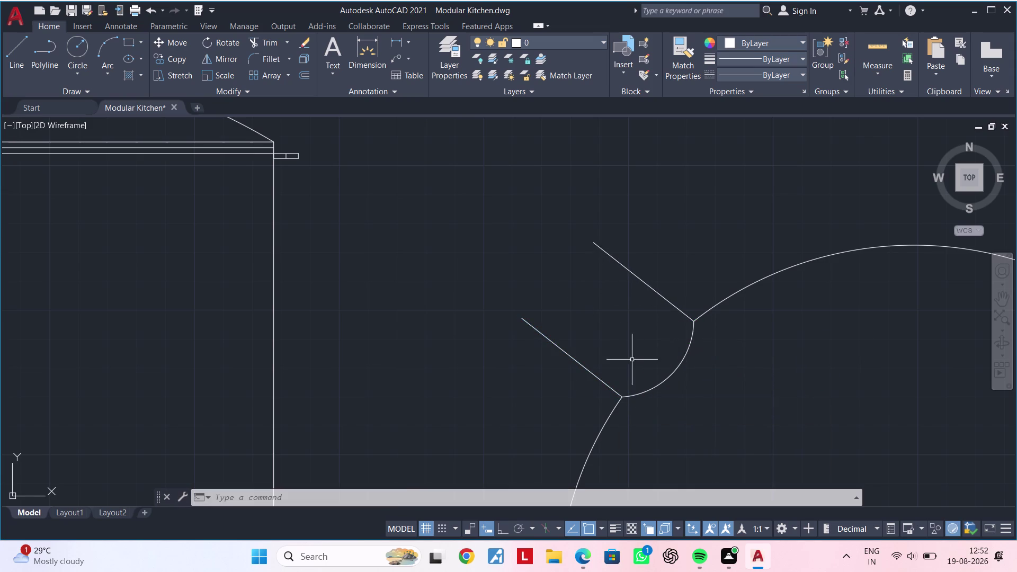
scroll(down, 3)
middle_drag(626, 353, 615, 372)
key(Escape)
key(Escape)
key(Escape)
middle_drag(619, 349, 597, 347)
key(Escape)
Stretch the spout edge's endpoint to a new outer position with grips.
click(544, 361)
click(526, 349)
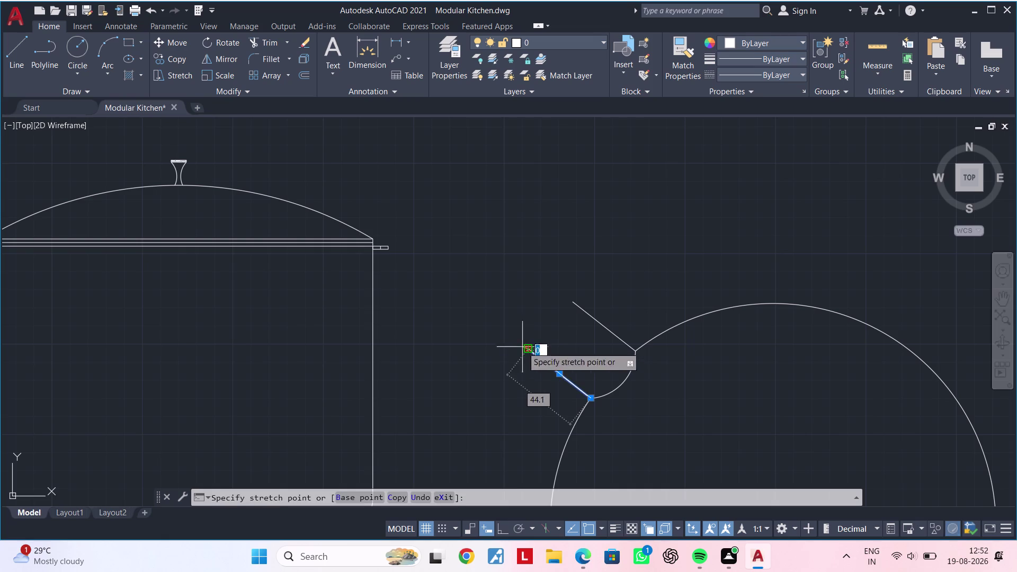
click(498, 331)
key(Escape)
key(Escape)
middle_drag(533, 333, 521, 337)
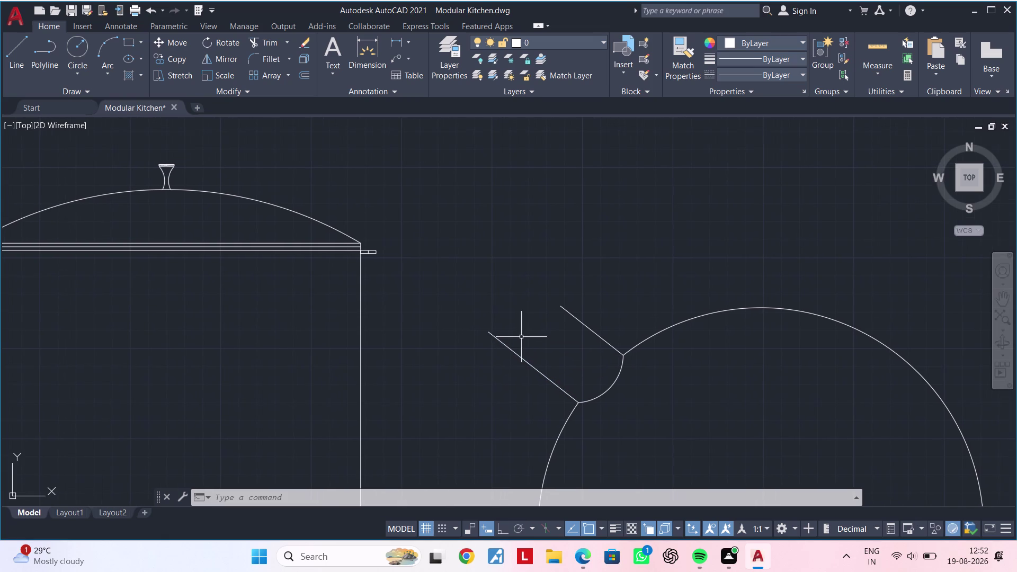
Draw a line from the spout's outer corner to close its top edge.
key(l)
key(space)
click(492, 330)
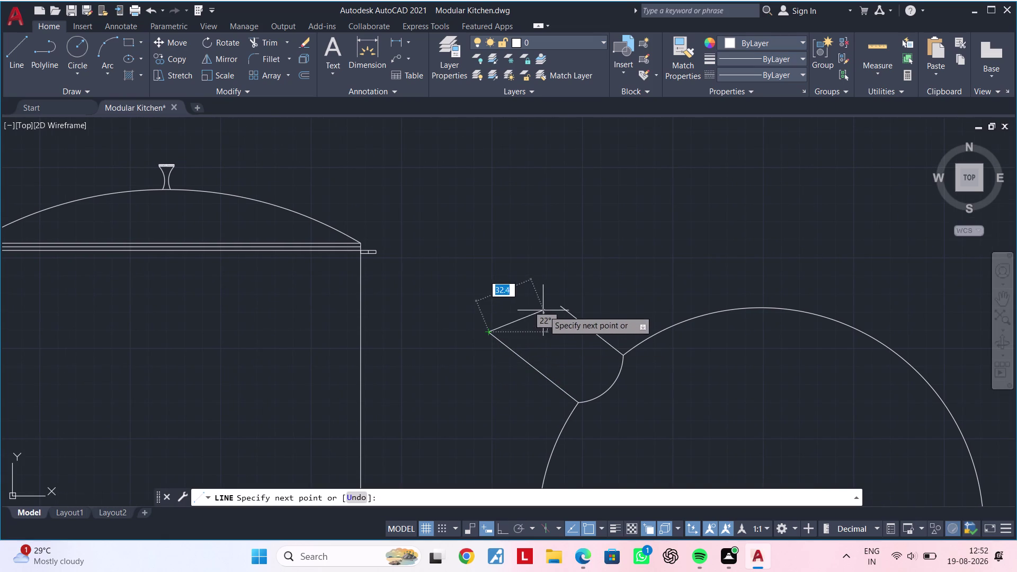
click(562, 307)
key(Escape)
scroll(down, 3)
middle_drag(546, 342, 518, 337)
key(Escape)
middle_drag(564, 344, 509, 309)
scroll(up, 3)
middle_drag(520, 326, 494, 310)
key(Escape)
key(Escape)
key(Escape)
key(Escape)
middle_drag(503, 309, 500, 311)
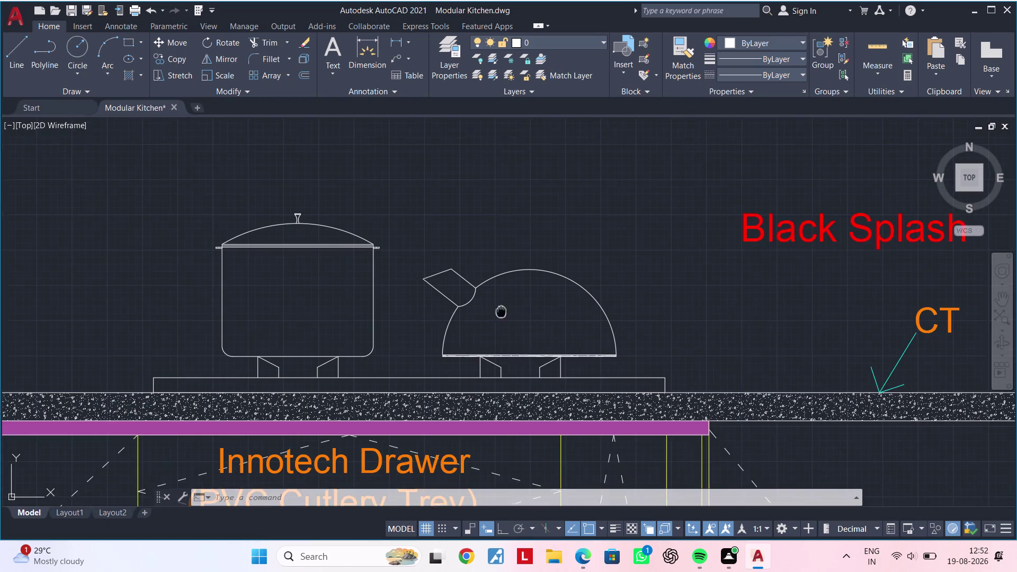
middle_drag(501, 312, 477, 334)
middle_drag(460, 317, 466, 351)
scroll(up, 3)
middle_drag(481, 335, 476, 299)
key(Escape)
key(Escape)
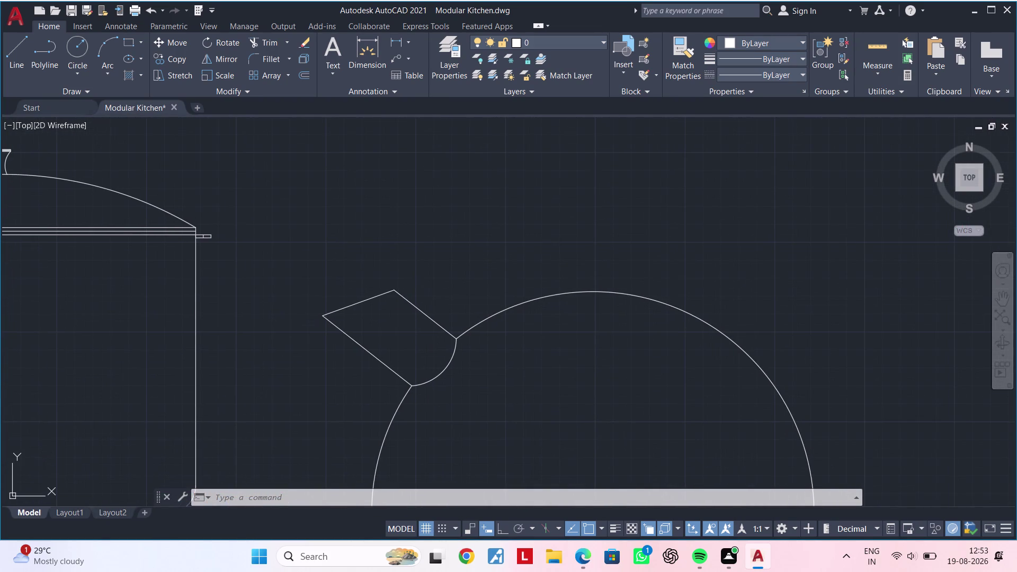
Draw a two-segment neck line from the spout edge to the kettle body.
key(l)
key(space)
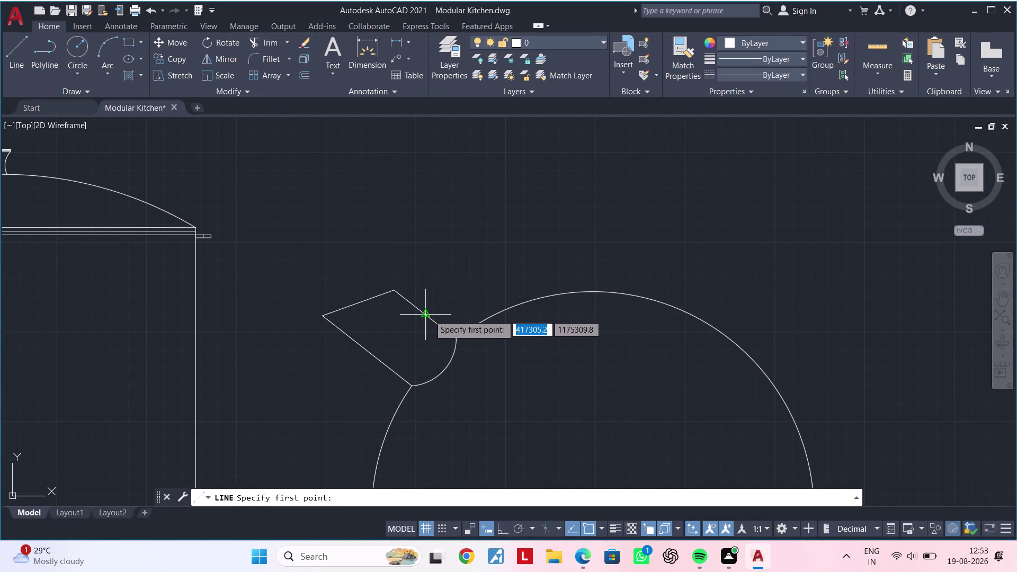
click(429, 315)
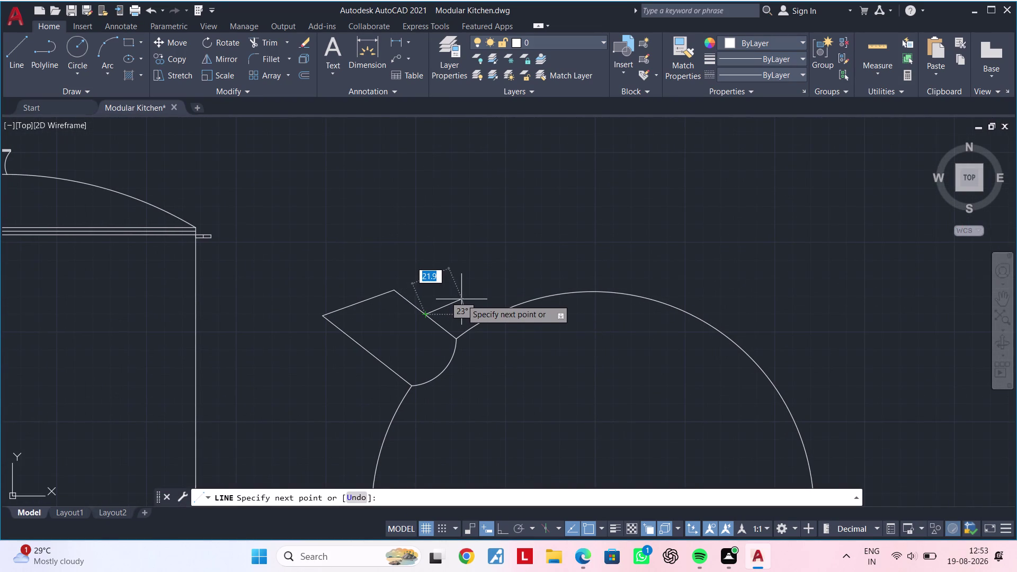
click(458, 297)
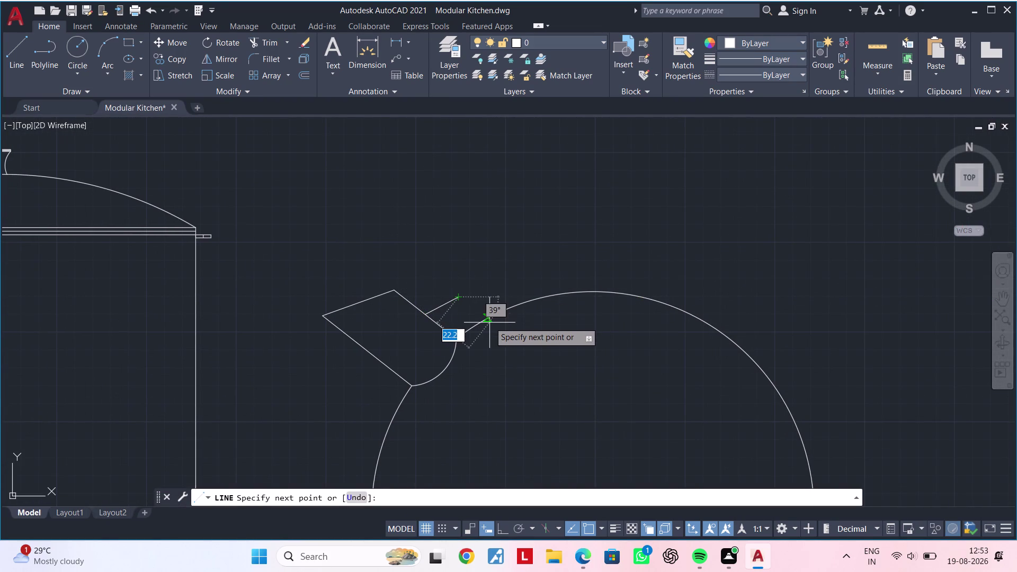
scroll(up, 3)
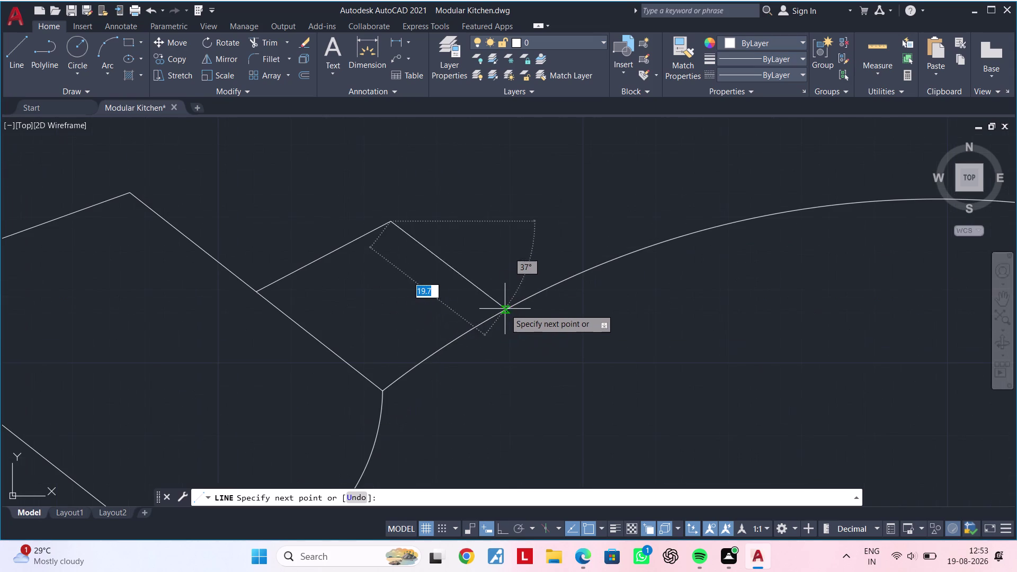
click(513, 308)
scroll(down, 3)
key(Escape)
scroll(down, 3)
middle_drag(551, 319, 496, 293)
middle_drag(469, 290, 449, 290)
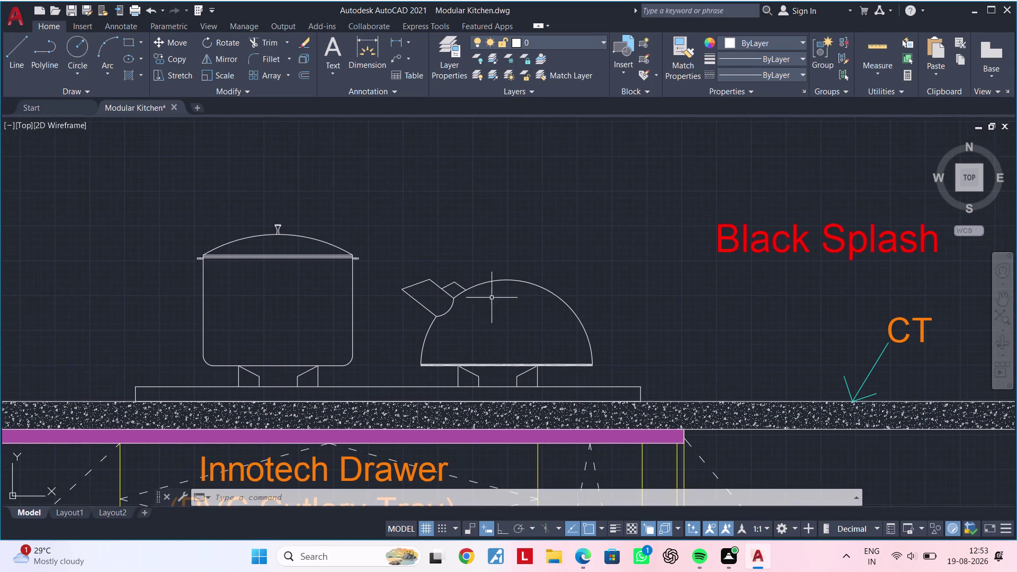
middle_drag(486, 299, 468, 306)
key(Escape)
key(Escape)
key(Escape)
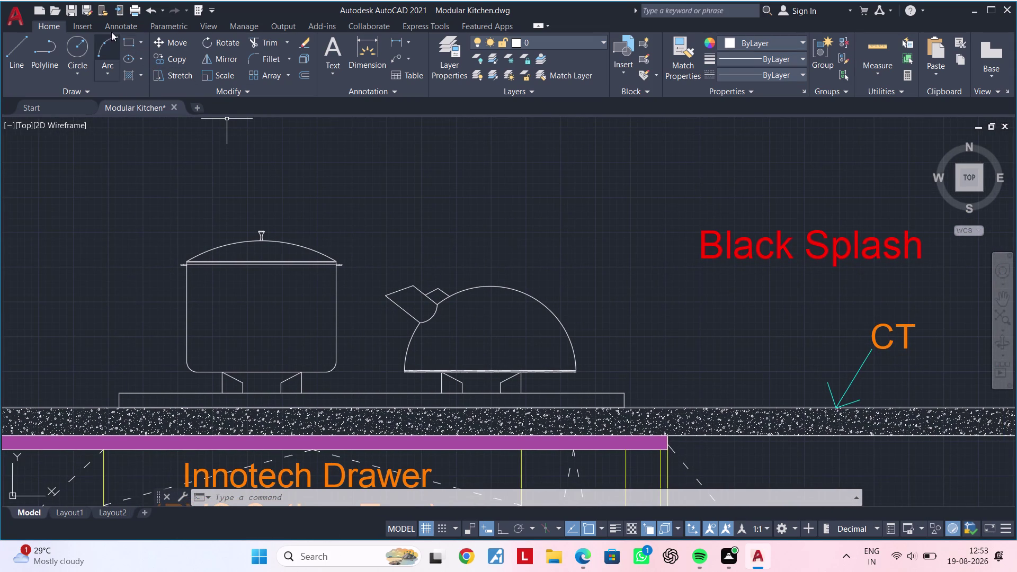
Draw a 3-point arc from the spout neck, over the kettle, ending on the body.
click(106, 48)
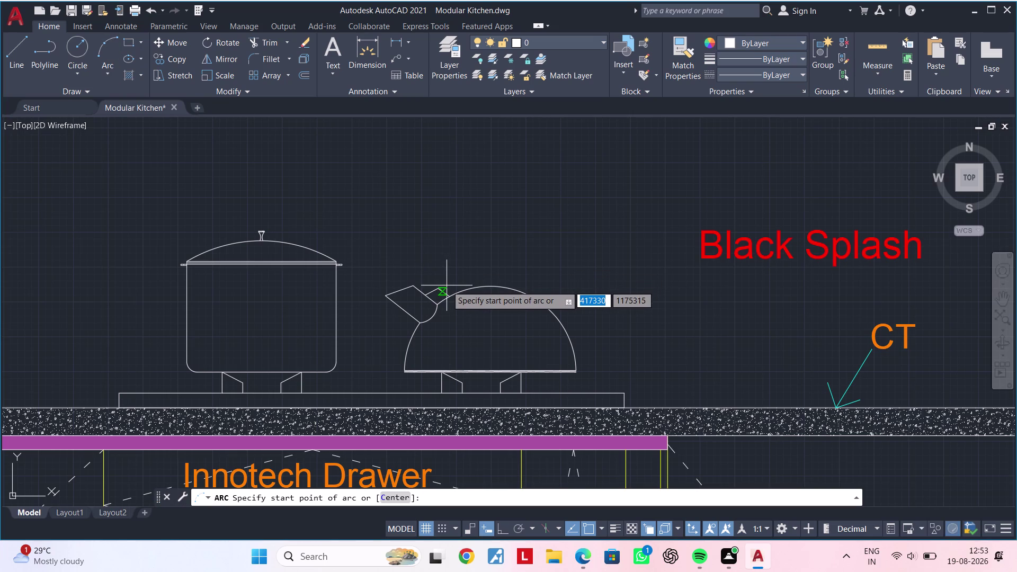
scroll(up, 3)
click(435, 291)
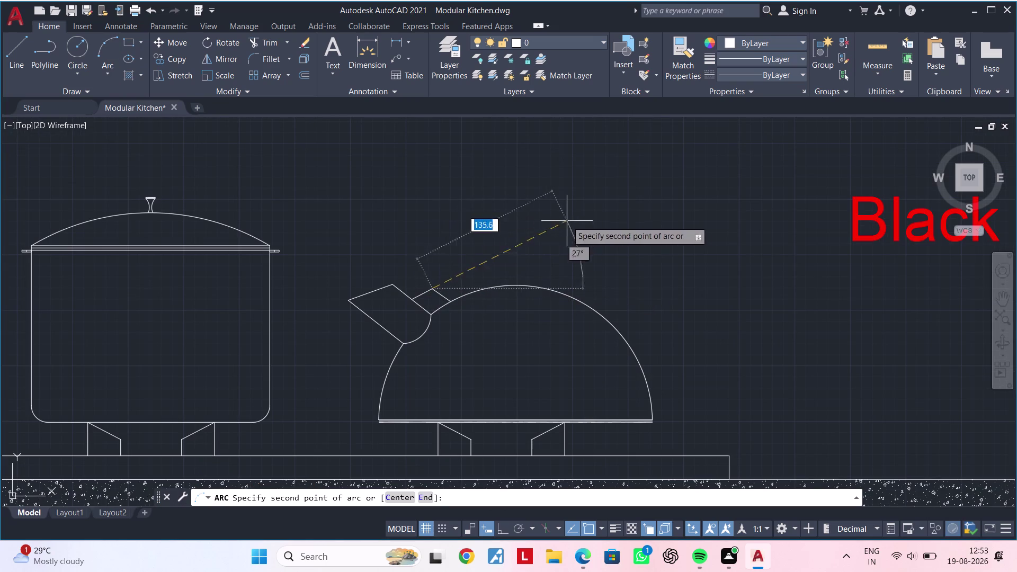
click(611, 320)
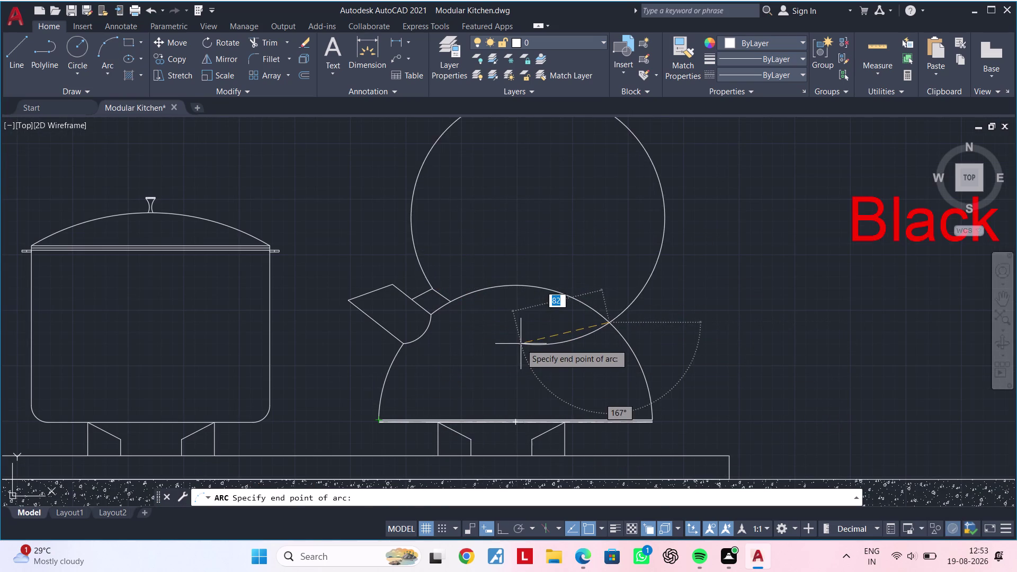
click(517, 379)
key(Escape)
key(Escape)
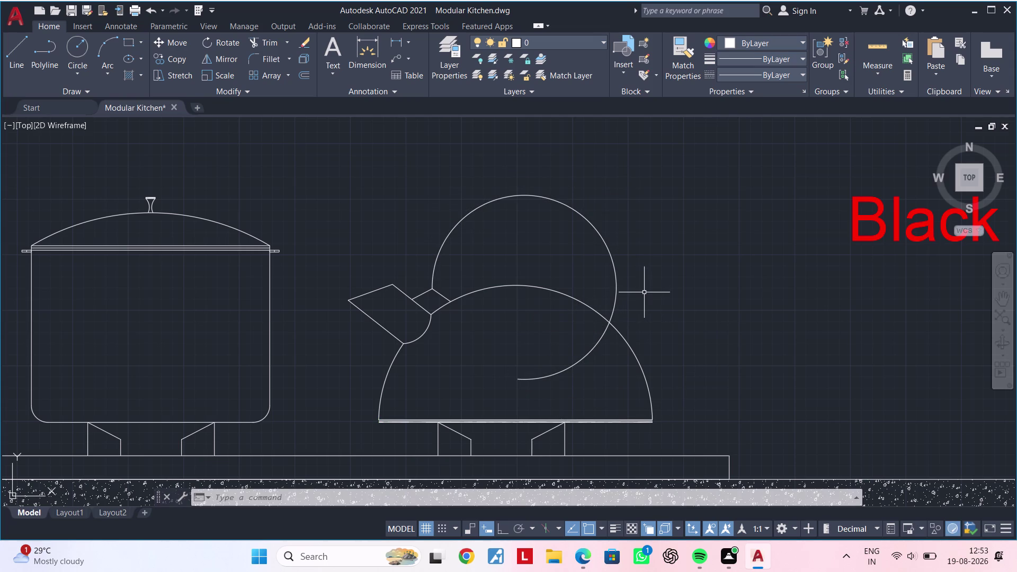
Trim away the part of the handle arc inside the kettle body.
text(TR)
key(space)
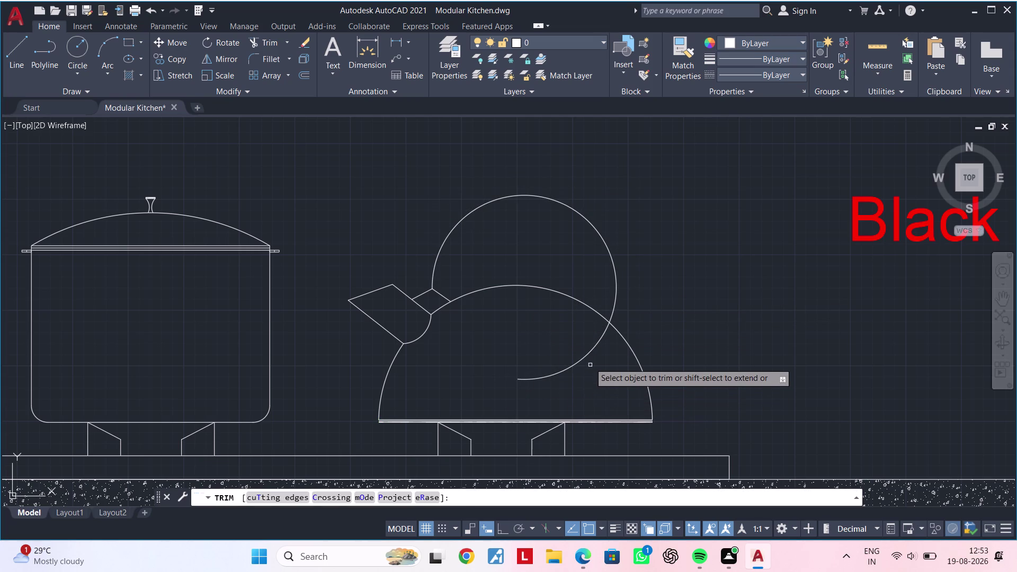
click(587, 354)
key(Escape)
middle_drag(557, 339, 558, 486)
key(Escape)
key(Escape)
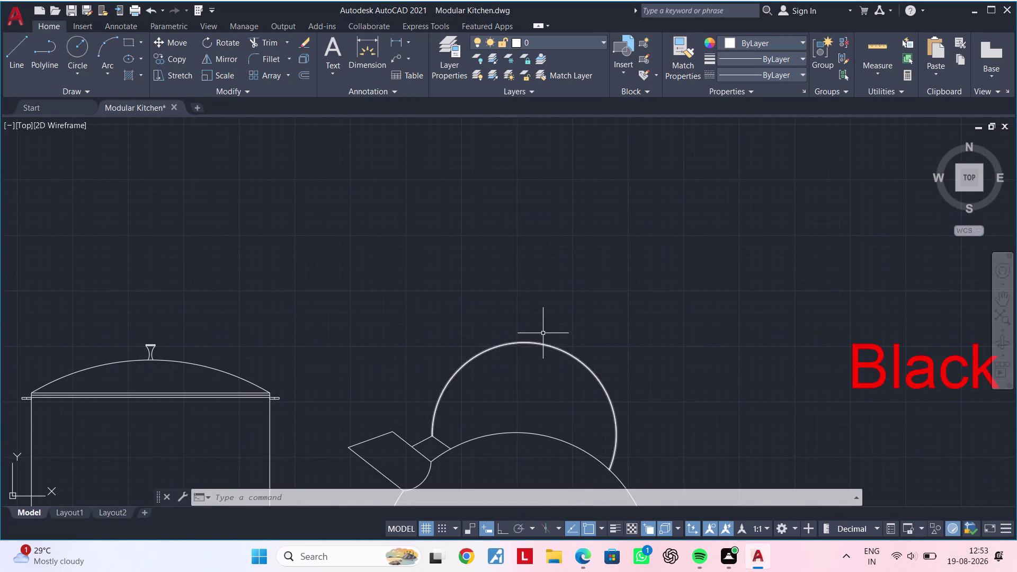
Lower the handle arc's top grip slightly to reshape the loop.
click(538, 344)
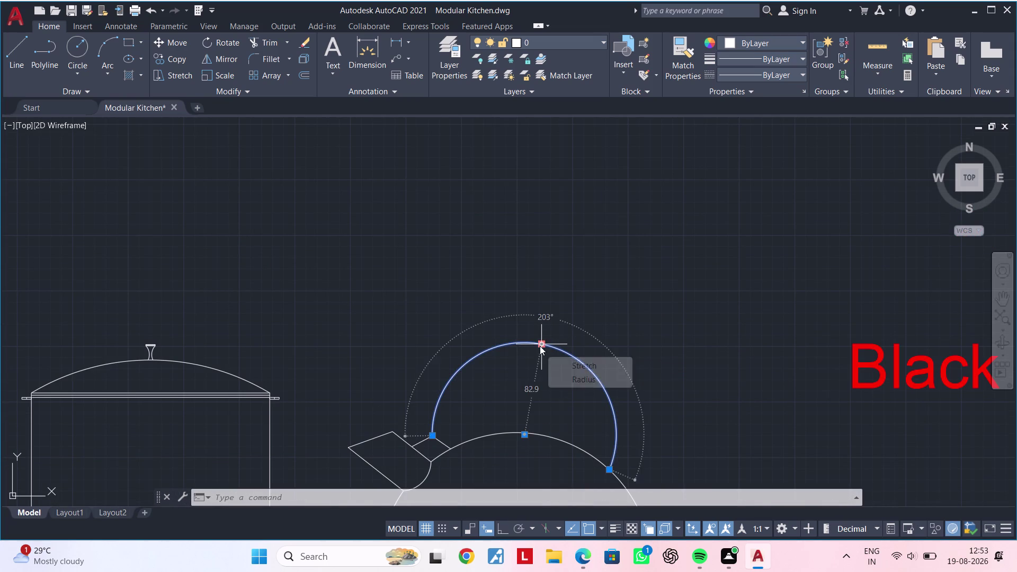
click(539, 346)
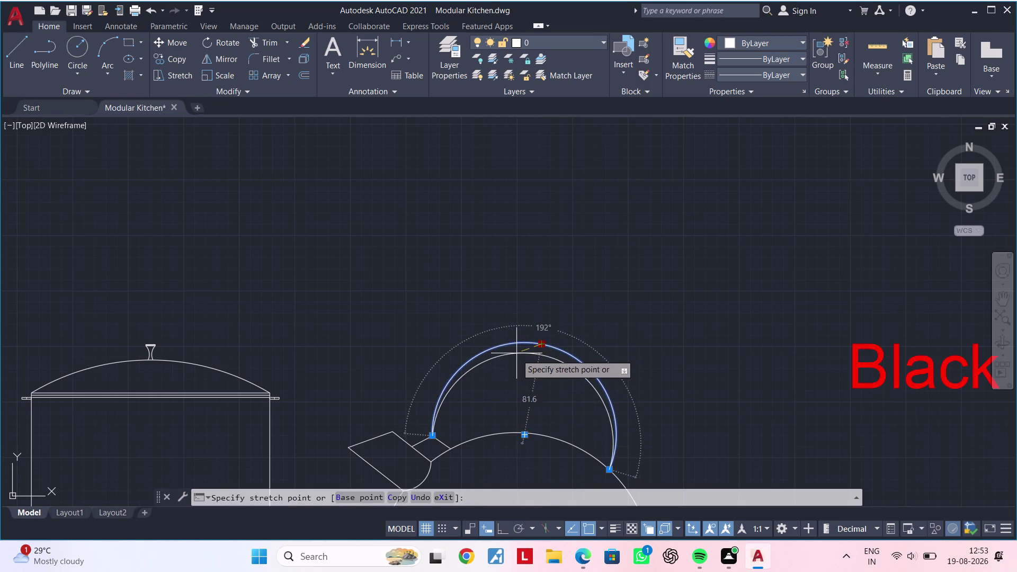
click(517, 357)
scroll(down, 3)
middle_drag(524, 378, 526, 349)
key(Escape)
middle_drag(541, 371, 541, 352)
key(Escape)
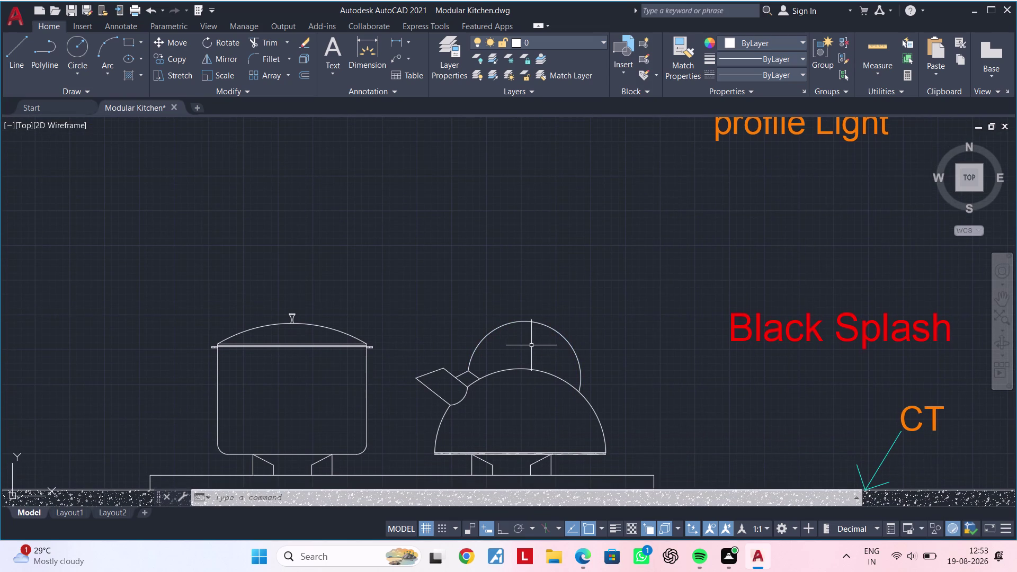
Attempt a 2-unit offset of the handle arc, then cancel it.
key(Escape)
key(Escape)
text(OF 2)
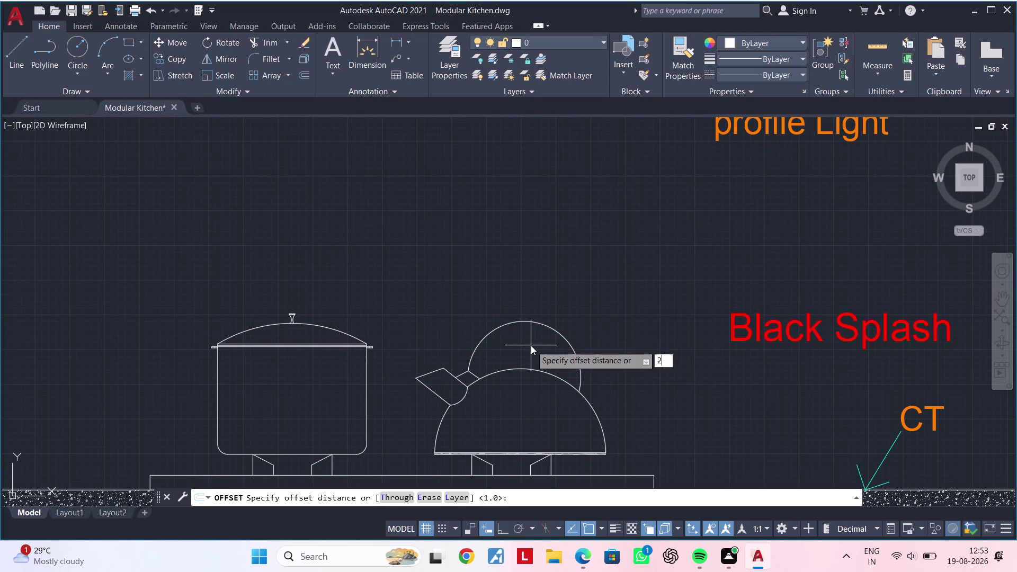
key(Return)
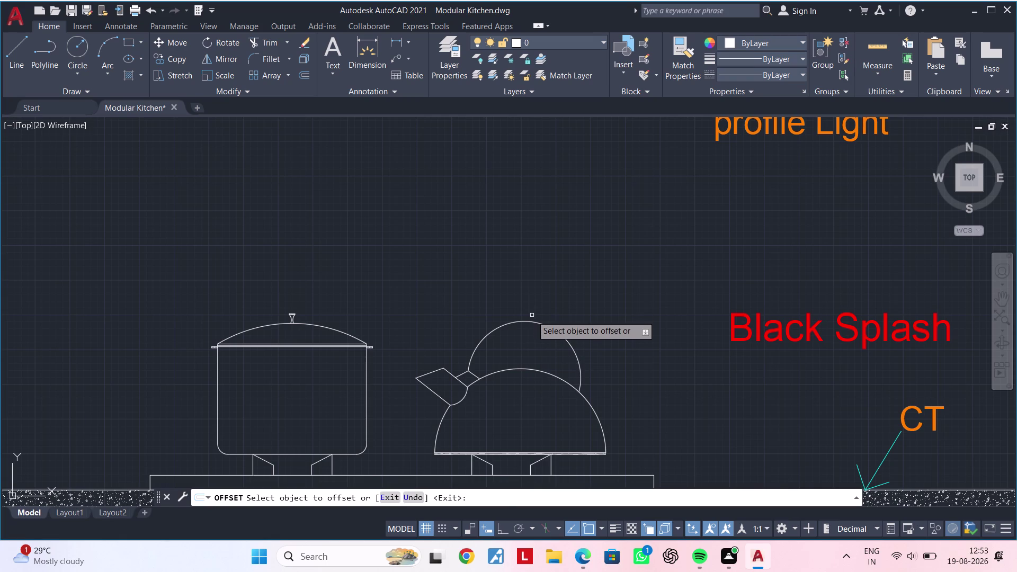
click(532, 320)
key(Escape)
key(Escape)
key(Escape)
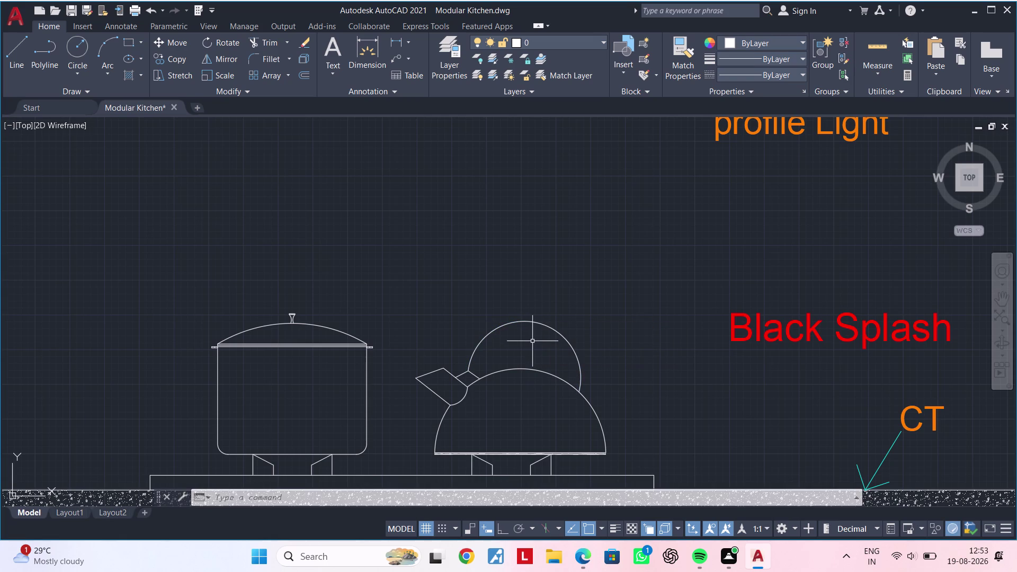
Offset the handle arc outward by 6 to create a parallel curve.
text(OF)
key(space)
key(6)
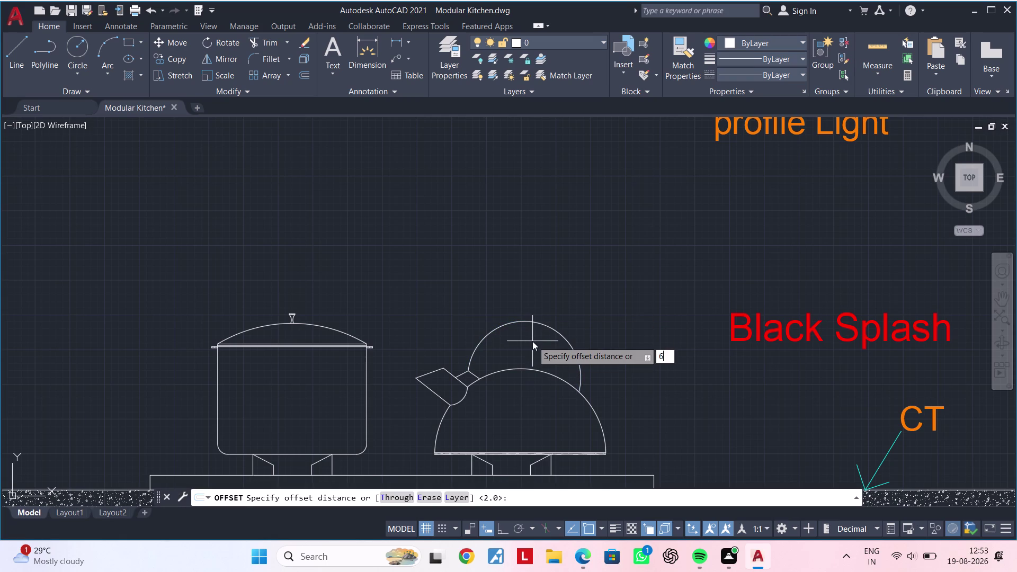
key(Return)
double_click(541, 323)
click(536, 349)
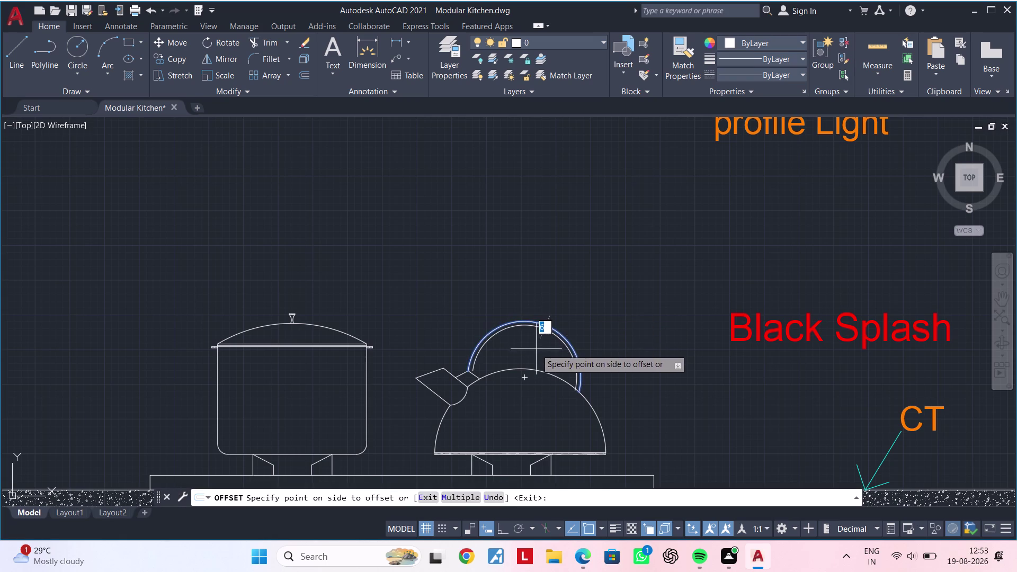
key(Escape)
Trim the new handle curve where it runs inside the kettle body.
middle_drag(537, 349, 505, 293)
scroll(up, 3)
middle_drag(534, 350, 473, 387)
text(TR)
key(space)
scroll(up, 3)
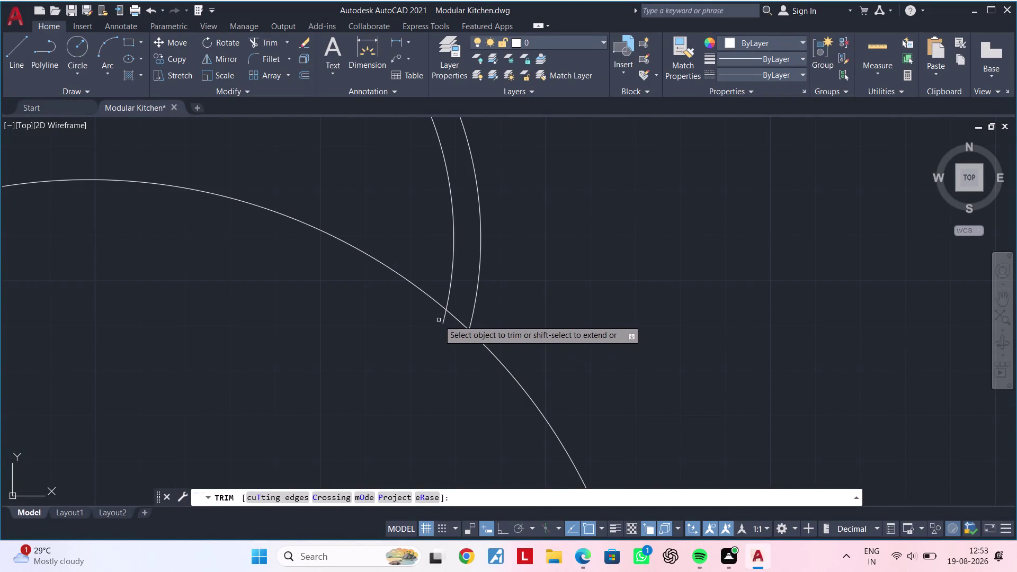
click(443, 320)
scroll(down, 3)
middle_drag(394, 357, 437, 348)
key(Escape)
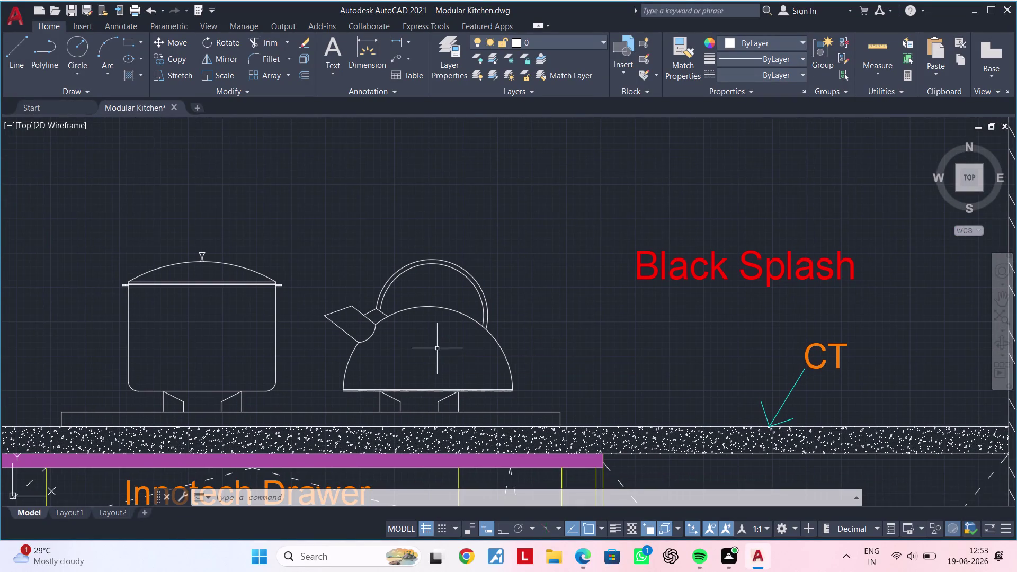
key(Escape)
key(Escape)
key(Escape)
key(Escape)
scroll(down, 3)
middle_drag(436, 312, 487, 294)
key(Escape)
scroll(down, 3)
middle_drag(486, 302, 507, 295)
key(Escape)
key(Escape)
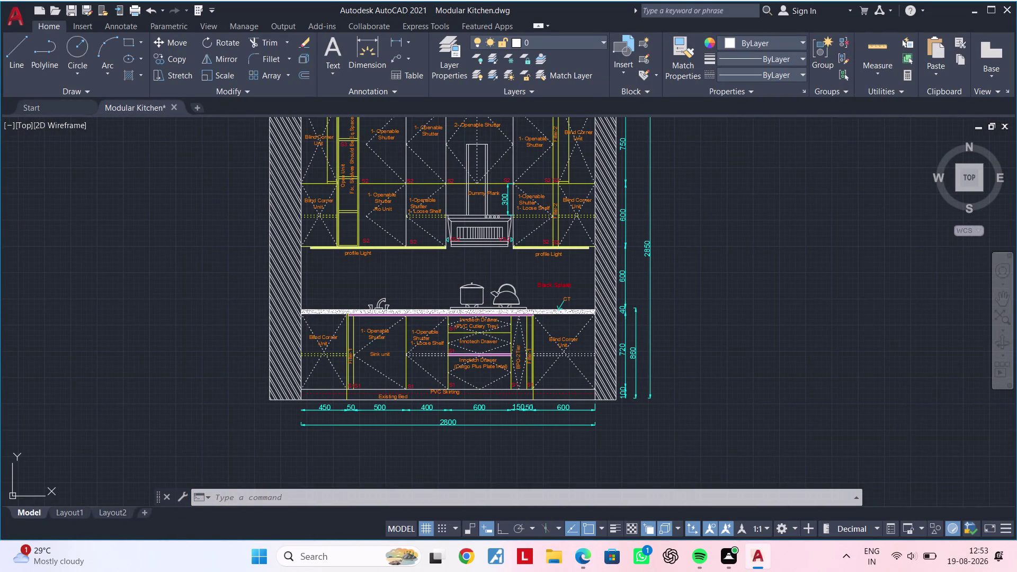
scroll(up, 3)
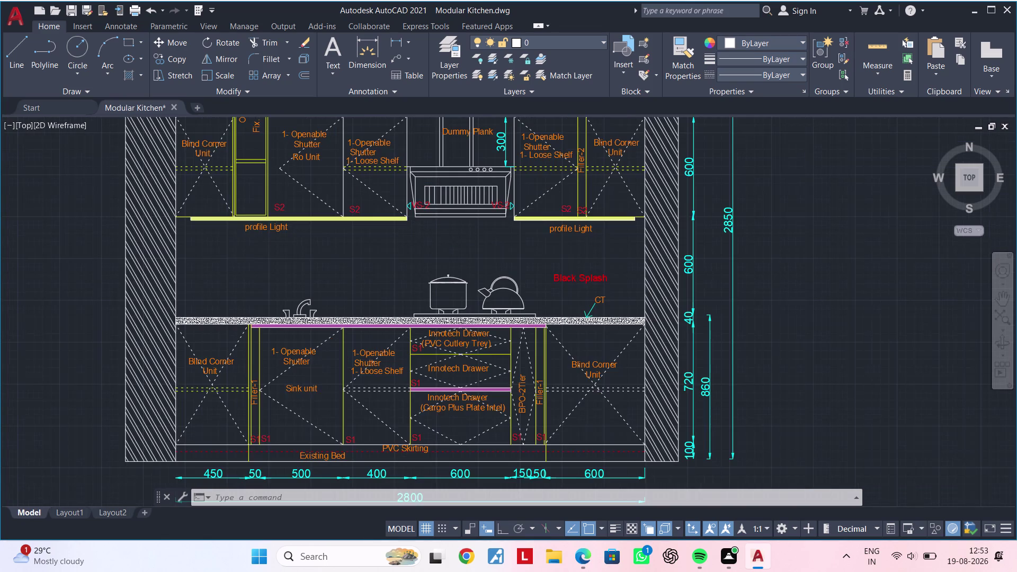
scroll(down, 3)
middle_drag(498, 336, 616, 349)
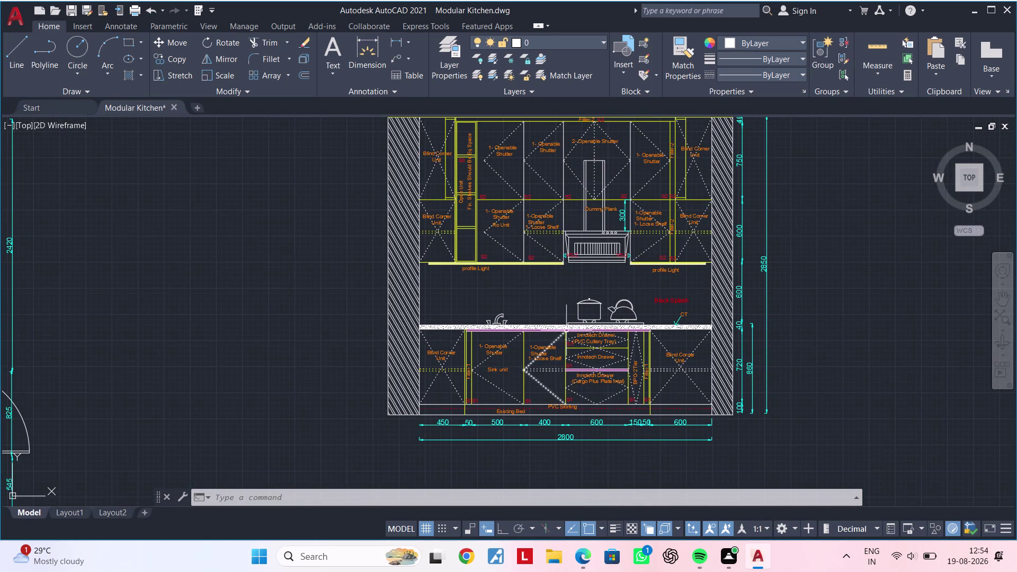
key(Escape)
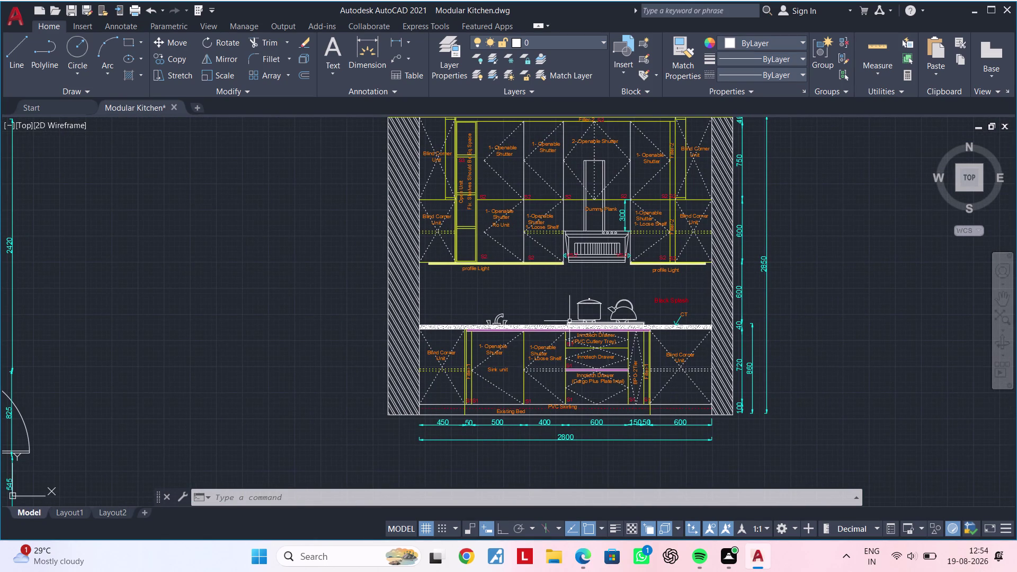
key(Escape)
key(Escape)
scroll(up, 3)
scroll(up, 3)
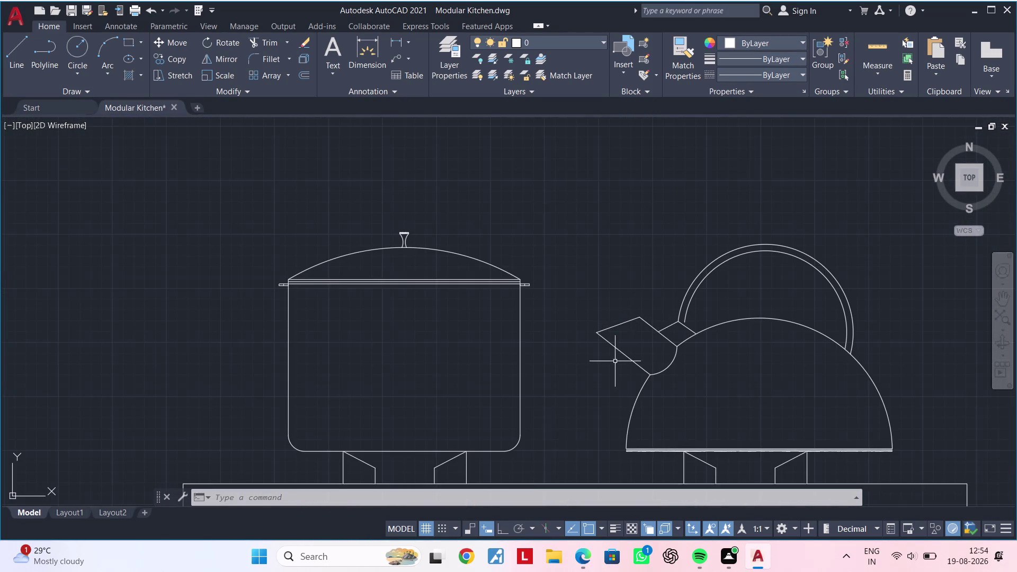
middle_drag(514, 510, 556, 17)
middle_drag(543, 419, 503, 287)
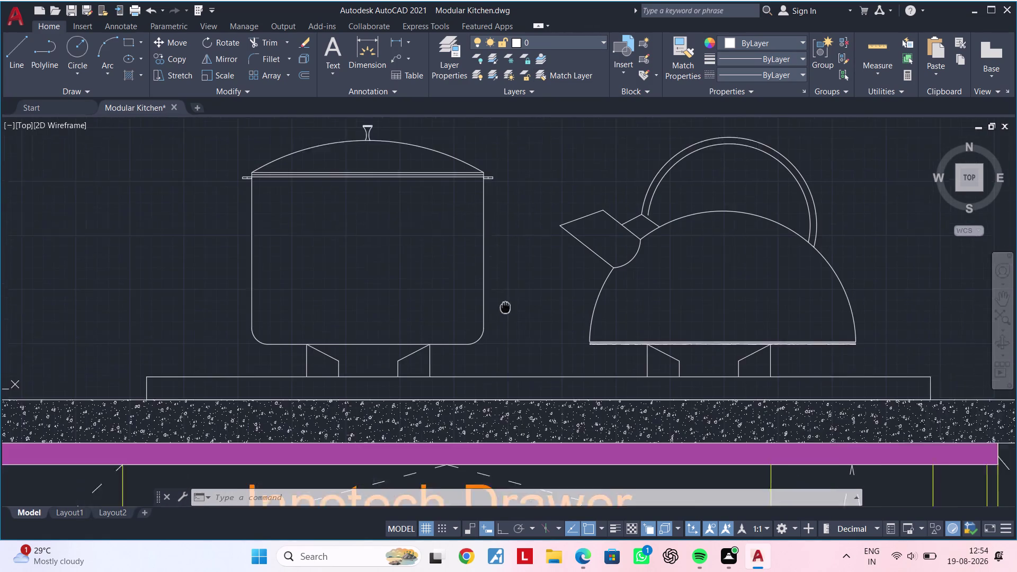
middle_drag(503, 287, 502, 281)
scroll(up, 3)
middle_drag(489, 342, 455, 351)
key(Escape)
key(Escape)
key(Escape)
key(Escape)
key(Escape)
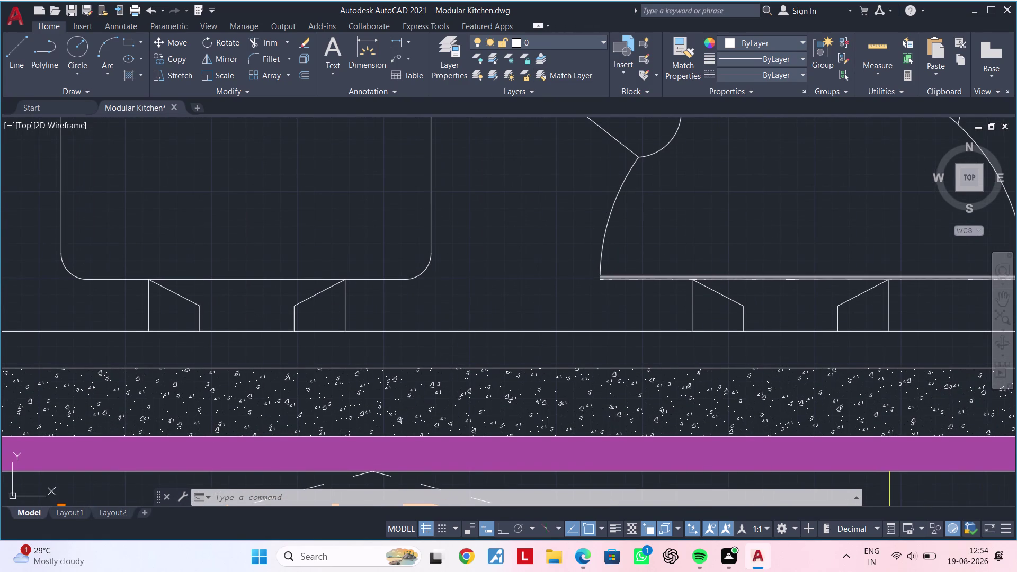
key(Escape)
key(Escape)
scroll(up, 3)
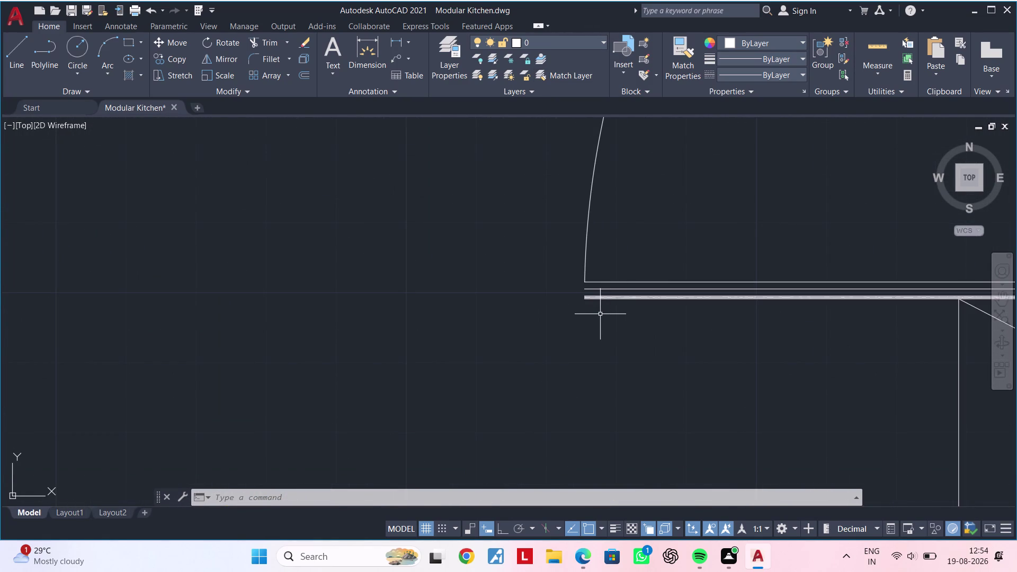
text(L)
key(space)
click(587, 279)
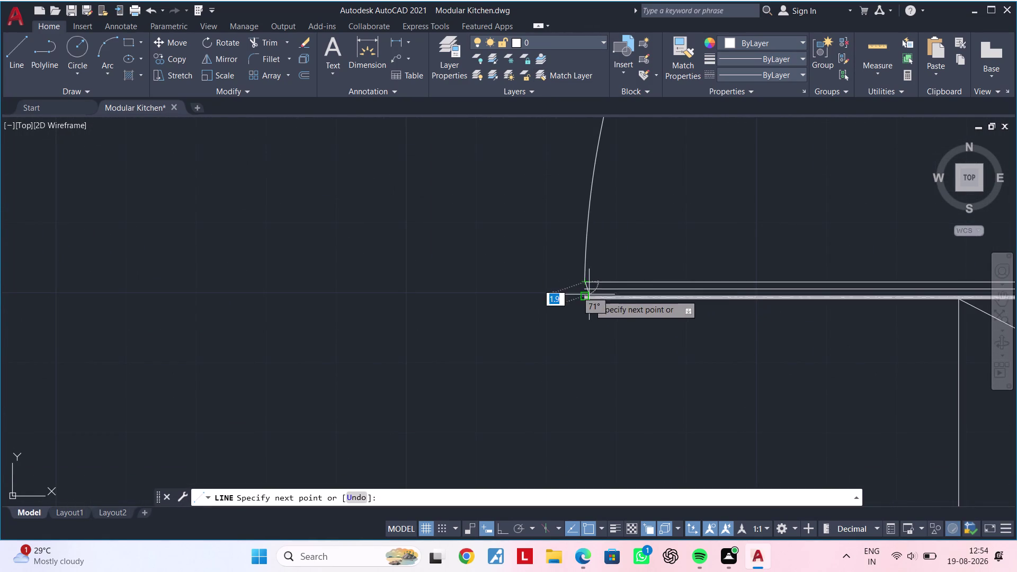
scroll(up, 3)
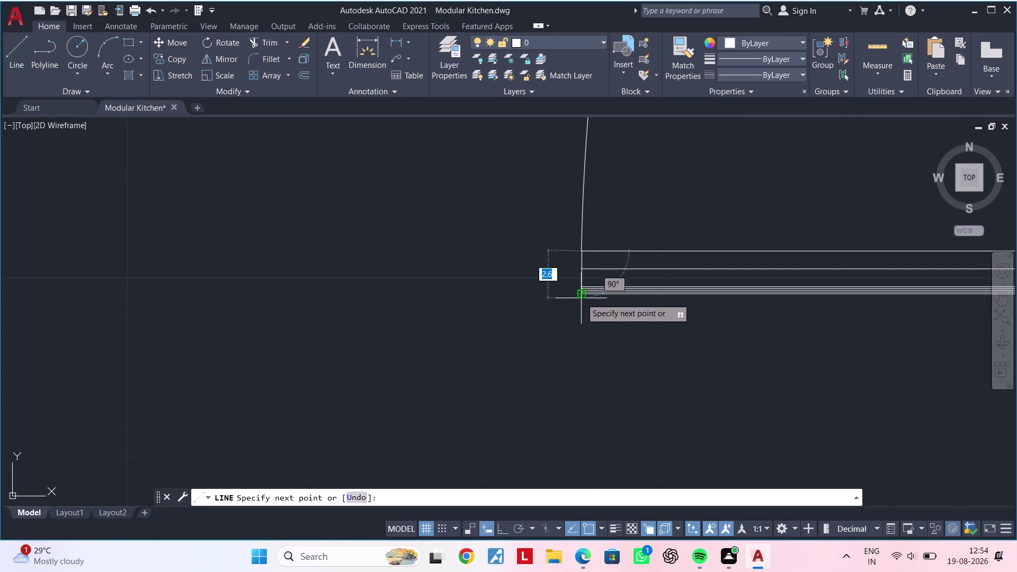
click(581, 298)
scroll(down, 3)
key(Escape)
scroll(down, 3)
middle_drag(715, 333, 456, 339)
scroll(down, 3)
middle_drag(705, 350, 3, 339)
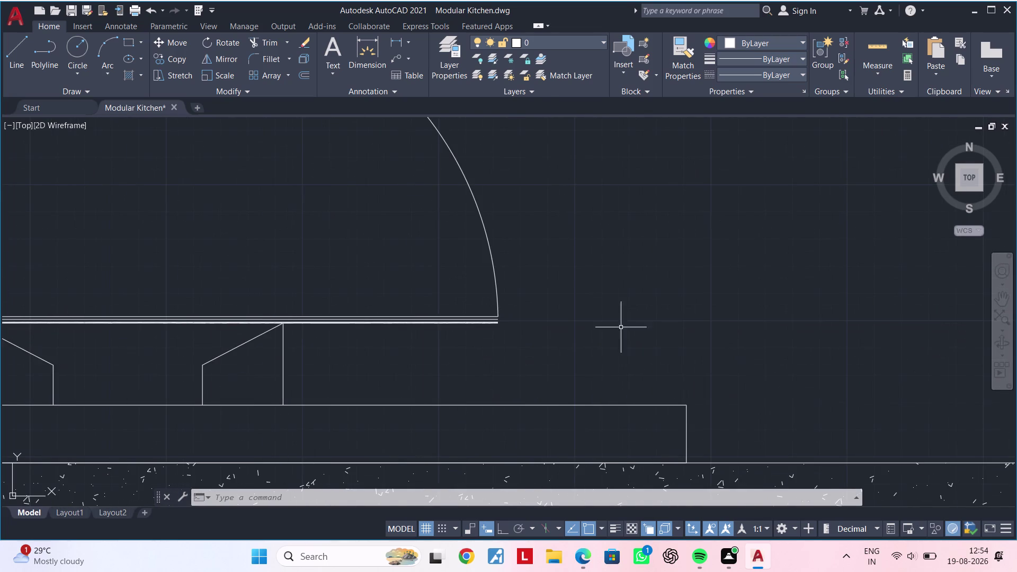
scroll(up, 3)
key(space)
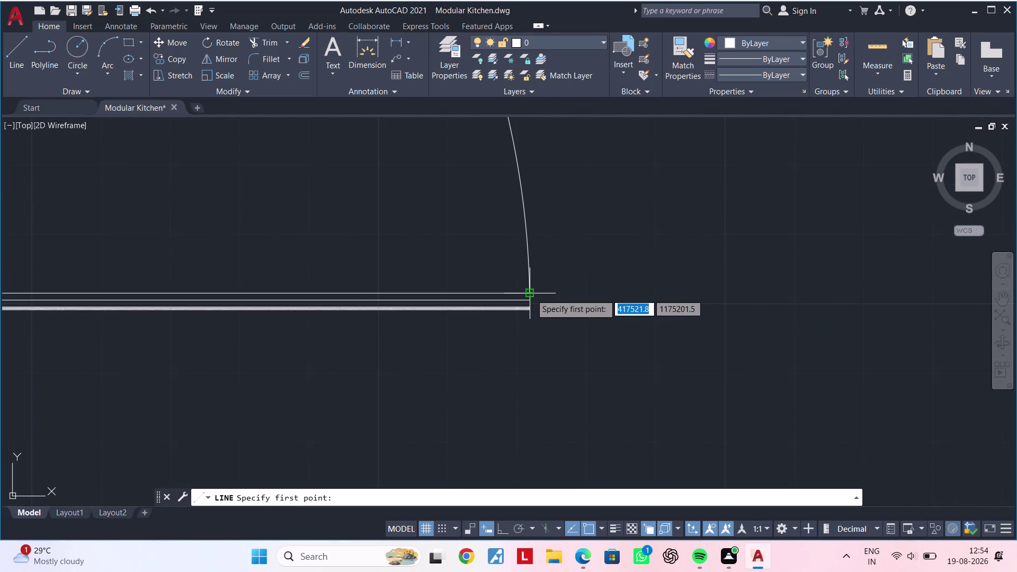
click(530, 294)
click(531, 314)
key(Escape)
scroll(down, 3)
middle_drag(436, 385, 691, 328)
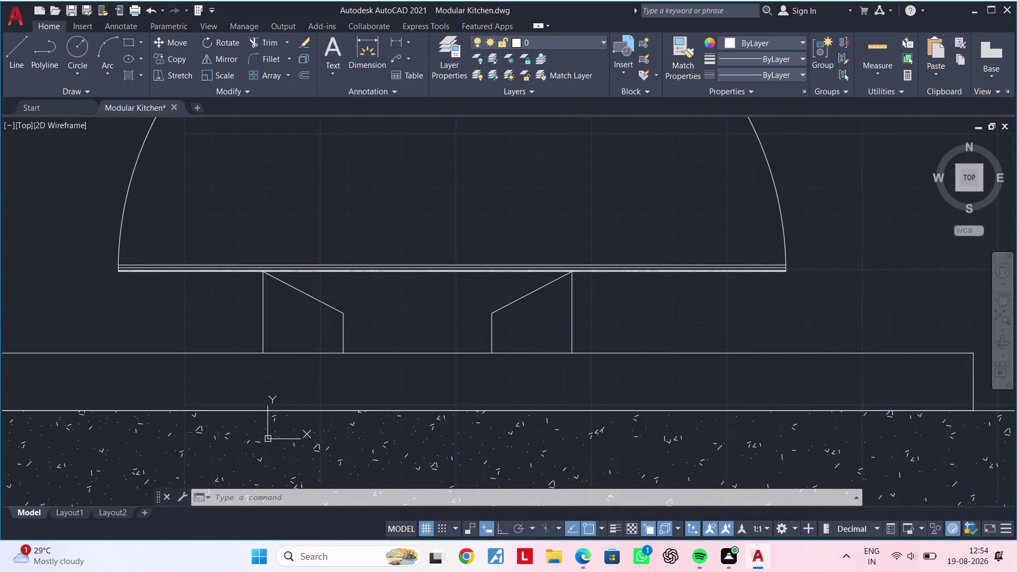
scroll(down, 3)
middle_drag(662, 327, 760, 297)
middle_drag(411, 328, 572, 314)
key(Escape)
key(Escape)
key(Escape)
key(Escape)
key(Escape)
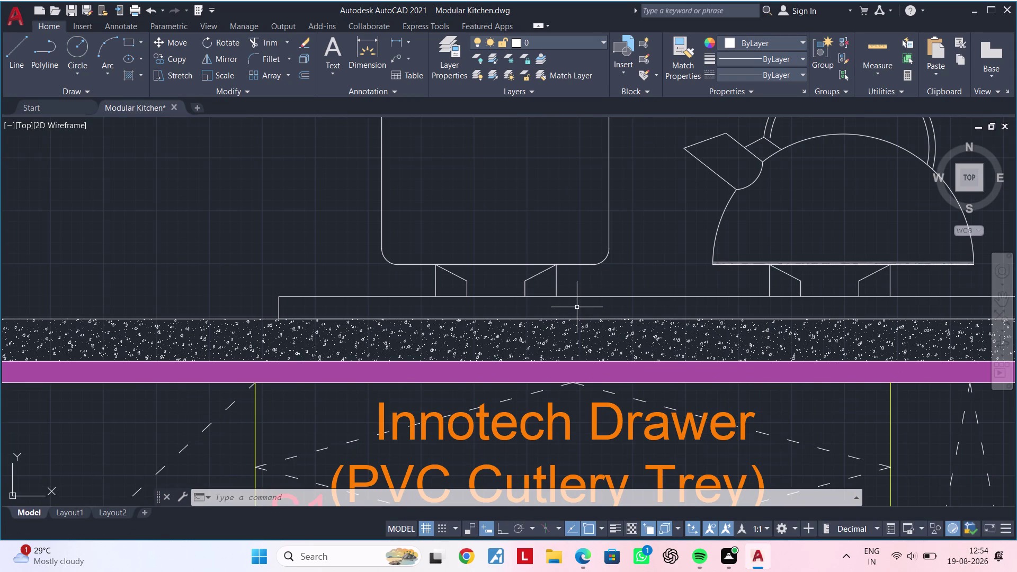
key(Escape)
text(REC)
key(space)
Draw the first small rectangle on the cooktop line.
scroll(up, 3)
click(616, 300)
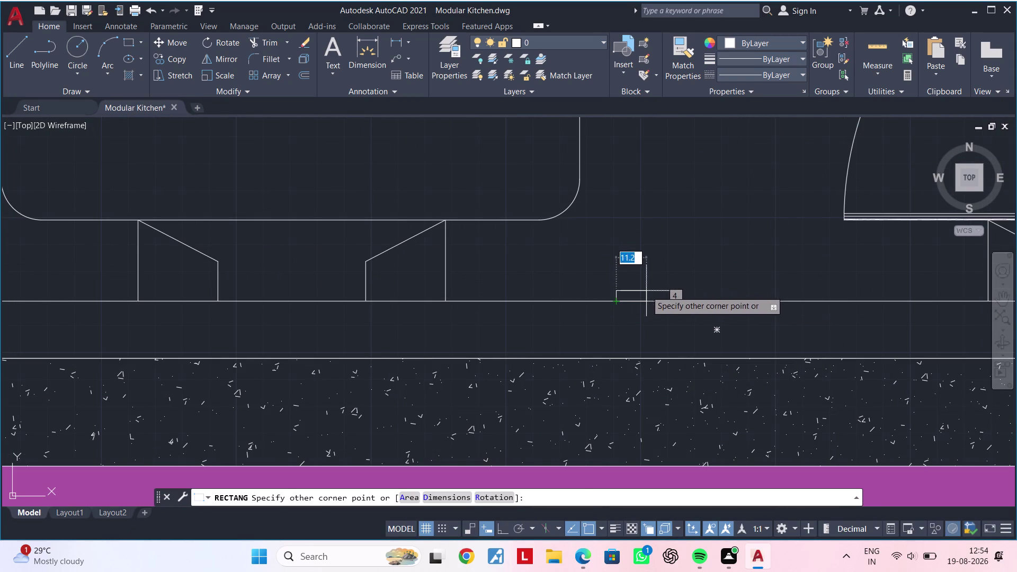
click(652, 285)
middle_drag(688, 279, 439, 300)
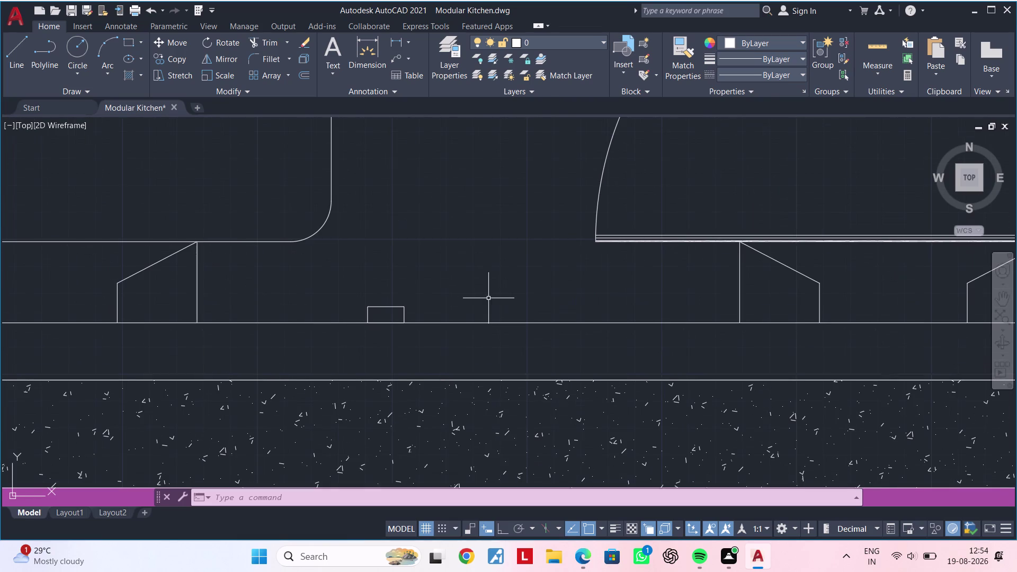
Draw a second small rectangle beside it, then zoom out to the whole elevation.
key(space)
click(456, 322)
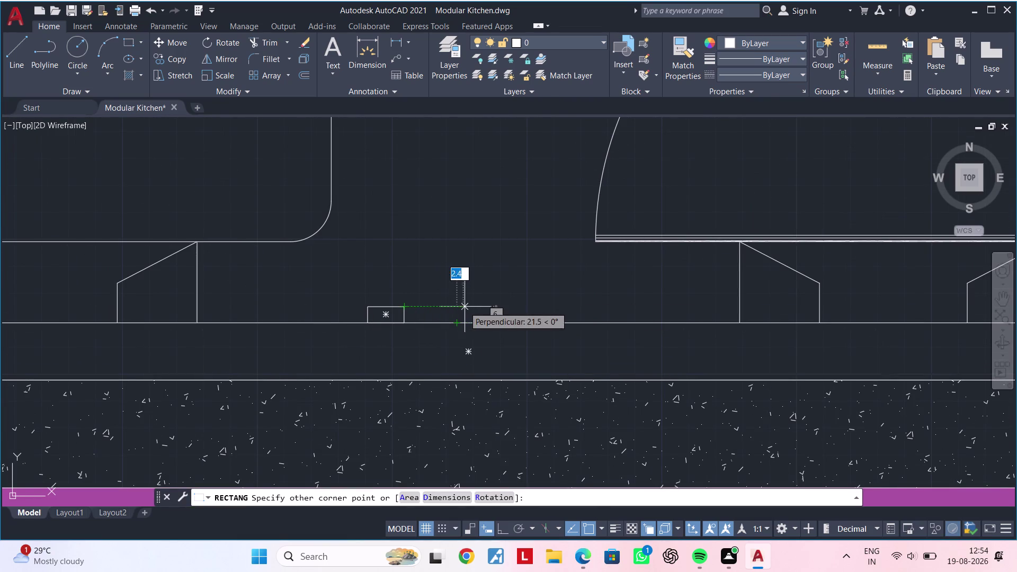
click(494, 307)
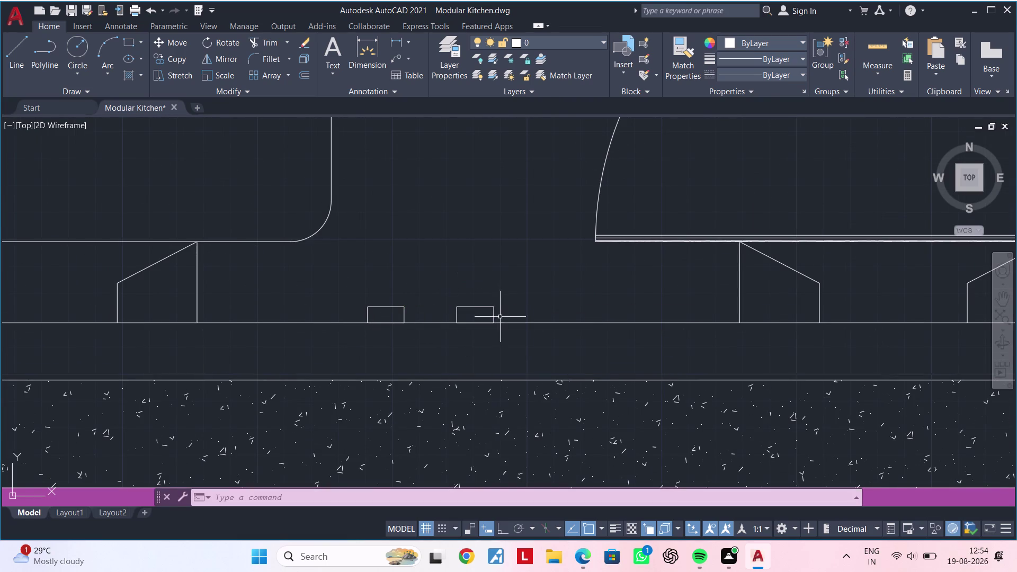
scroll(down, 3)
middle_drag(496, 340, 576, 326)
scroll(down, 3)
middle_drag(540, 346, 617, 283)
key(Escape)
scroll(down, 3)
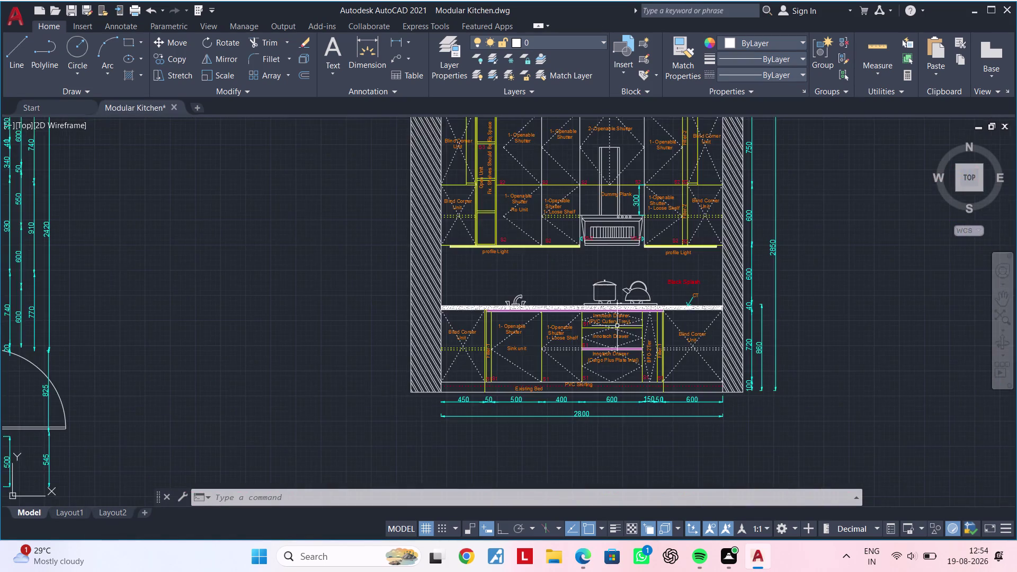
middle_drag(609, 338, 543, 443)
key(Escape)
key(Escape)
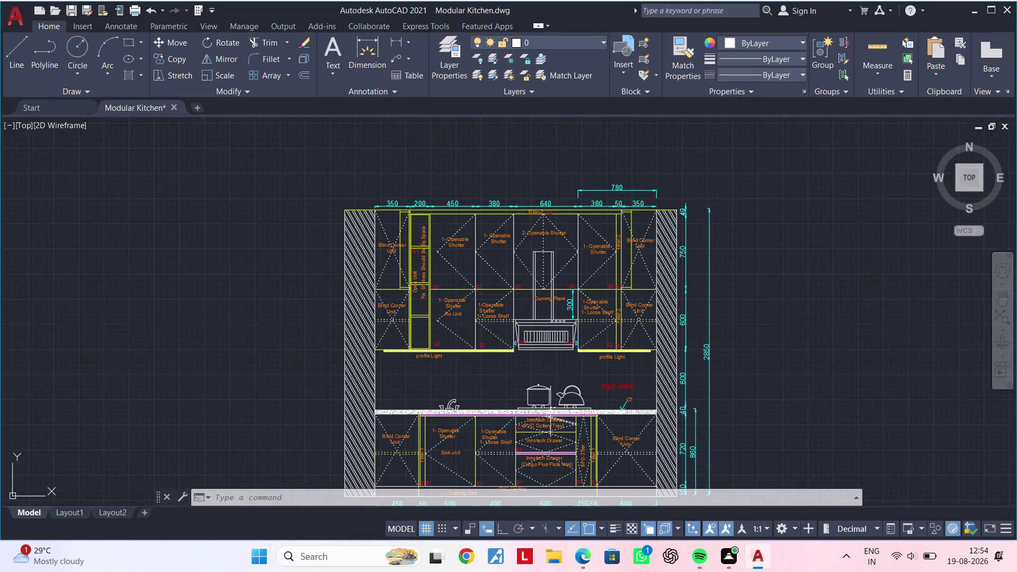
middle_drag(600, 365, 525, 391)
key(Escape)
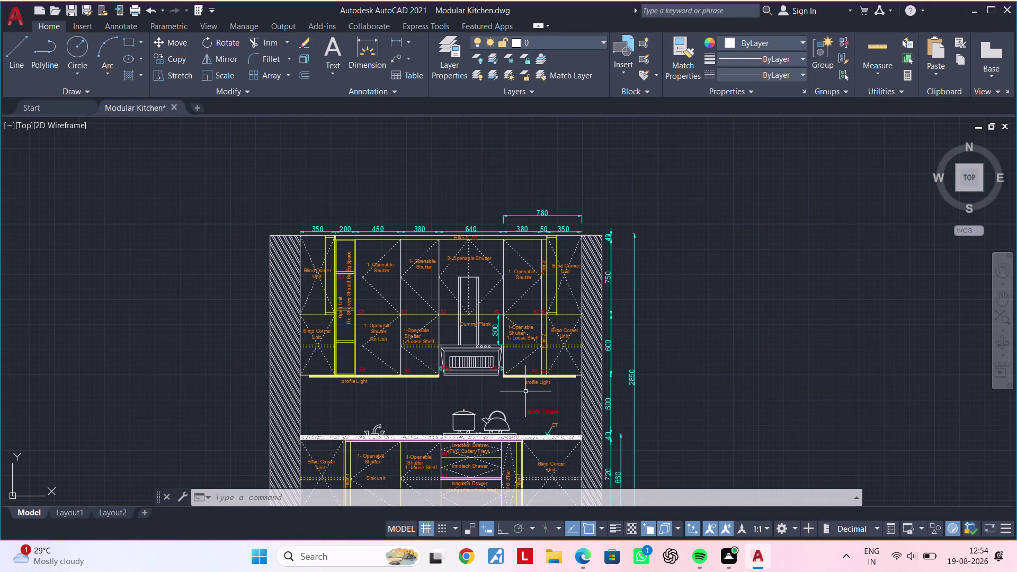
key(Escape)
key(Escape)
key(Escape)
scroll(down, 3)
middle_drag(728, 389, 656, 379)
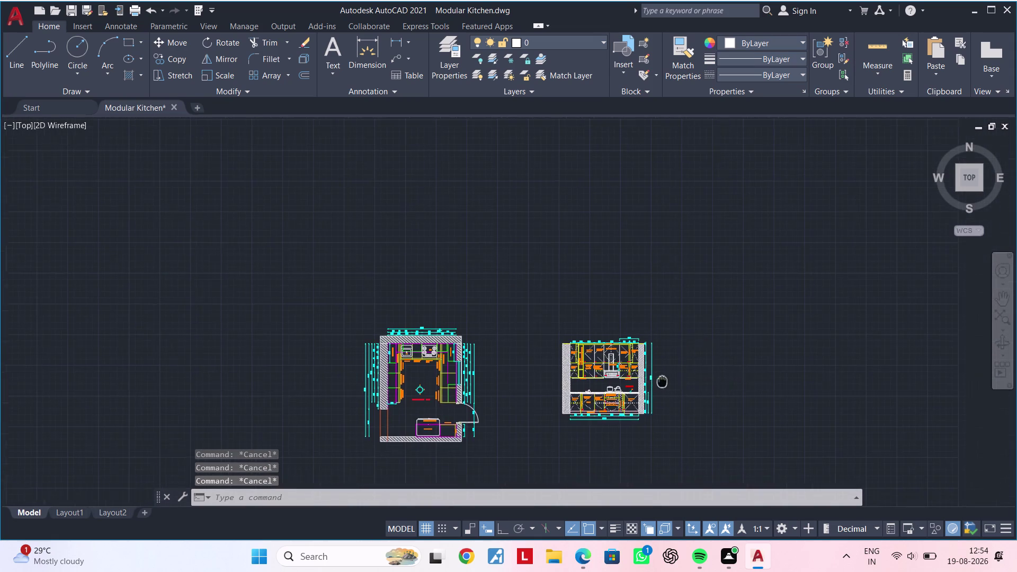
middle_drag(655, 379, 610, 358)
middle_drag(644, 369, 609, 259)
middle_drag(554, 316, 554, 319)
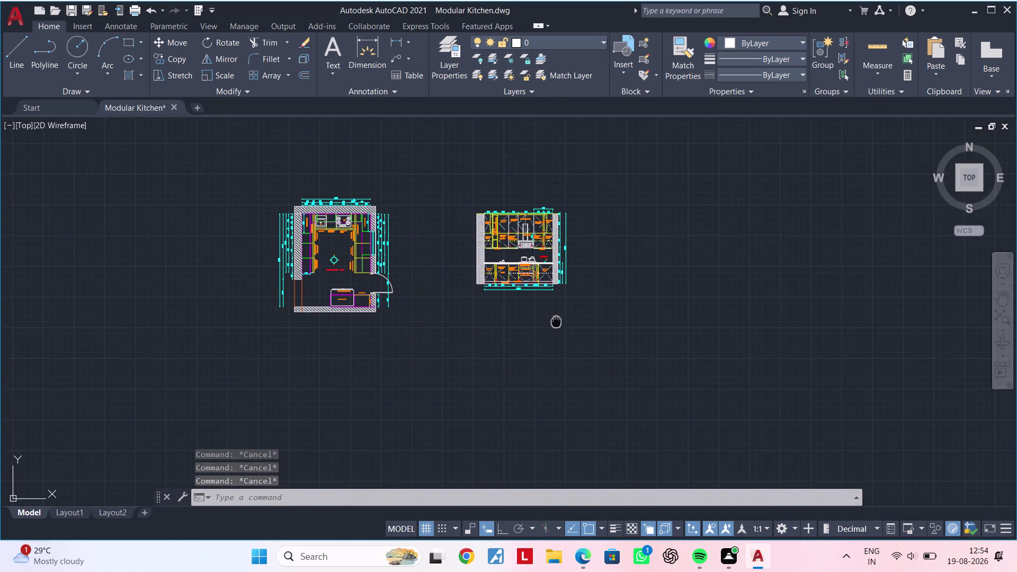
middle_drag(555, 318, 568, 326)
middle_drag(382, 373, 531, 329)
key(Escape)
key(Escape)
key(Escape)
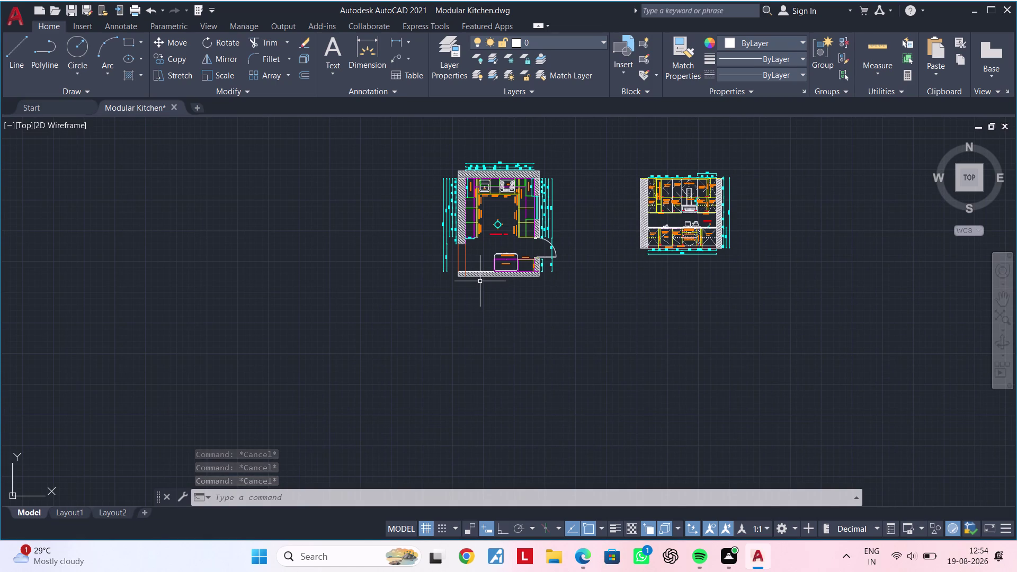
scroll(up, 3)
scroll(up, 3)
scroll(up, 3)
scroll(down, 3)
middle_drag(743, 294, 339, 290)
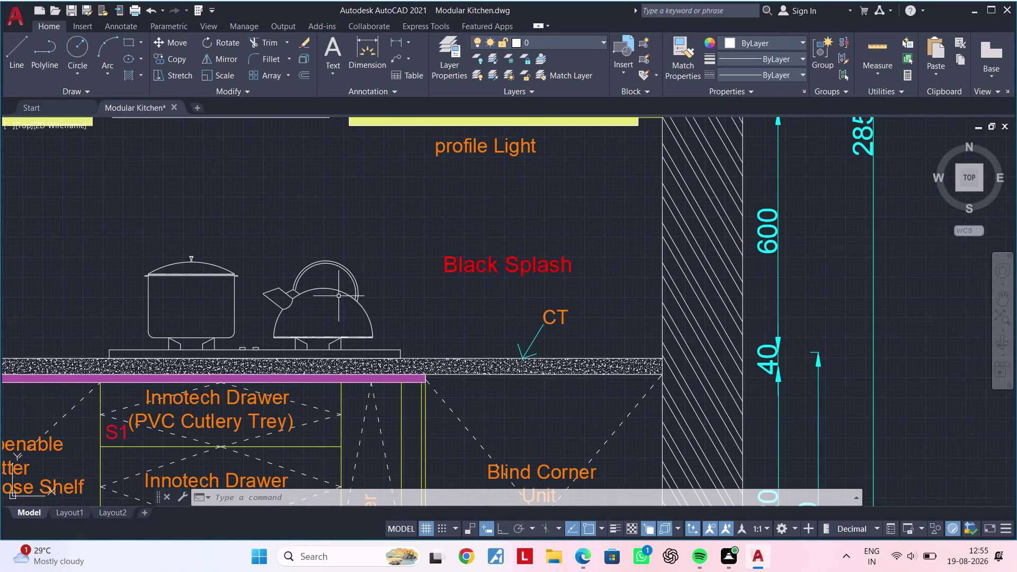
middle_drag(287, 298, 159, 297)
scroll(down, 3)
scroll(down, 3)
middle_drag(497, 295, 378, 309)
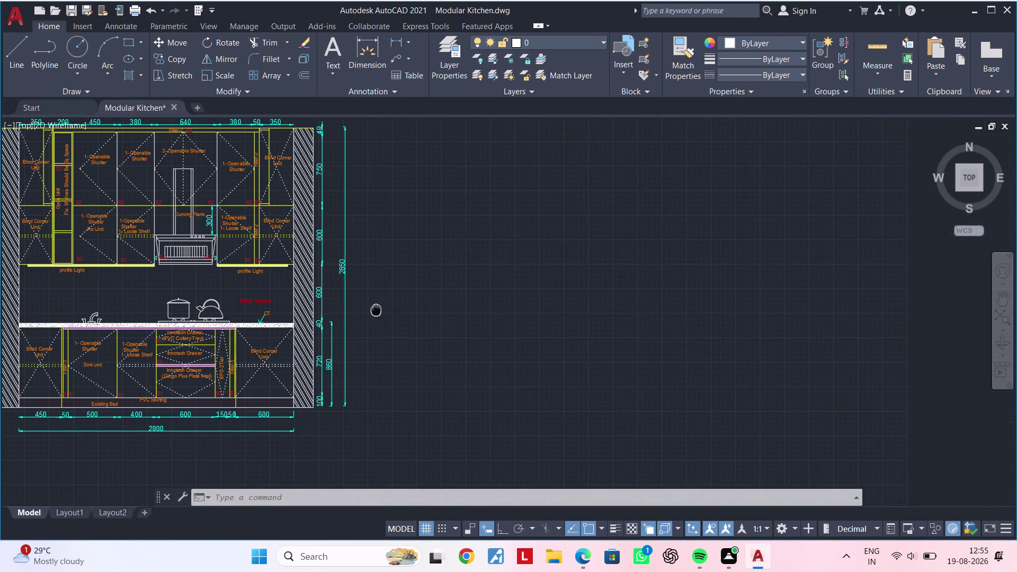
middle_drag(377, 309, 376, 310)
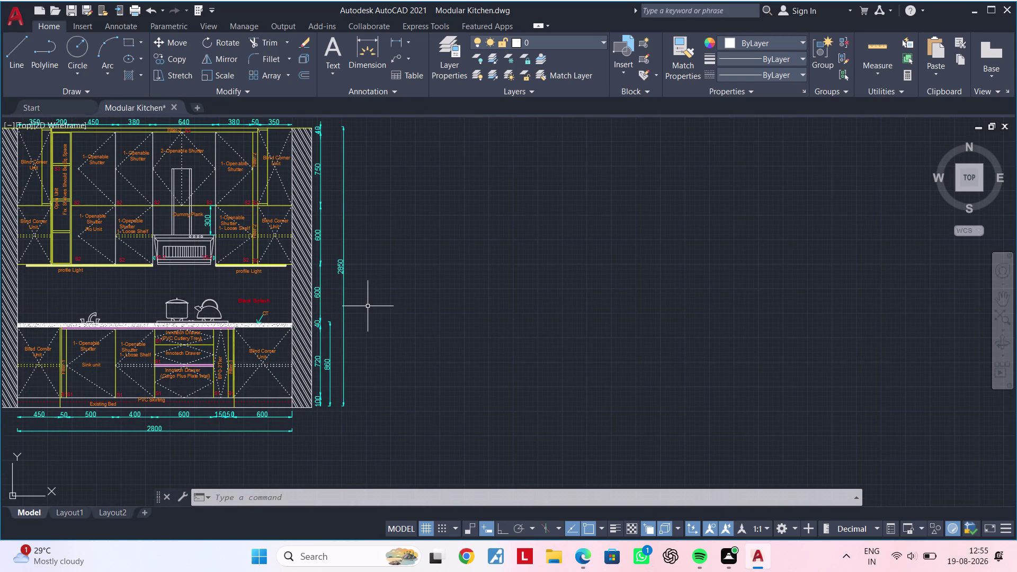
key(Escape)
key(Escape)
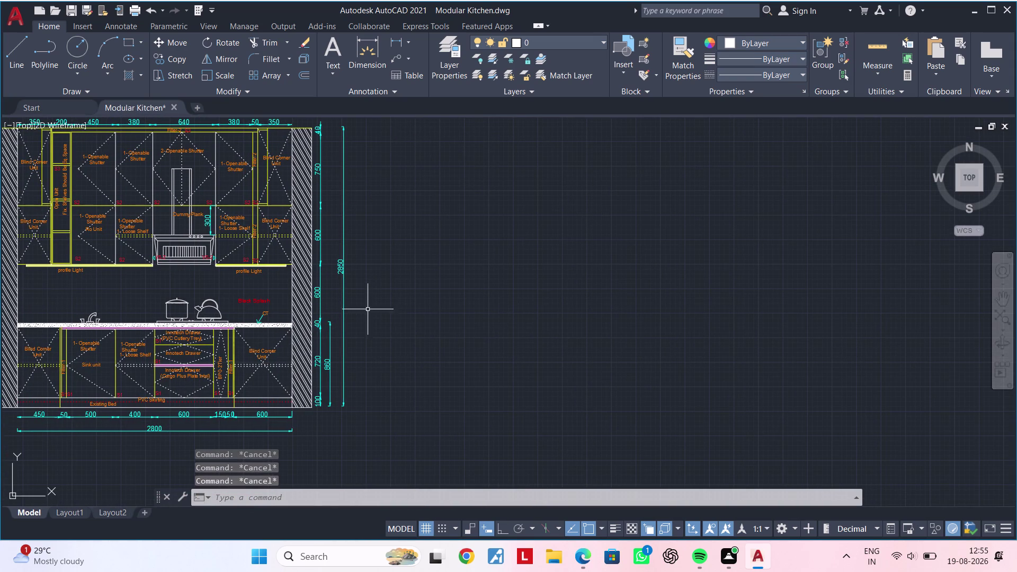
scroll(down, 3)
middle_drag(367, 342, 260, 377)
key(Escape)
key(Escape)
key(Escape)
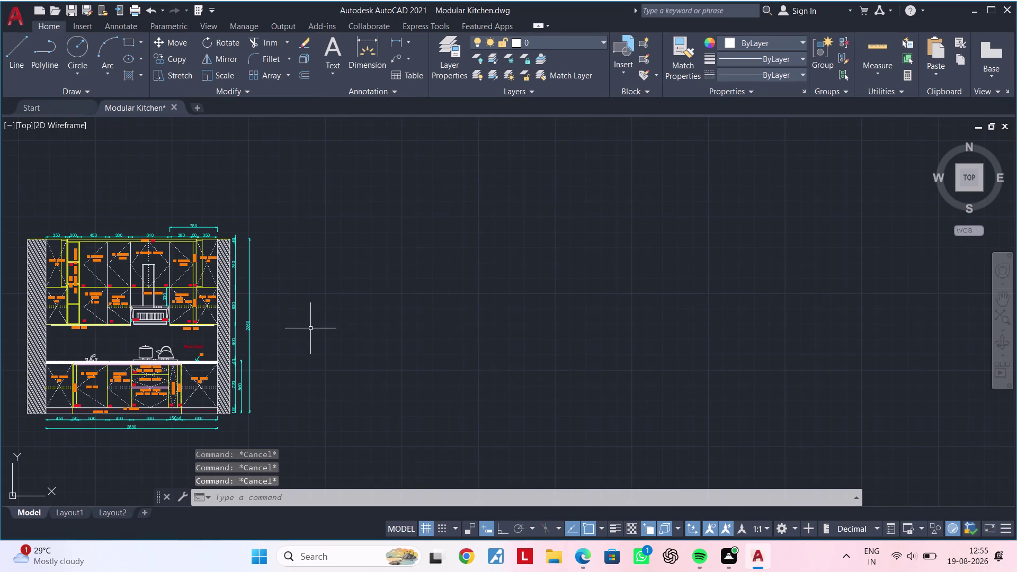
Start an XLINE construction line, then cancel it.
text(XL)
key(space)
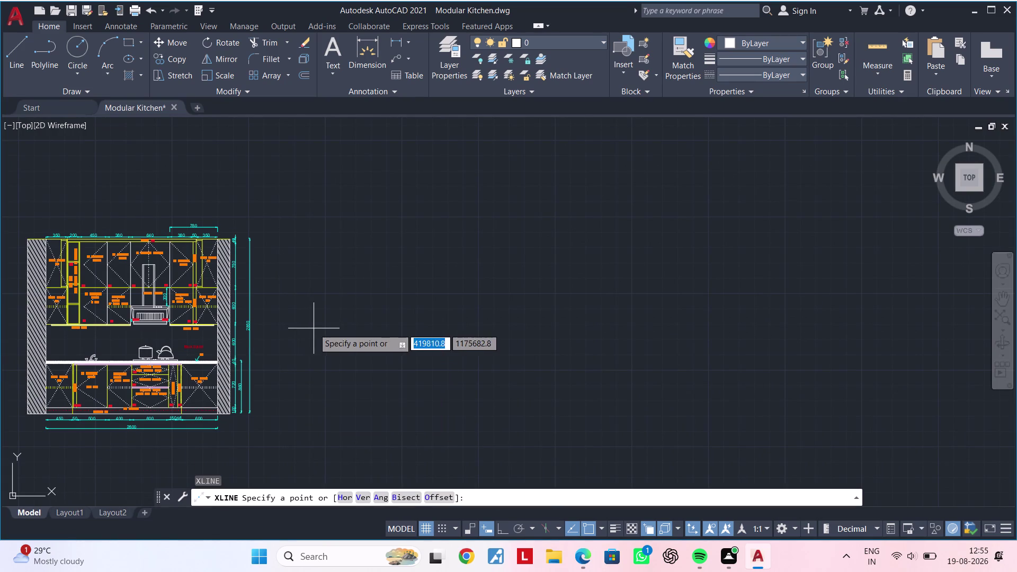
click(500, 521)
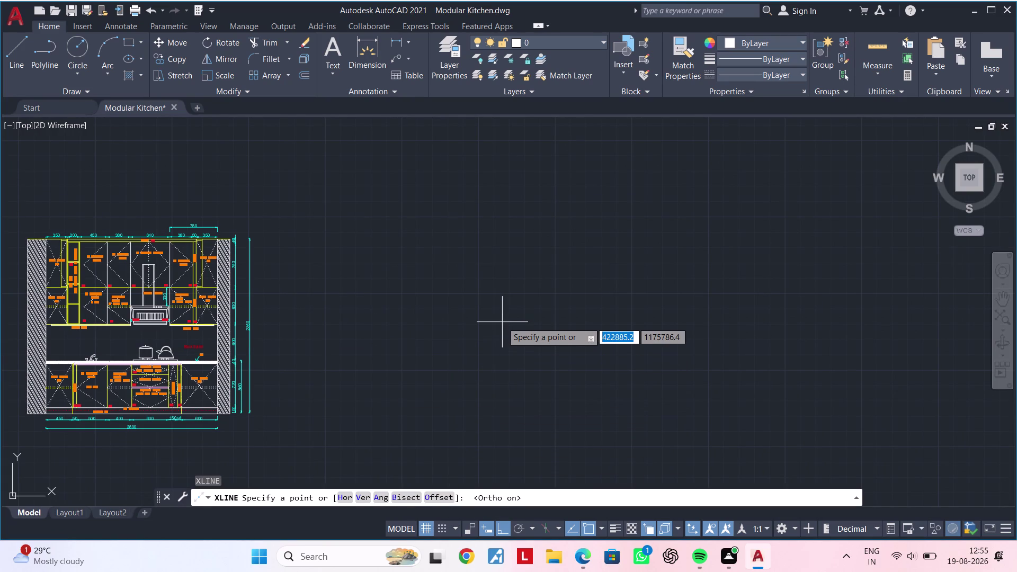
key(c)
key(Escape)
key(Escape)
key(x)
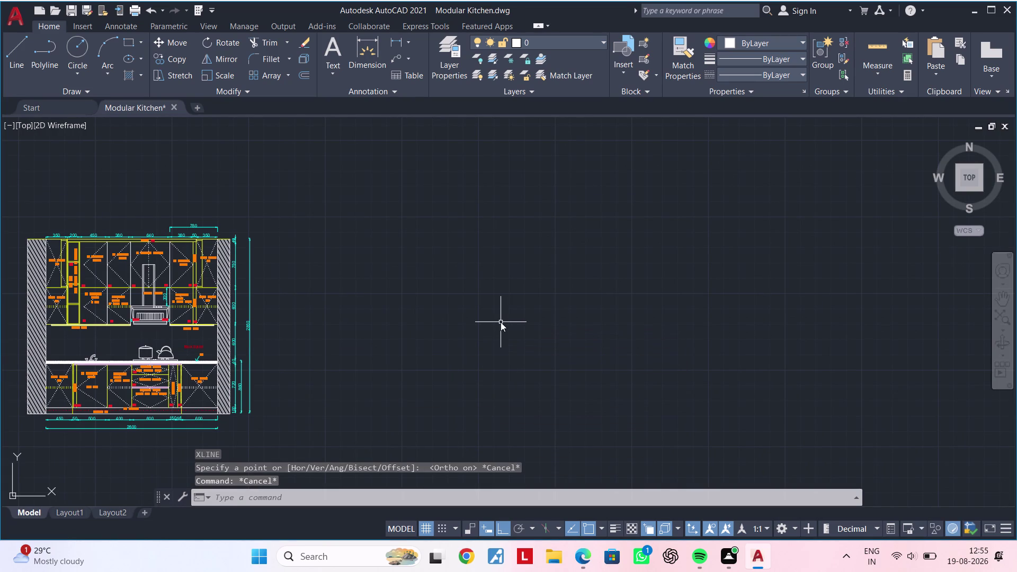
Place a horizontal construction line along the elevation top.
key(l)
key(space)
text(H)
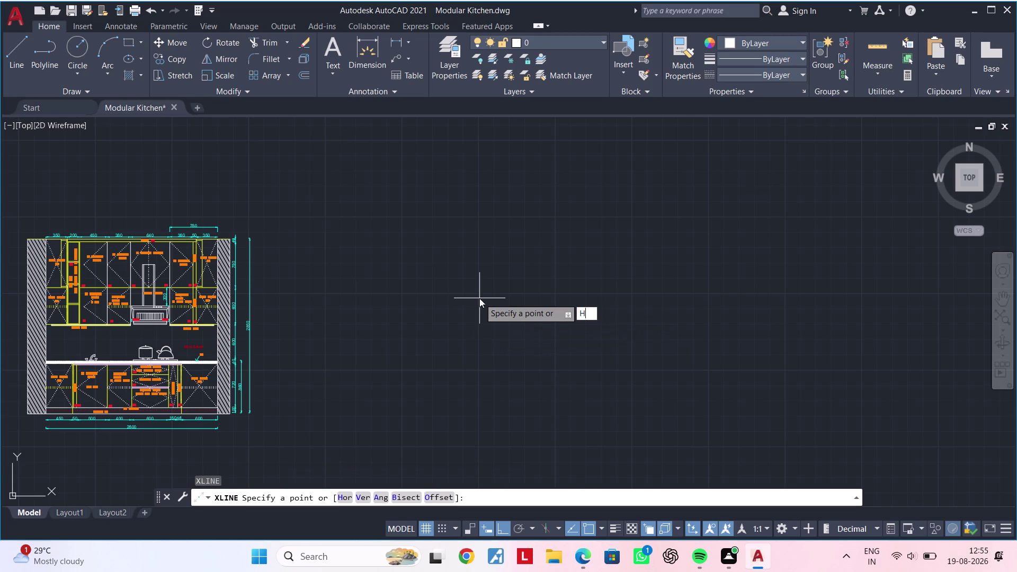
key(space)
scroll(up, 3)
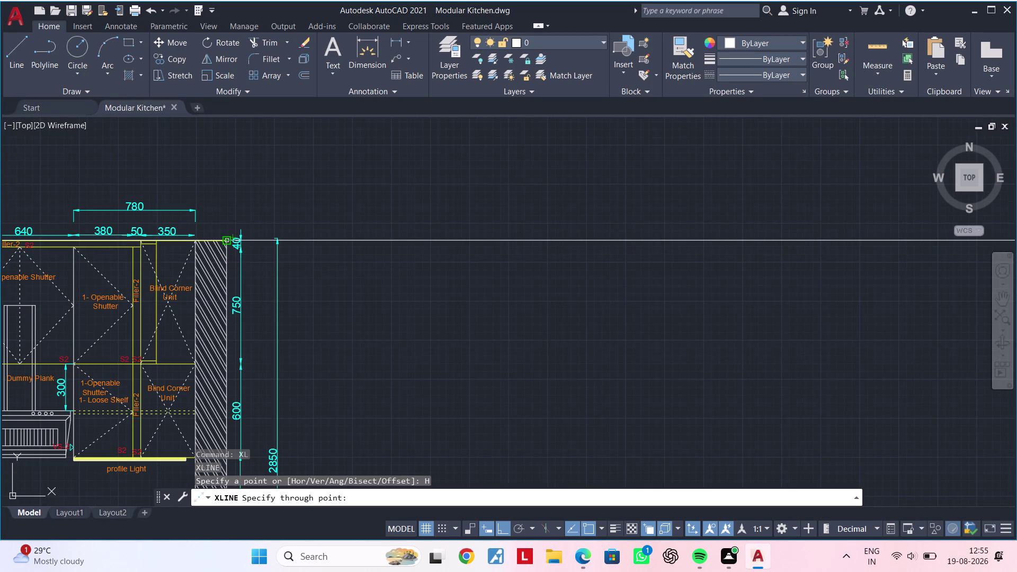
click(228, 240)
scroll(down, 3)
middle_drag(703, 307, 488, 292)
scroll(up, 3)
key(Escape)
key(Escape)
key(Escape)
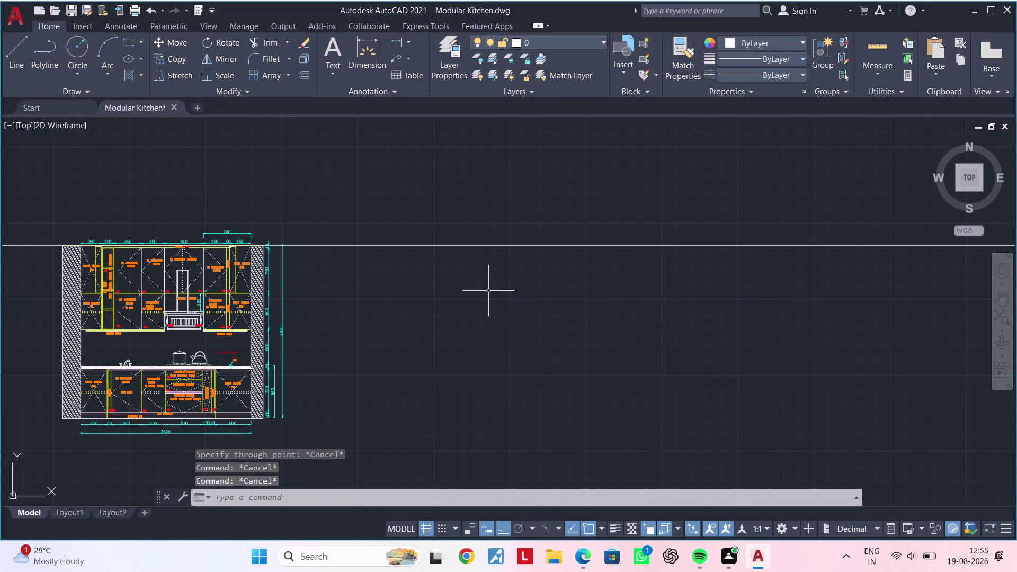
Place a vertical construction line to the right of the elevation.
text(XL)
key(space)
text(V)
key(space)
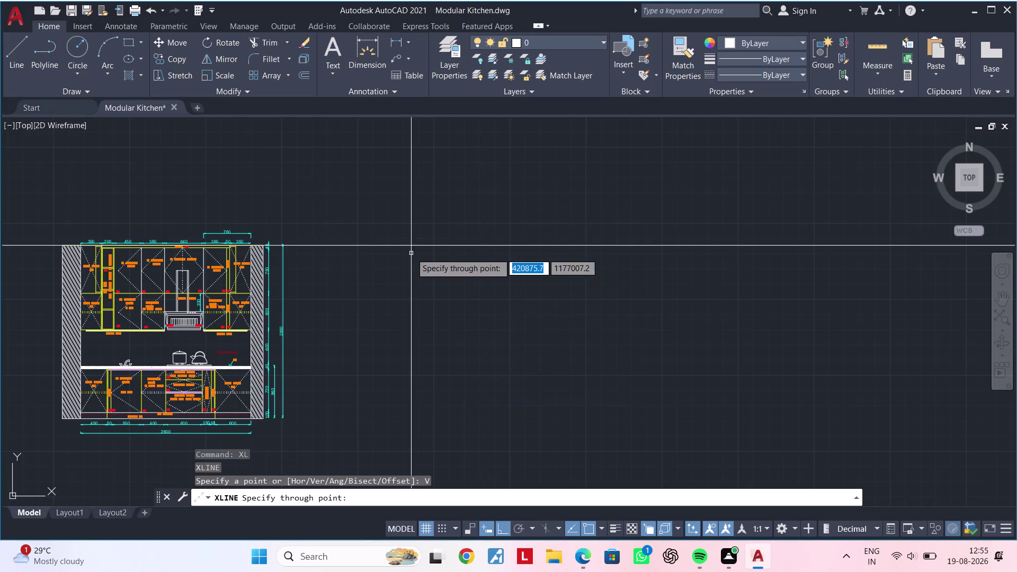
click(419, 244)
key(Escape)
key(Escape)
Trim the crossing construction lines into a corner outline.
text(TR)
key(space)
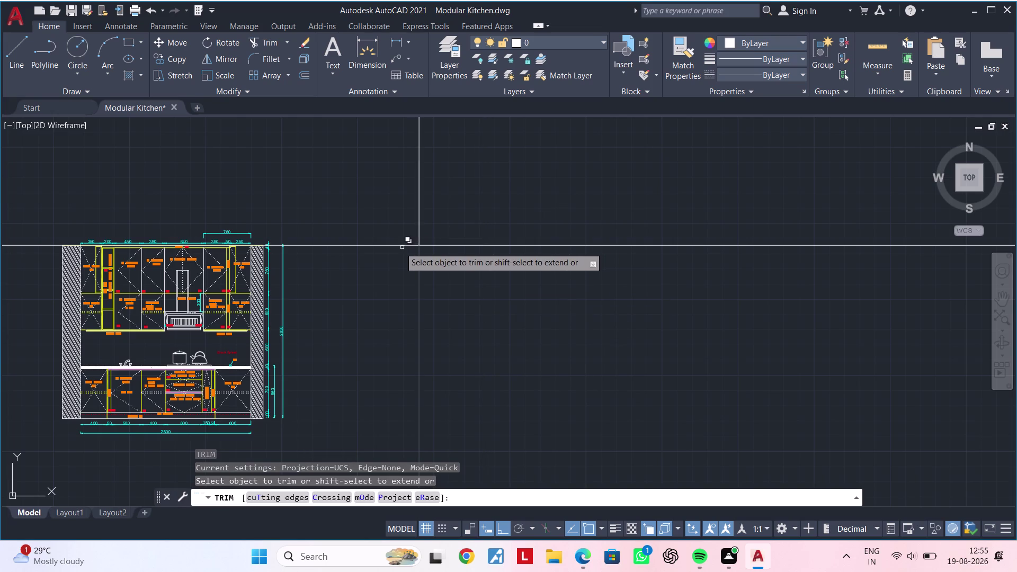
click(391, 247)
scroll(down, 3)
middle_drag(371, 293, 485, 299)
key(Escape)
key(Escape)
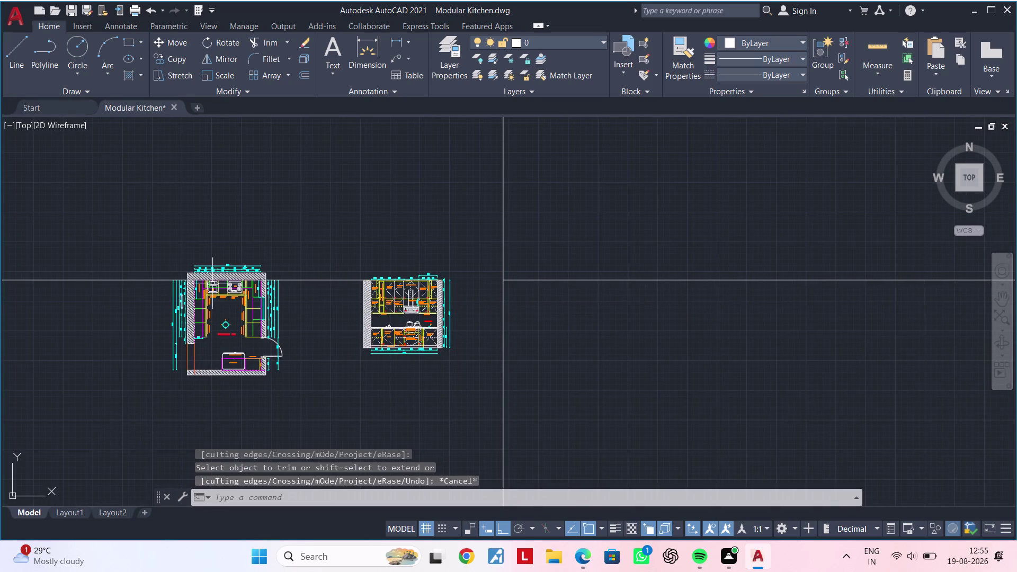
Delete the stray object and abandon a second trim attempt.
click(289, 278)
key(Delete)
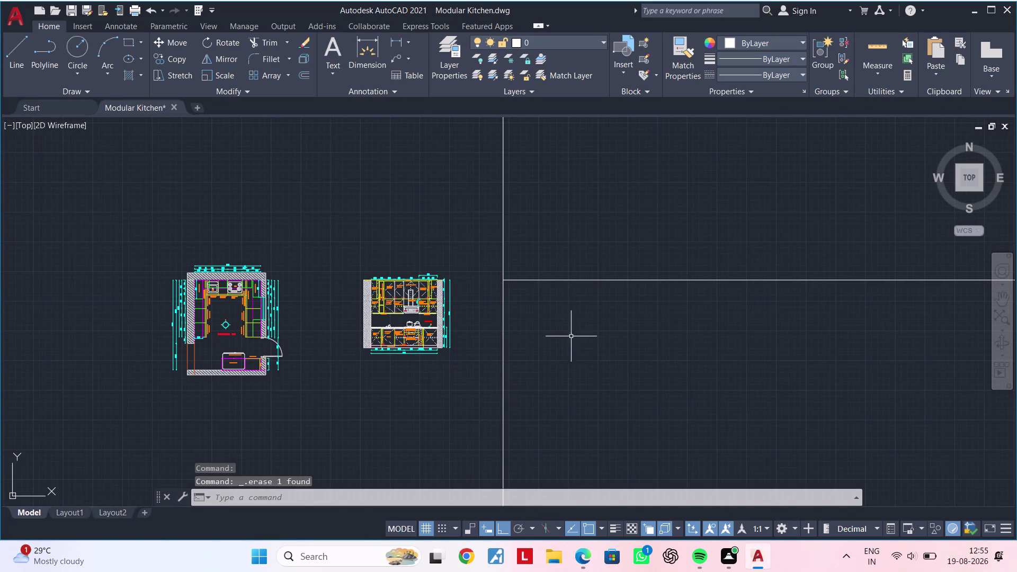
middle_drag(547, 332, 411, 353)
middle_click(329, 367)
key(Escape)
key(Escape)
key(Escape)
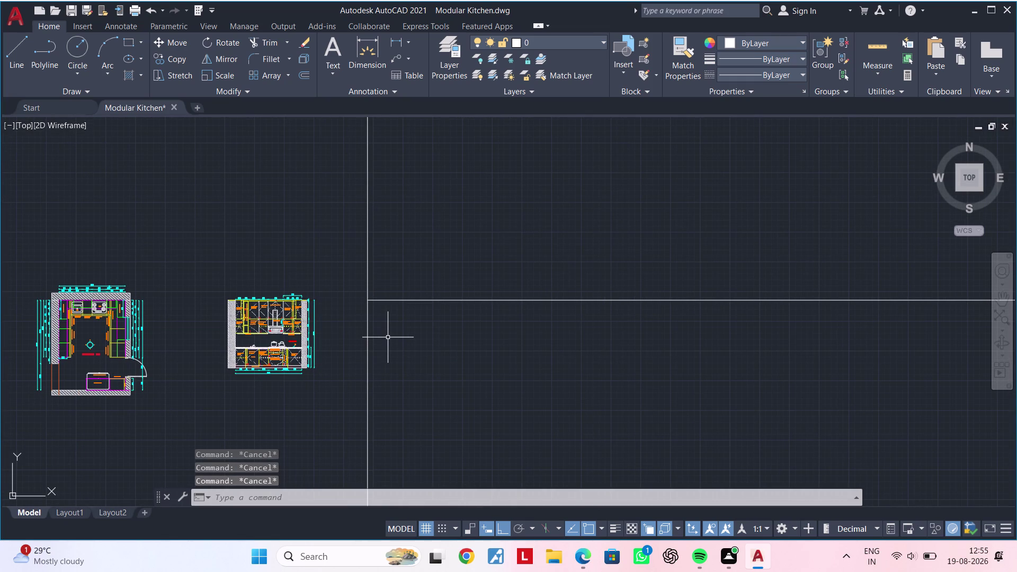
key(t)
key(r)
key(space)
drag(376, 211, 361, 231)
key(Escape)
Pan onto the elevation outline's left corner and start the Offset command.
middle_drag(429, 381, 404, 99)
middle_drag(419, 233, 422, 438)
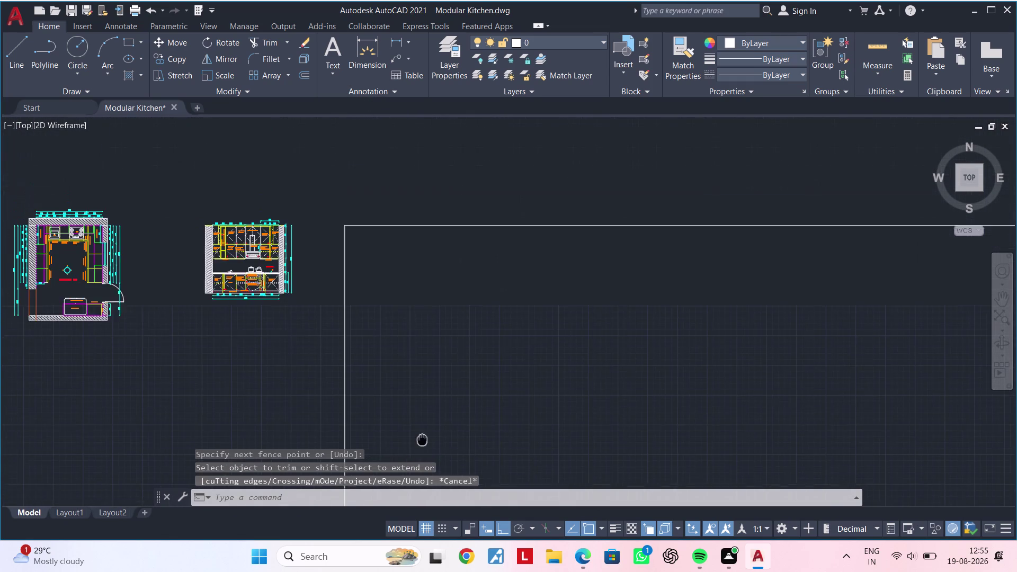
middle_drag(422, 438, 430, 465)
scroll(up, 3)
scroll(up, 3)
middle_drag(393, 270, 334, 319)
key(Escape)
middle_drag(320, 304, 351, 261)
scroll(up, 3)
middle_drag(287, 276, 366, 288)
key(Escape)
key(Escape)
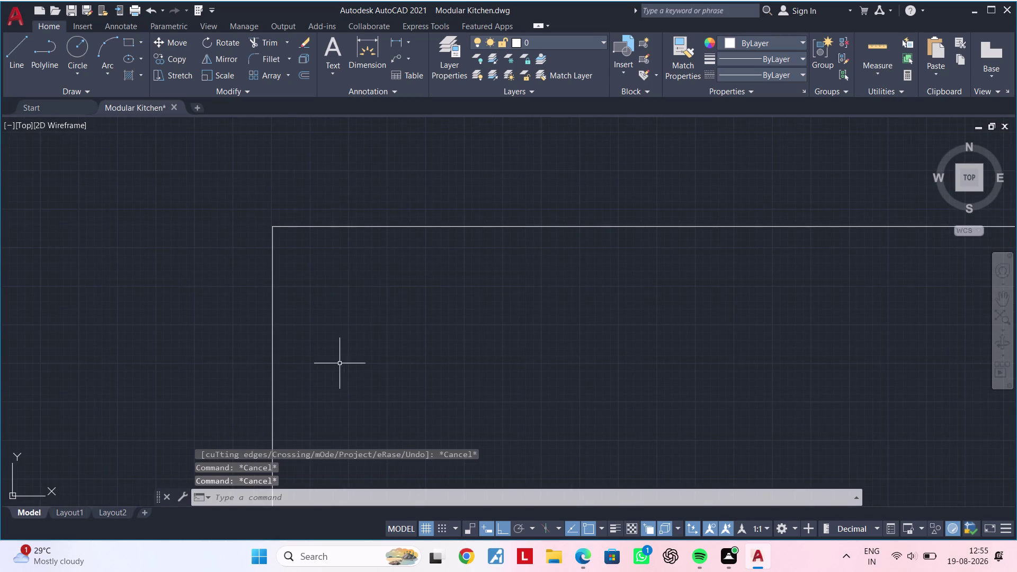
text(OF)
key(space)
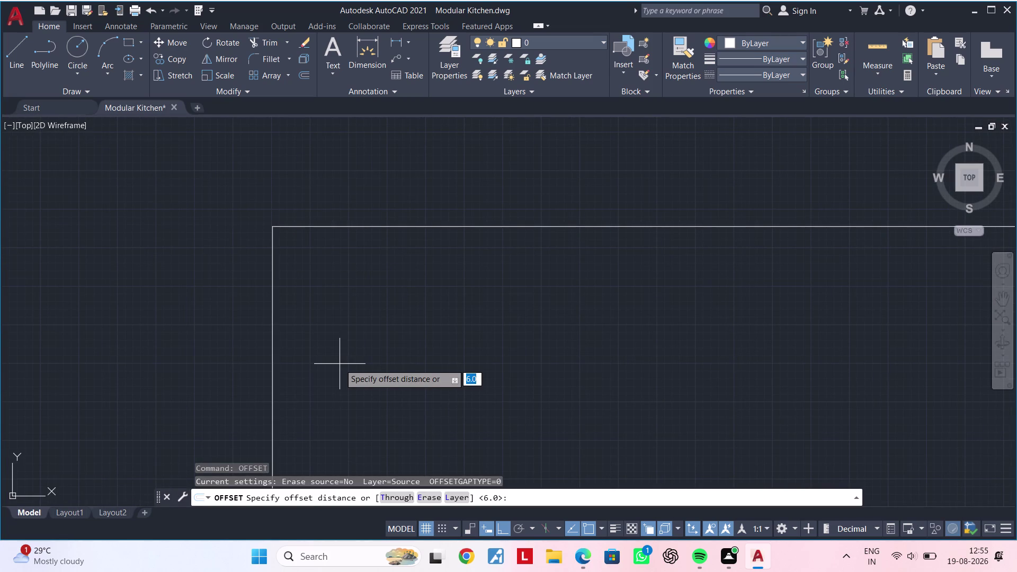
Offset the outline's left edge 350 right, then offset that line 40 further right.
text(35)
text(0)
key(Return)
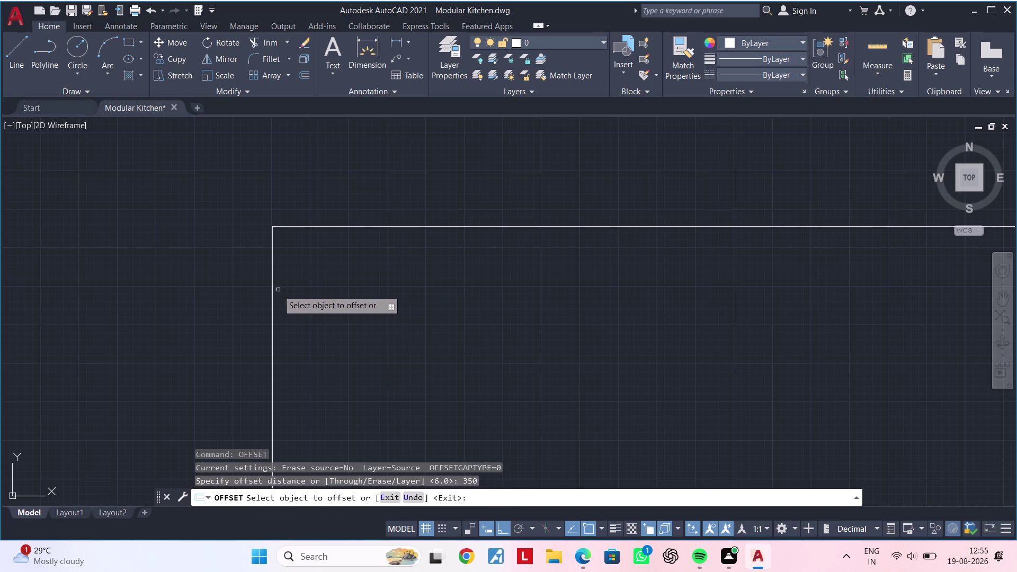
click(271, 290)
click(377, 288)
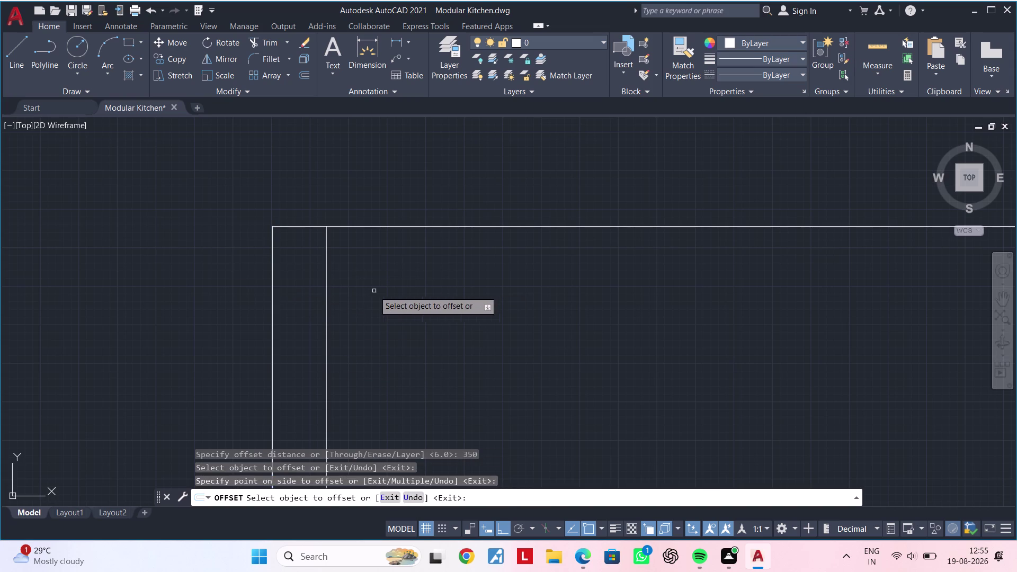
middle_drag(354, 273, 315, 283)
key(space)
key(space)
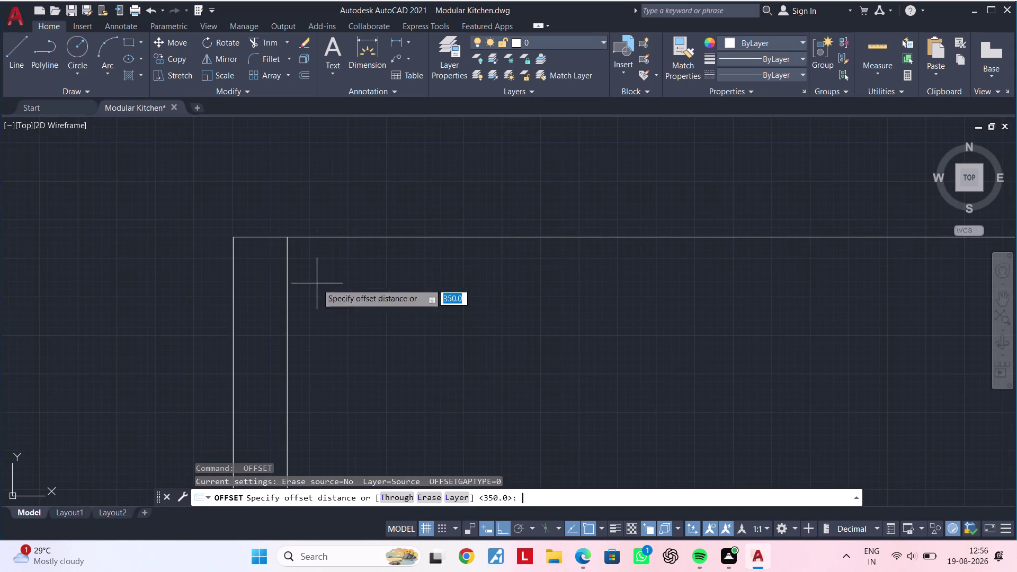
text(40)
key(Return)
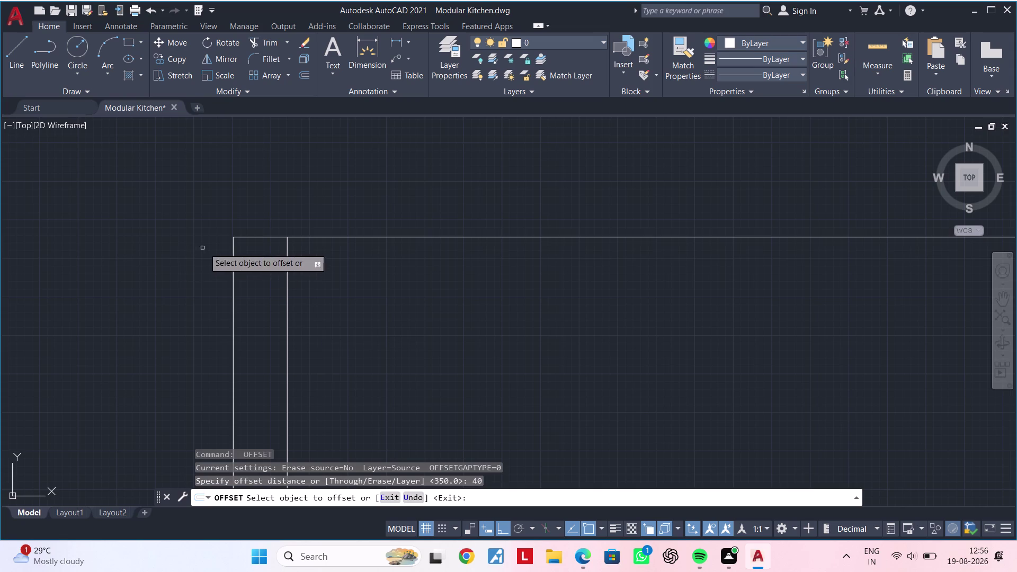
click(287, 264)
click(362, 266)
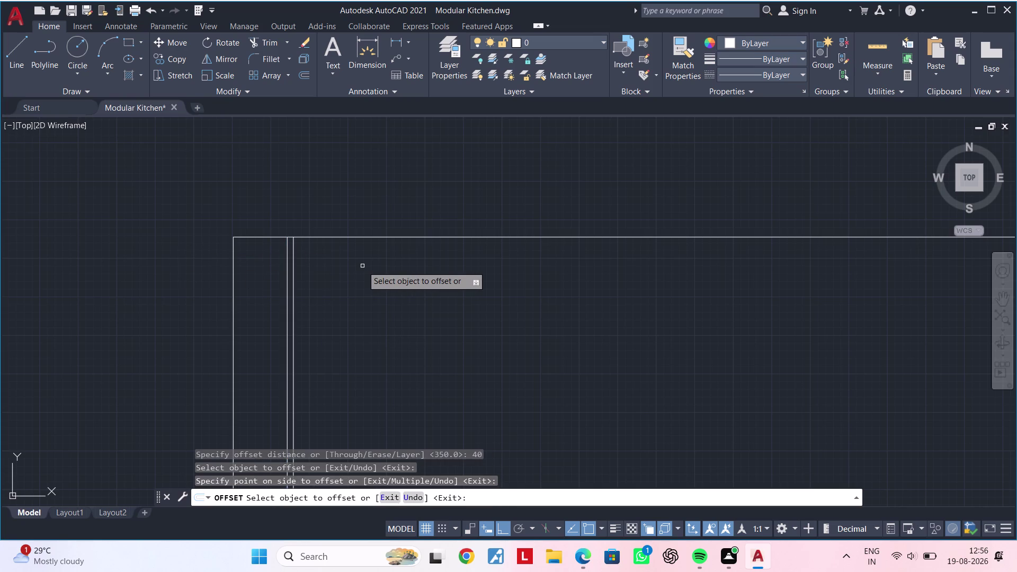
middle_drag(362, 265, 101, 268)
key(space)
Add two more vertical division lines, offset 340 and then 930 to the right.
key(space)
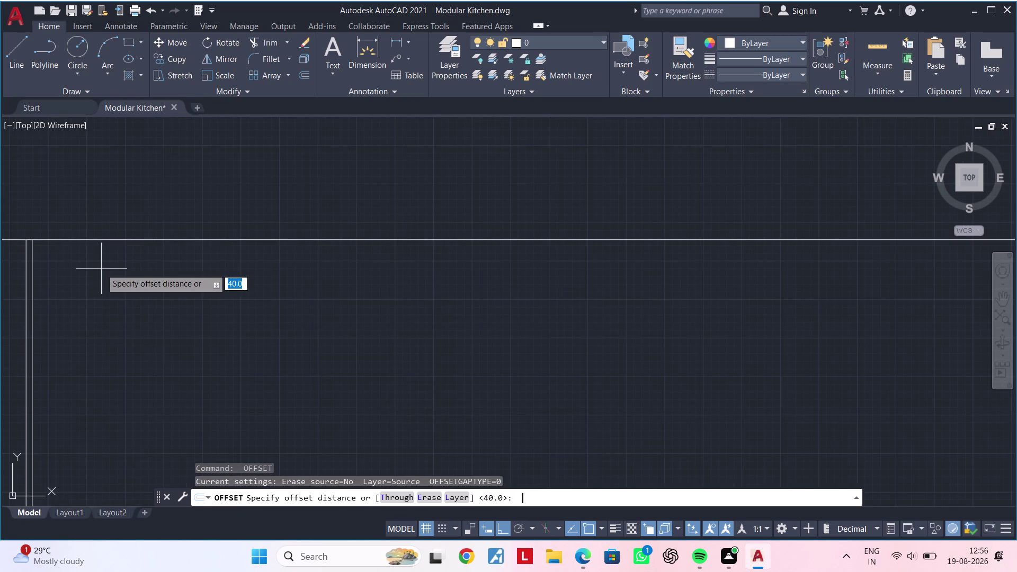
text(340)
key(Return)
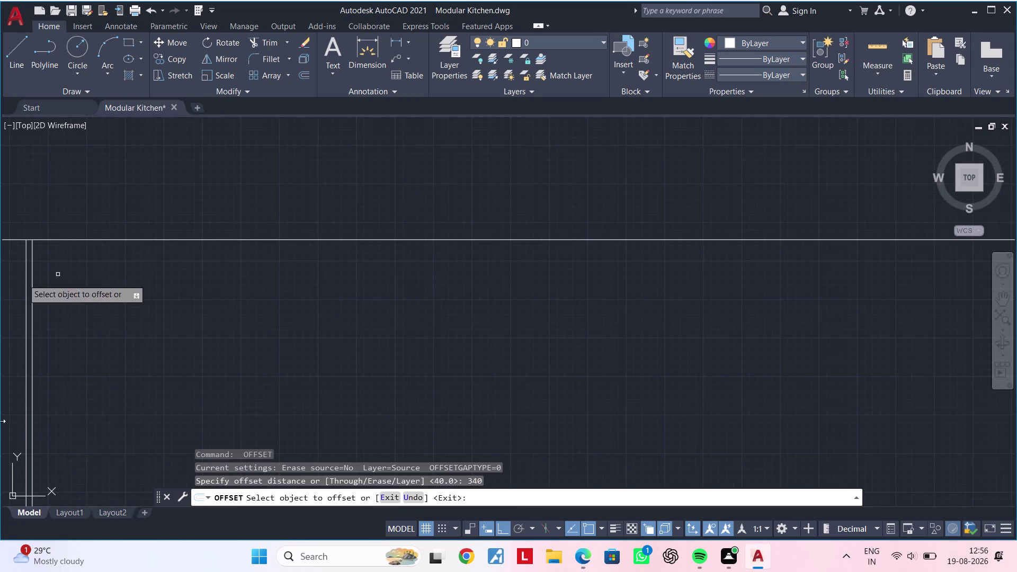
click(32, 289)
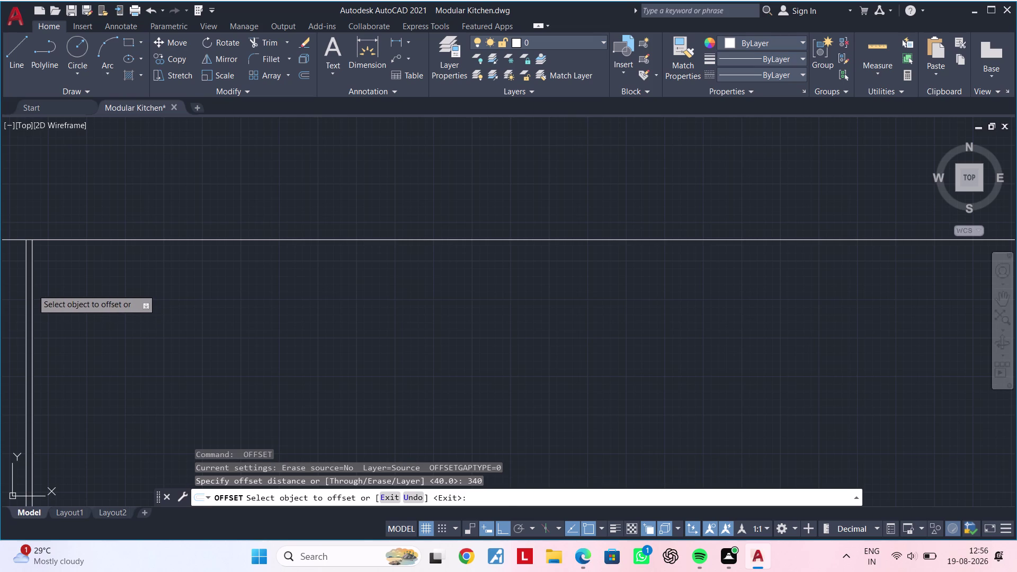
click(154, 286)
middle_drag(134, 289, 229, 281)
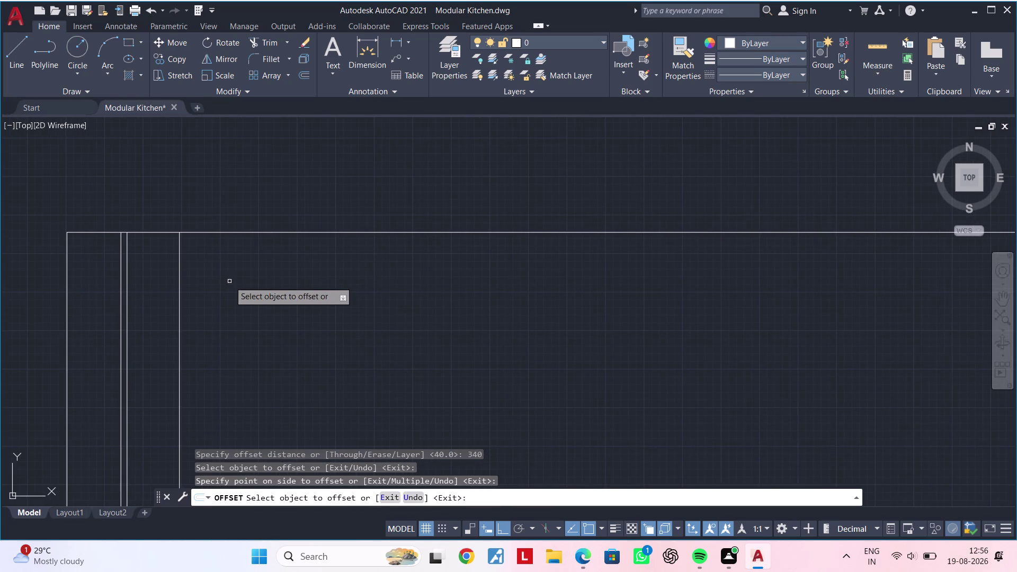
middle_drag(237, 281, 159, 283)
key(space)
key(space)
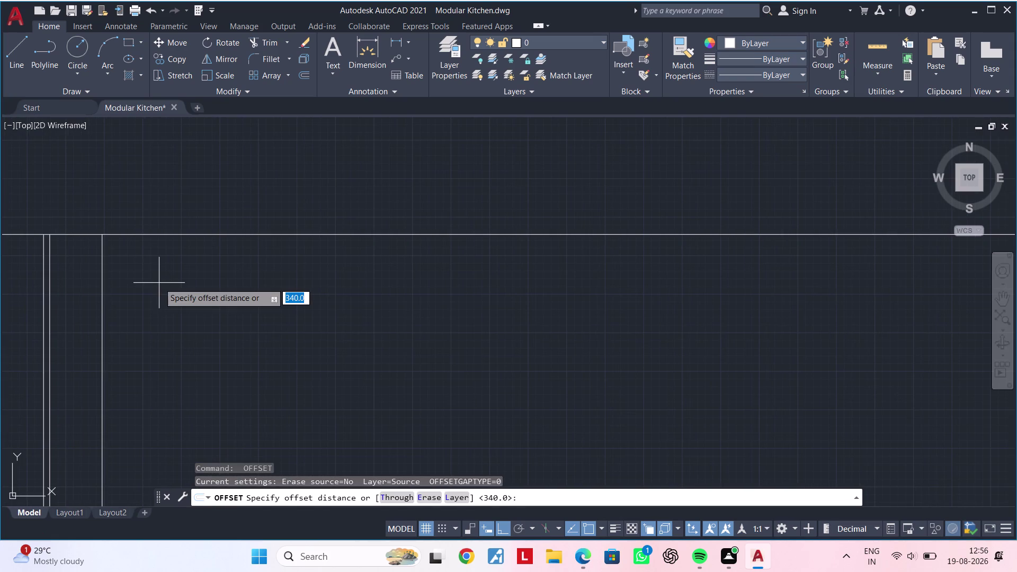
text(930)
key(Return)
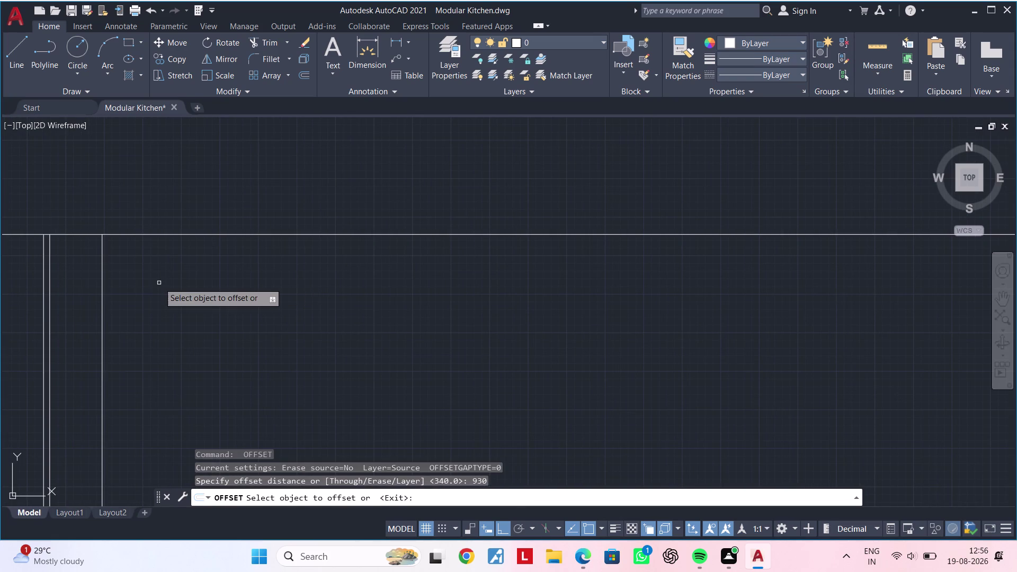
click(102, 285)
click(278, 281)
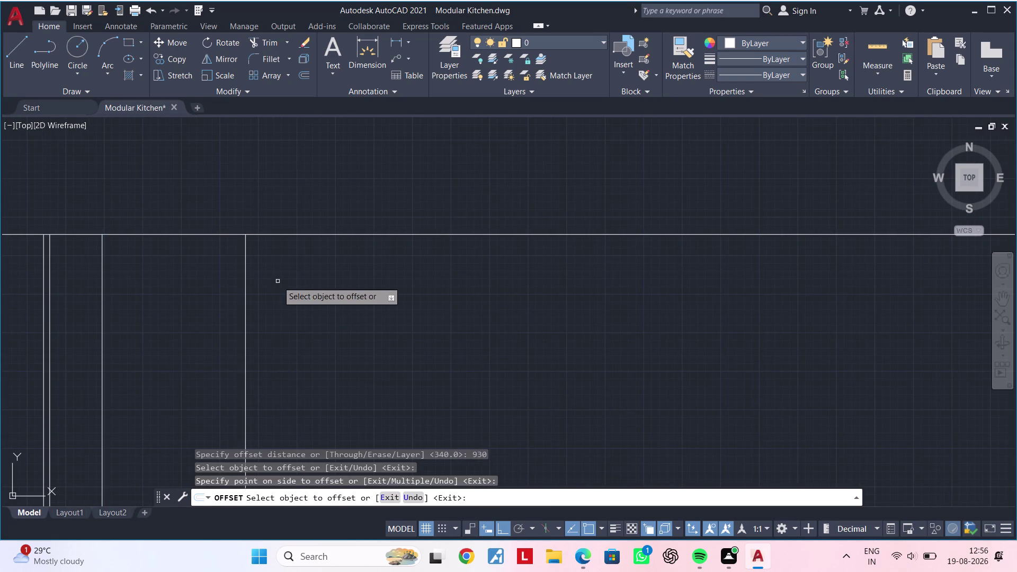
middle_drag(275, 282, 223, 280)
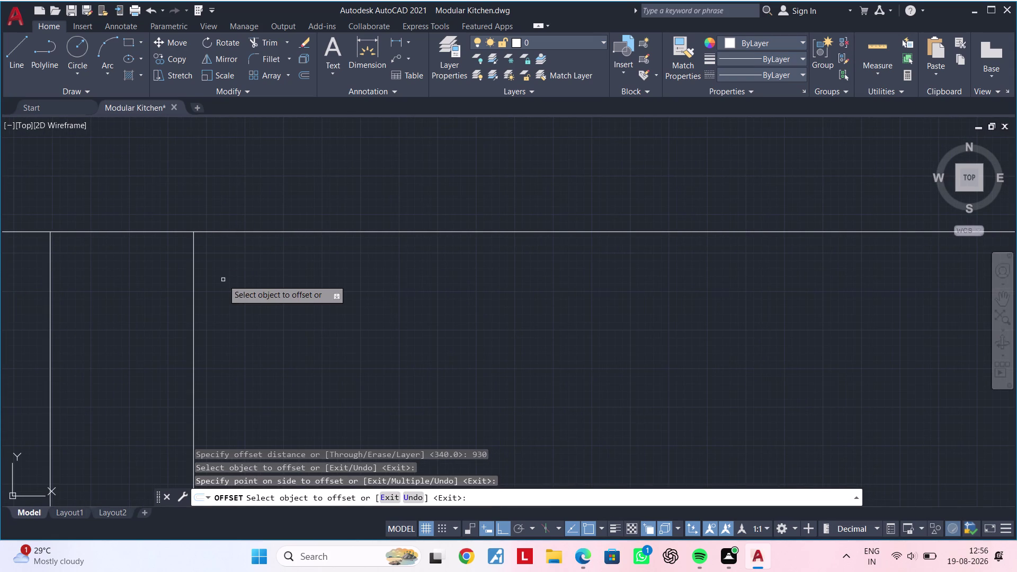
key(space)
Offset the newest vertical line 740 further right.
key(space)
key(7)
text(4)
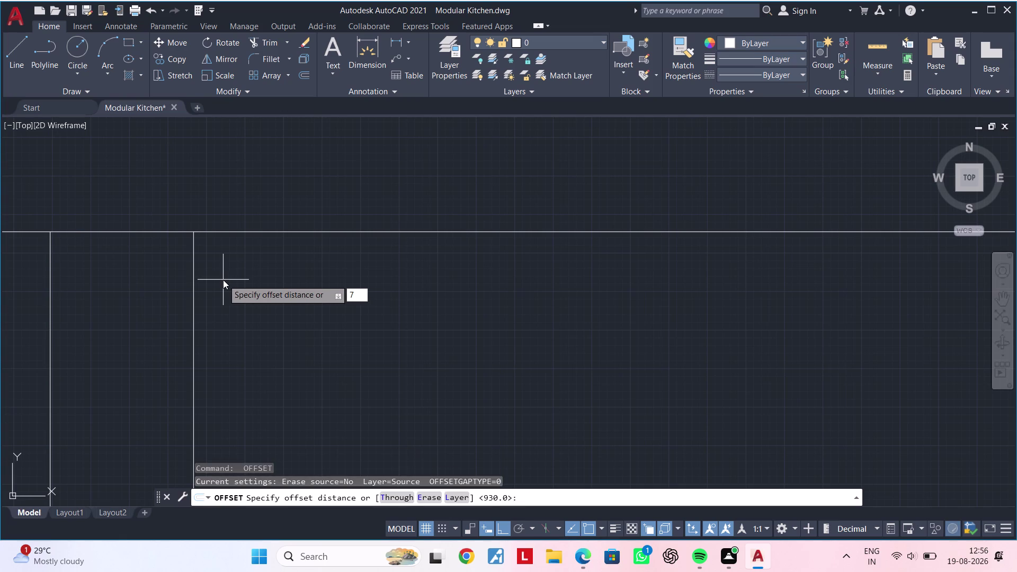
text(0)
key(Return)
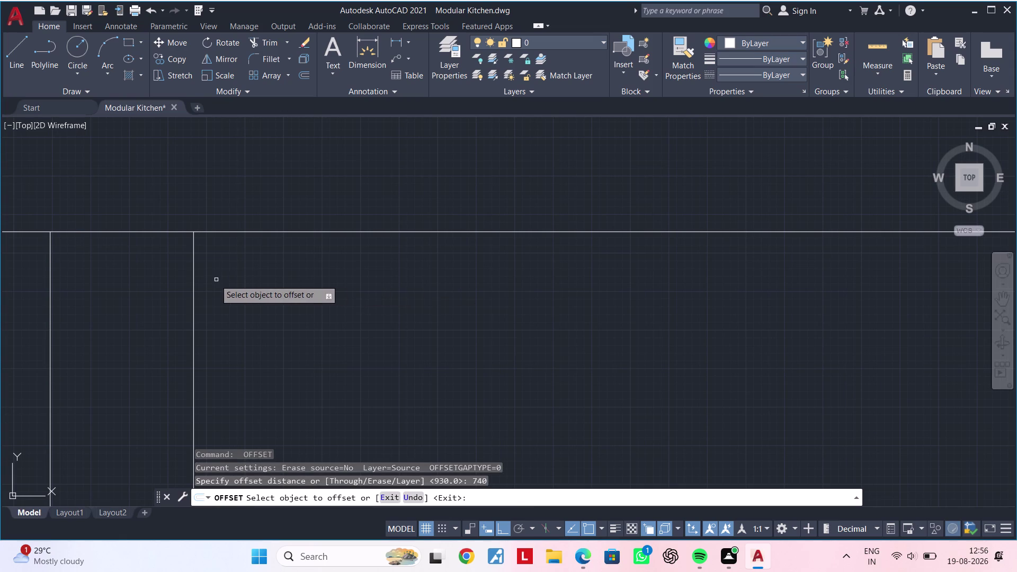
click(192, 275)
double_click(347, 274)
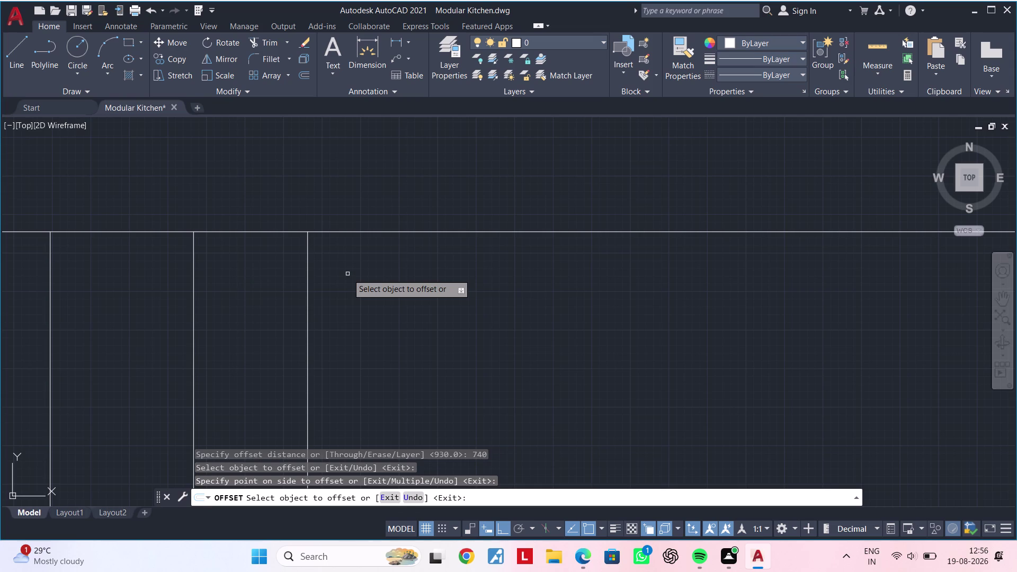
Offset the outline's left edge 3790 to the right.
key(Escape)
key(Escape)
key(Escape)
key(Escape)
key(Escape)
key(Escape)
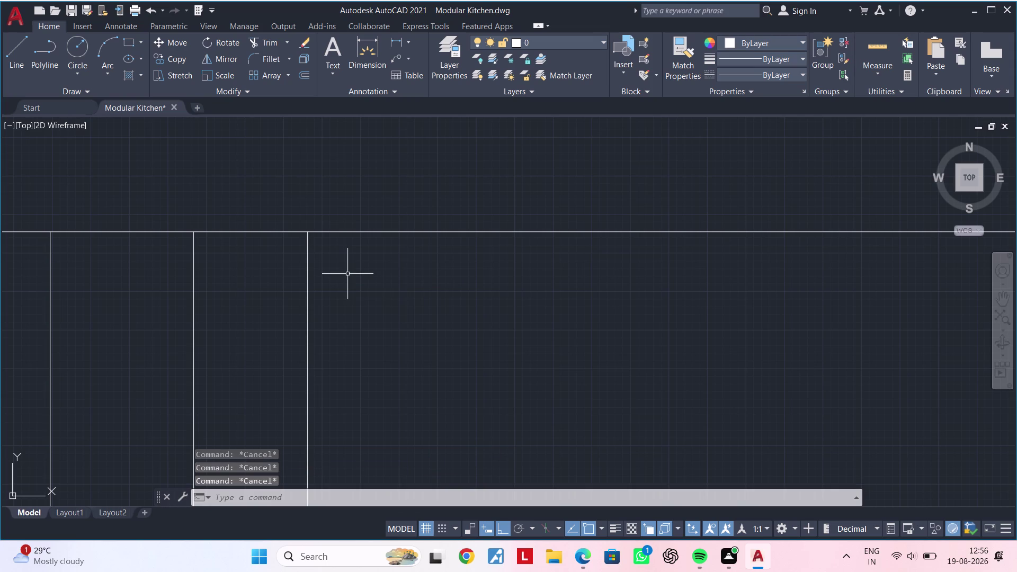
key(Escape)
key(Escape)
scroll(down, 3)
middle_drag(300, 323, 355, 301)
key(Escape)
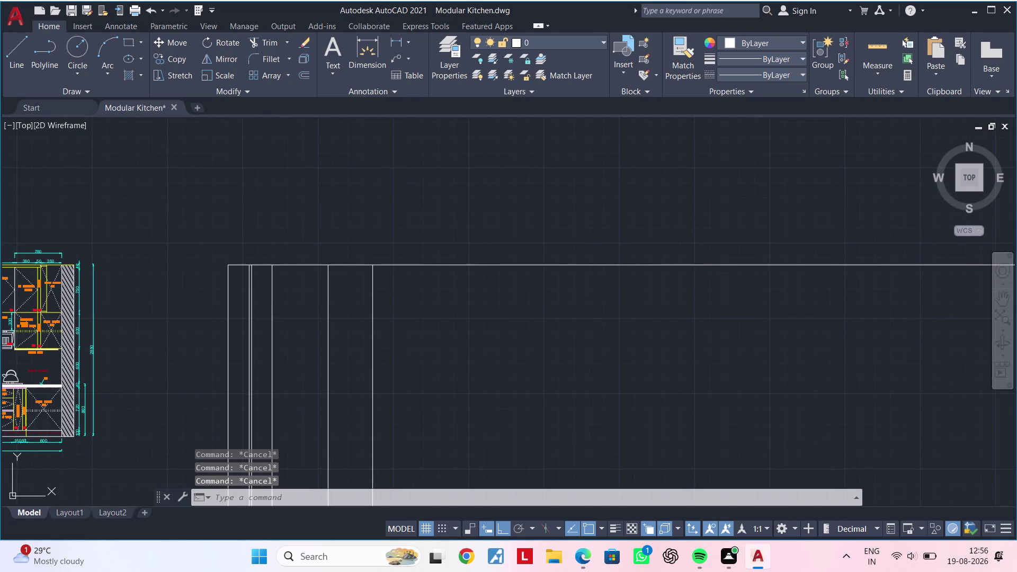
key(Escape)
text(OF)
key(space)
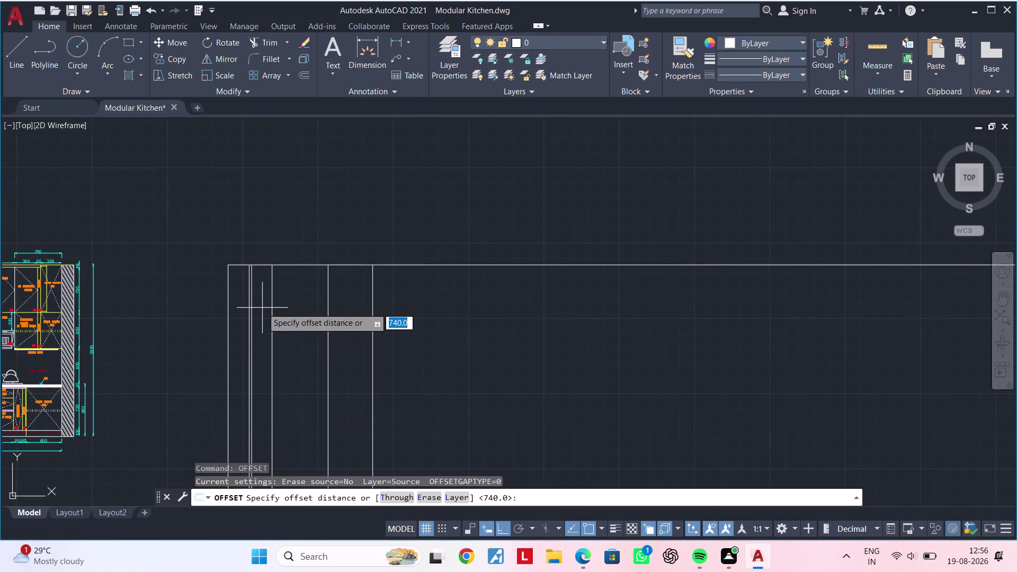
text(37)
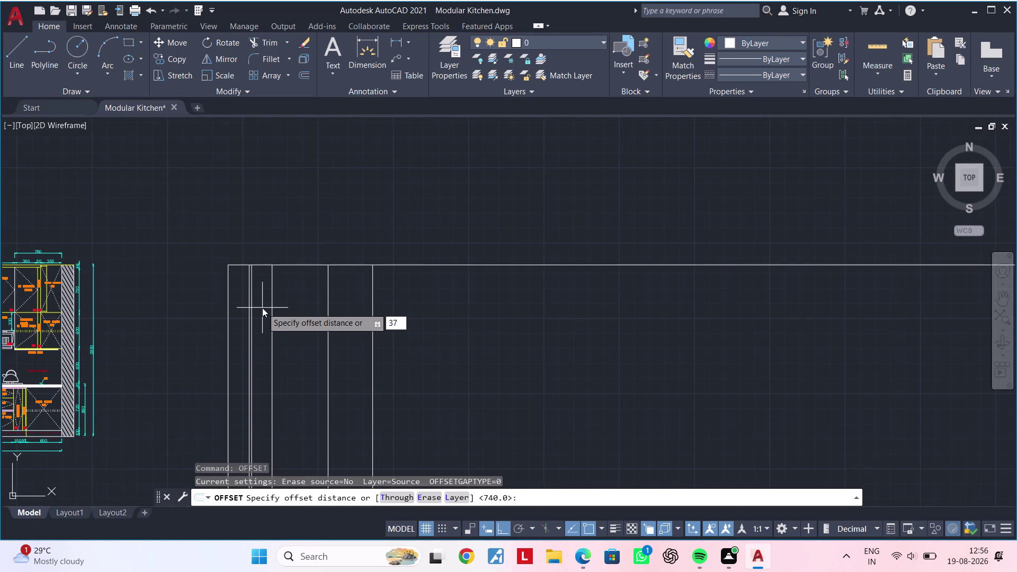
text(90)
key(Return)
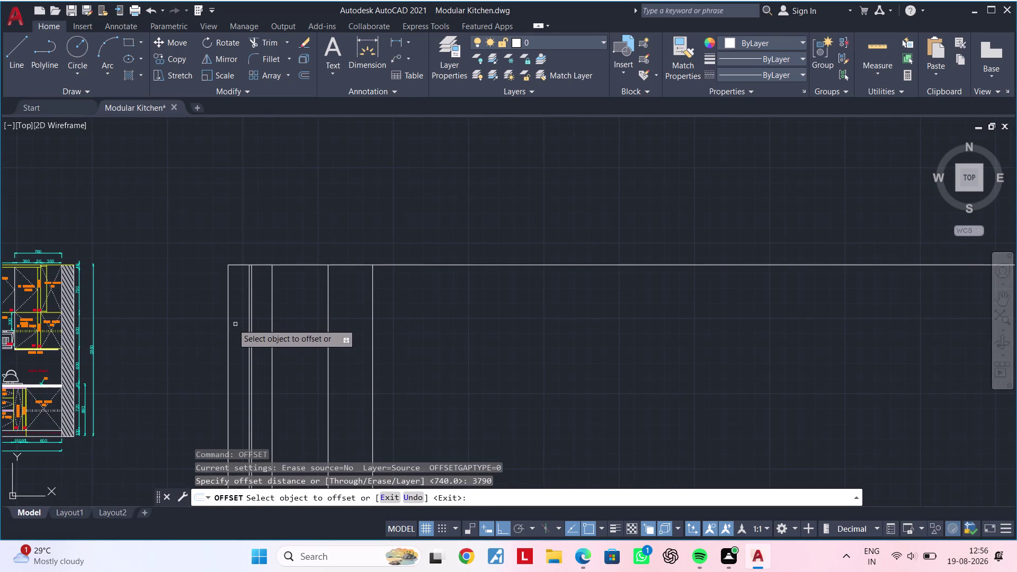
click(227, 320)
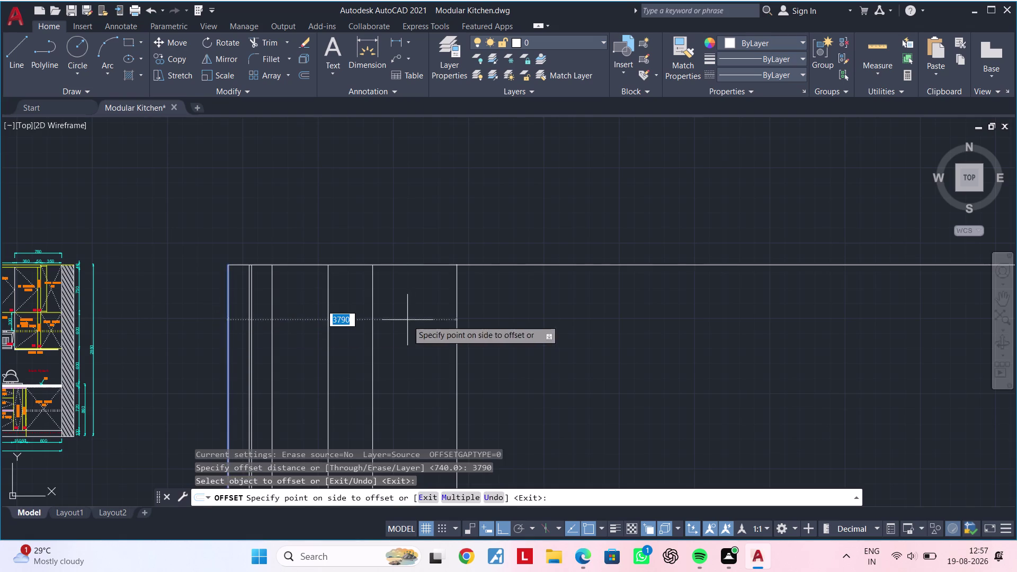
click(417, 320)
middle_drag(419, 320, 441, 270)
scroll(up, 3)
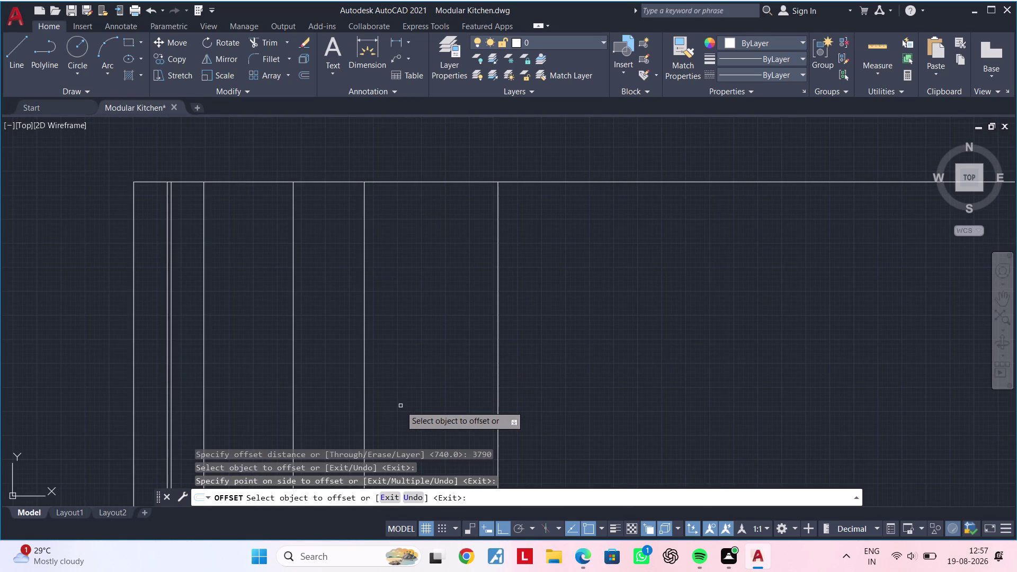
Trim the top line where it extends beyond the right edge.
key(Escape)
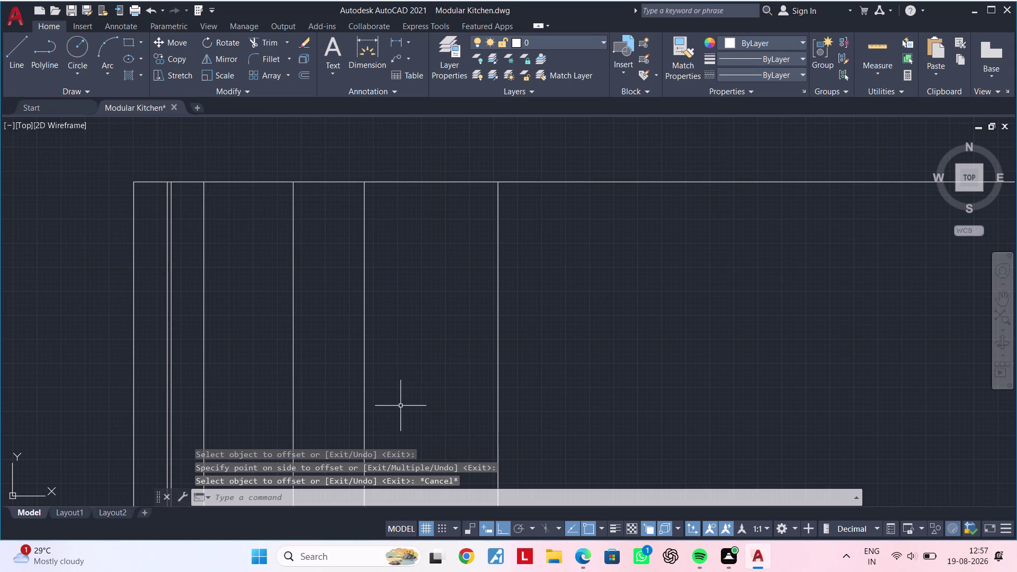
key(Escape)
key(Escape)
key(Escape)
key(Escape)
text(TR)
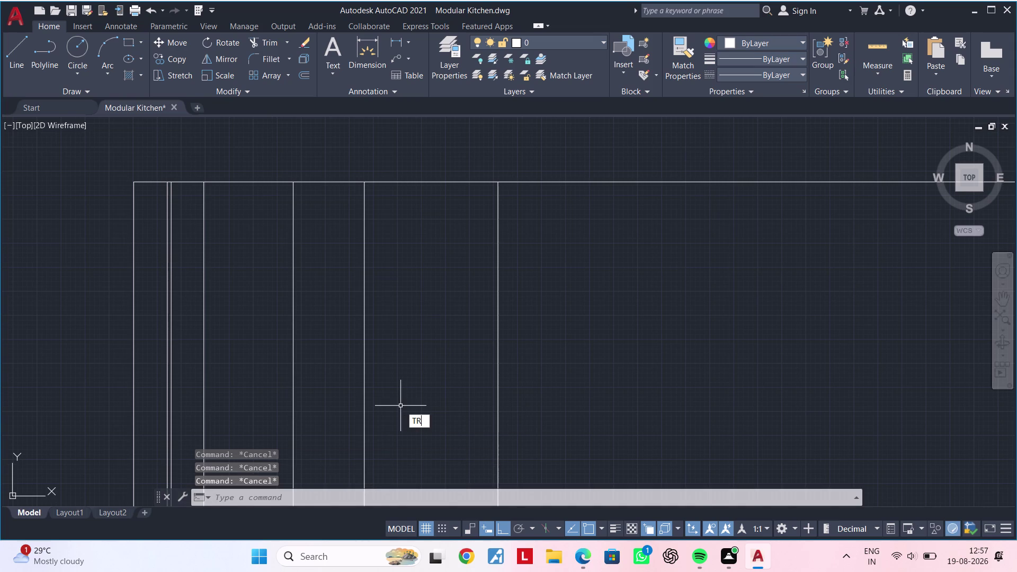
key(space)
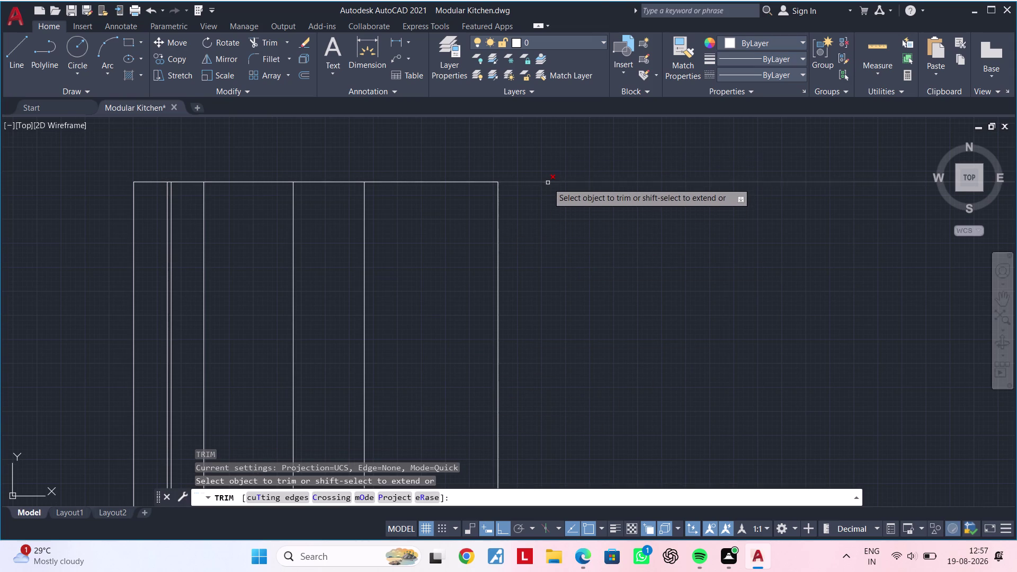
click(548, 182)
Pan along the cabinet elevation to its top-left corner and top edge.
key(Escape)
key(Escape)
key(Escape)
key(Escape)
scroll(up, 3)
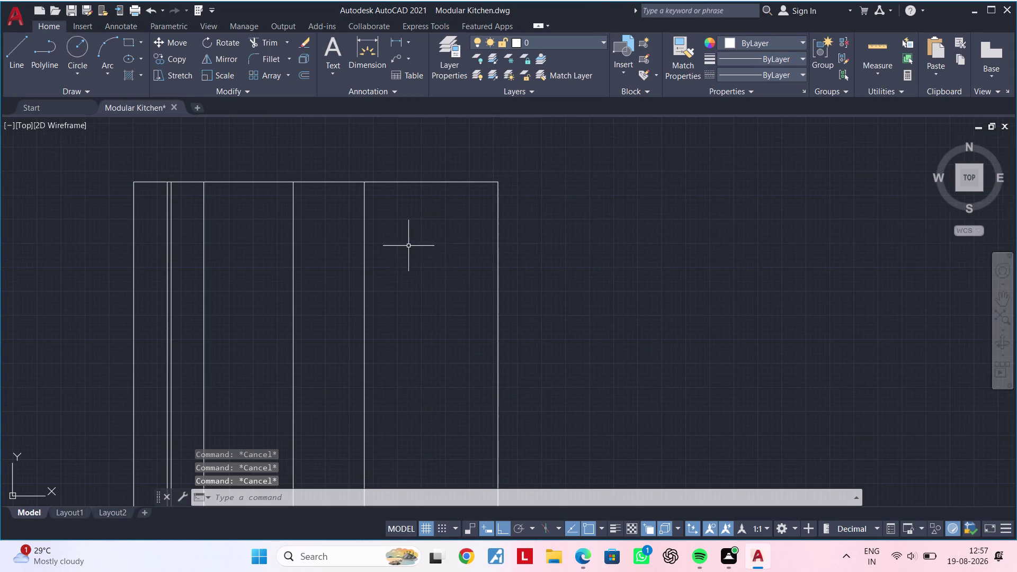
middle_drag(391, 251, 627, 266)
middle_drag(442, 252, 590, 253)
scroll(up, 3)
middle_drag(446, 252, 469, 251)
middle_drag(435, 248, 425, 352)
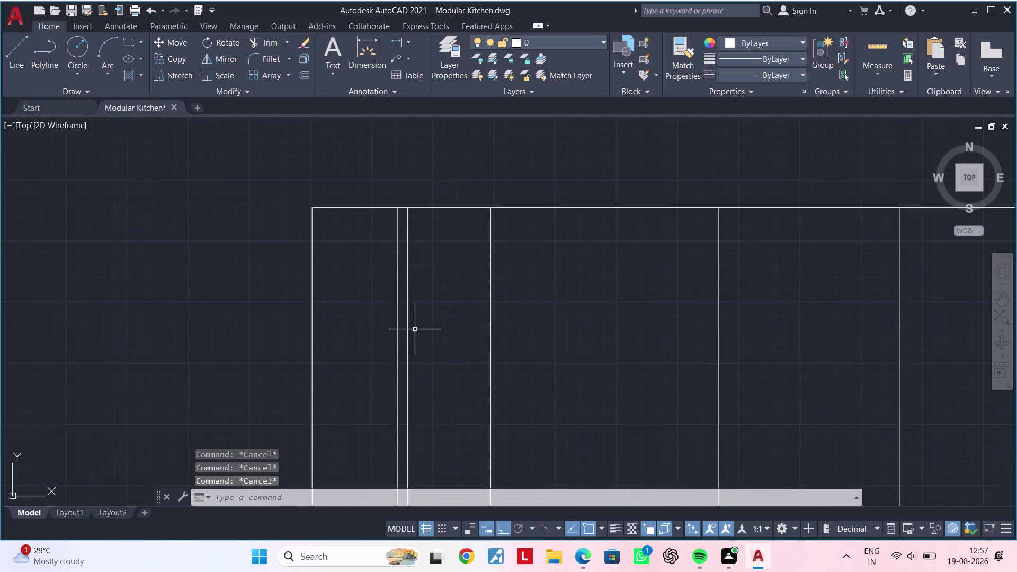
middle_drag(419, 323, 495, 305)
middle_drag(416, 277, 461, 272)
middle_drag(459, 267, 420, 308)
scroll(up, 3)
middle_drag(442, 282, 407, 323)
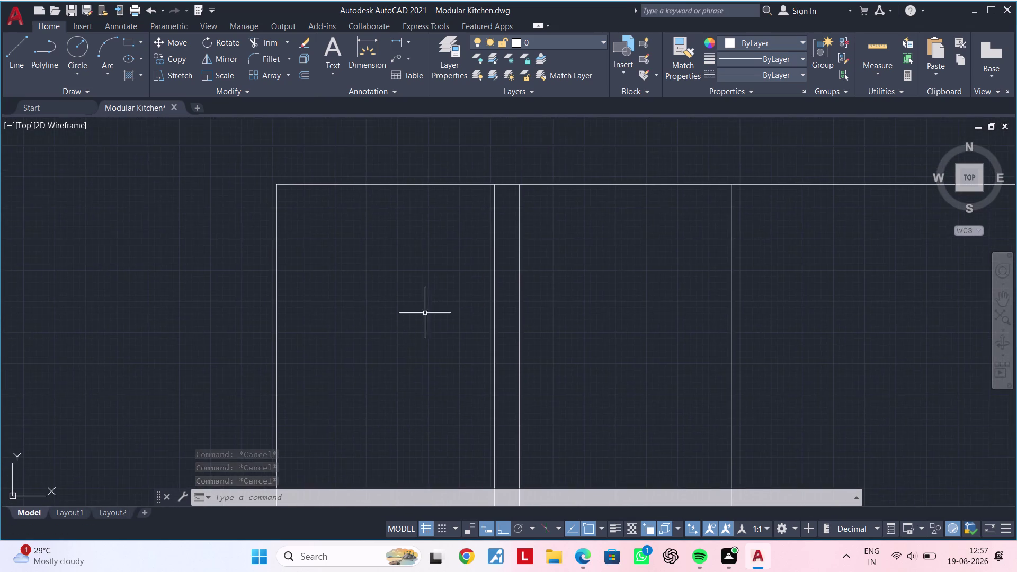
scroll(down, 3)
scroll(down, 3)
middle_drag(660, 312, 336, 295)
middle_drag(583, 289, 483, 289)
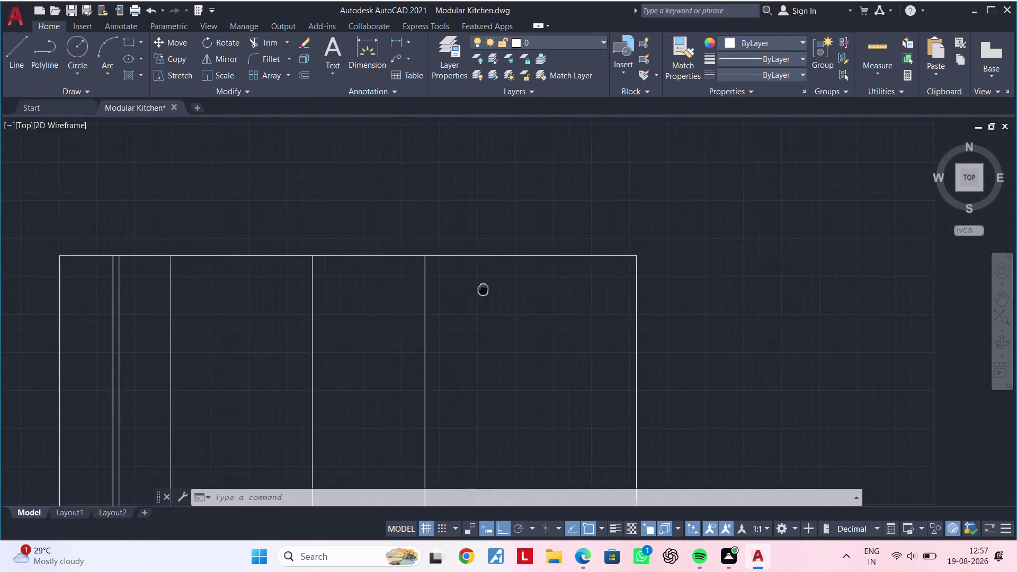
middle_drag(483, 289, 565, 267)
middle_drag(465, 273, 570, 270)
middle_drag(378, 269, 497, 264)
middle_drag(403, 265, 500, 258)
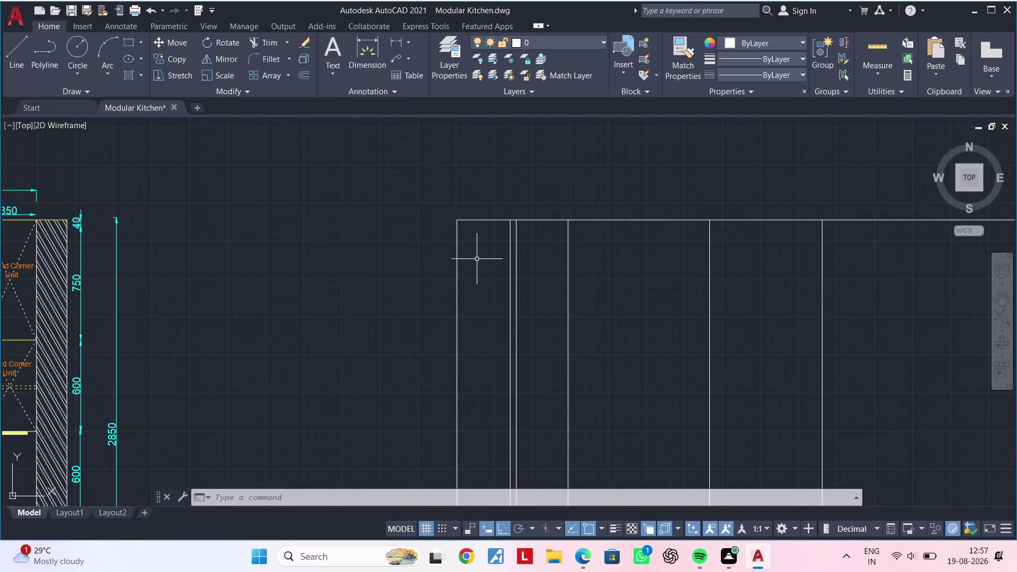
scroll(up, 3)
middle_drag(486, 249, 416, 315)
Clear active commands and start OFFSET with a distance of 40.
key(Escape)
key(Escape)
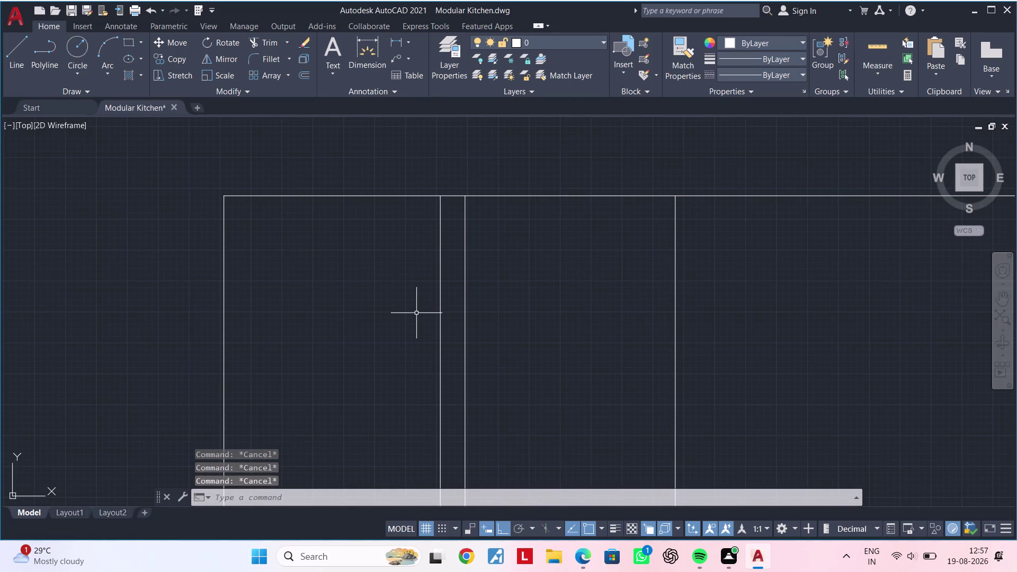
key(Escape)
key(Escape)
key(Escape)
key(Escape)
key(Escape)
key(Escape)
key(Escape)
key(Escape)
text(OF)
key(space)
text(40)
key(Return)
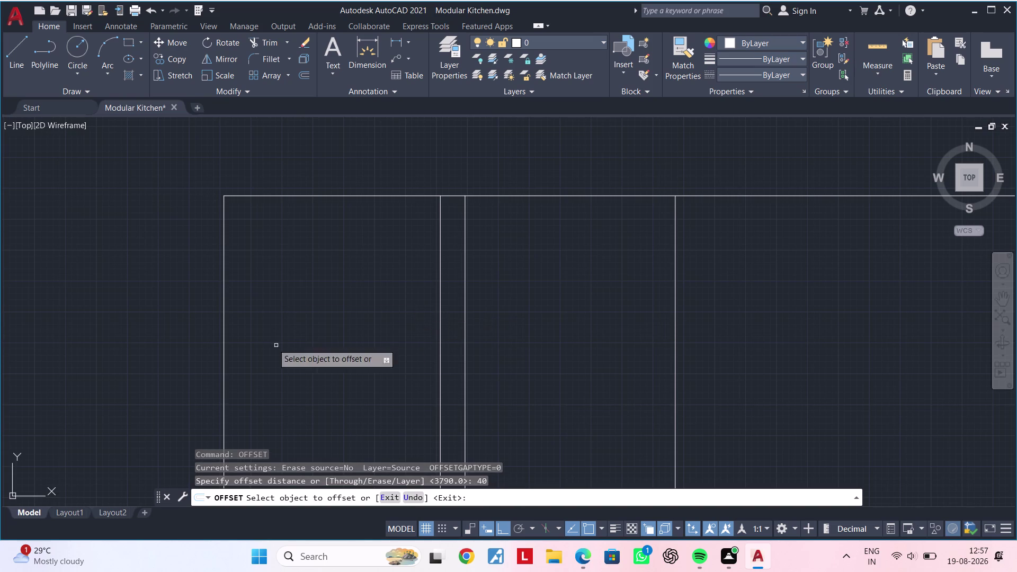
Offset the cabinet top edge to create a line 40 below it.
click(508, 193)
click(508, 195)
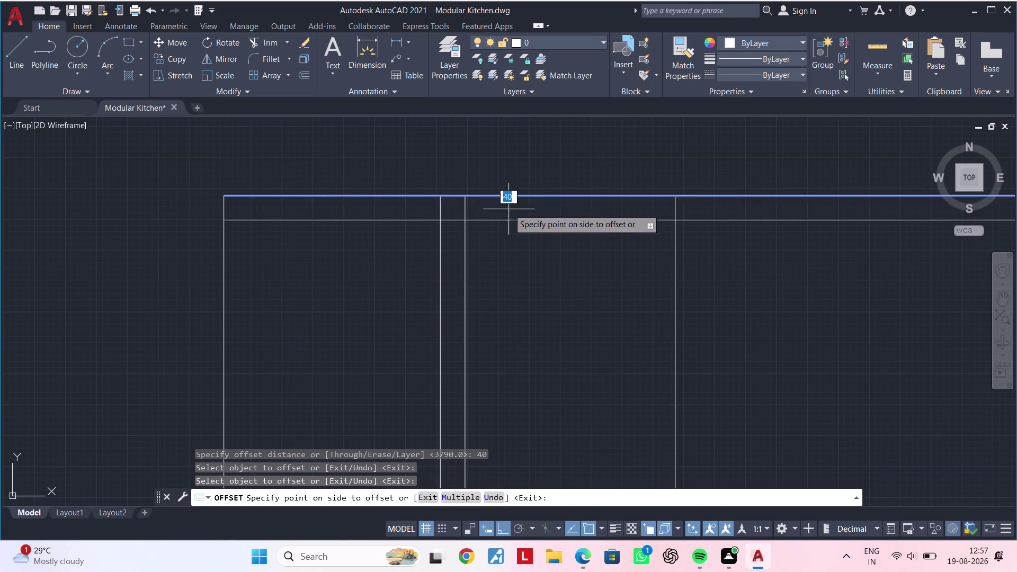
click(510, 251)
key(Escape)
key(Escape)
key(Escape)
key(Escape)
key(Escape)
key(Escape)
key(Escape)
key(Escape)
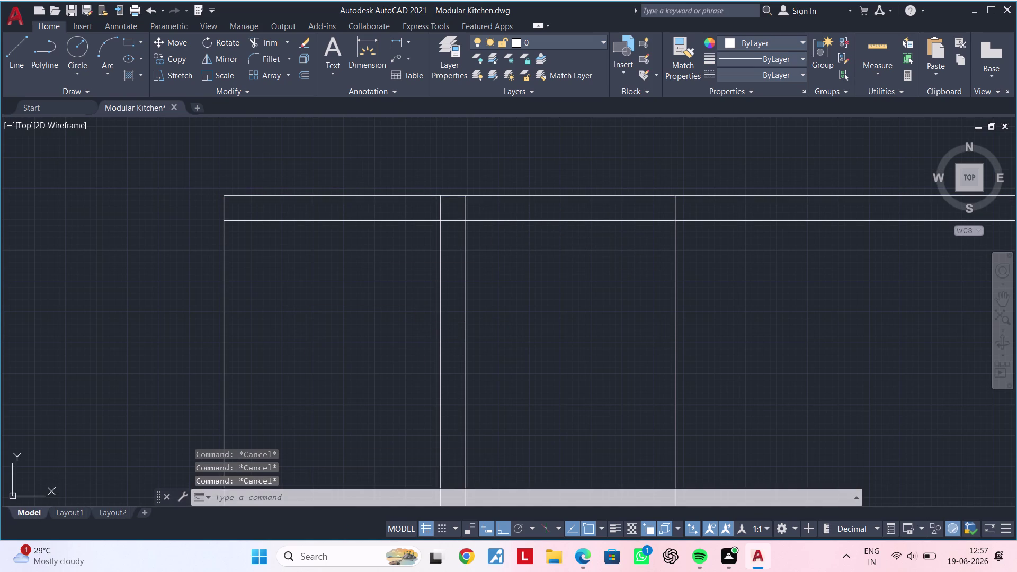
Shift the view along the top edge and cancel a brief trim attempt.
middle_drag(492, 278, 427, 288)
key(Escape)
key(Escape)
key(t)
text(R)
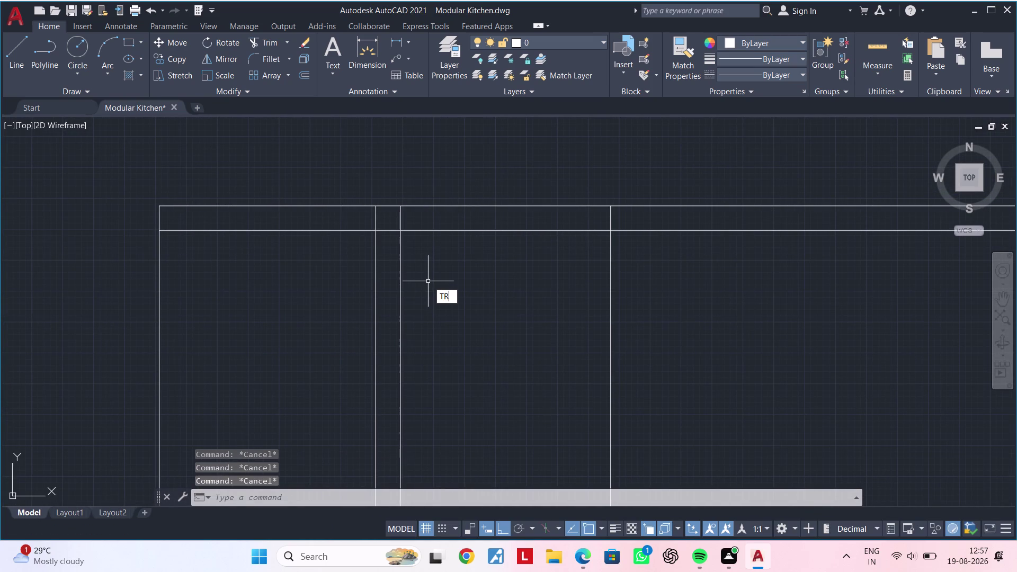
key(space)
text(V)
key(Escape)
key(Escape)
key(Escape)
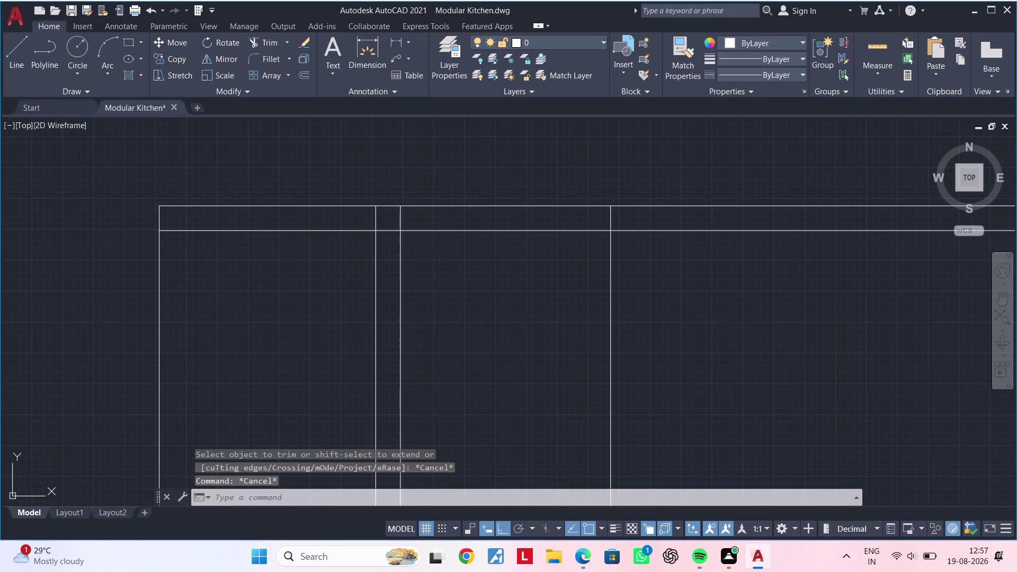
key(Escape)
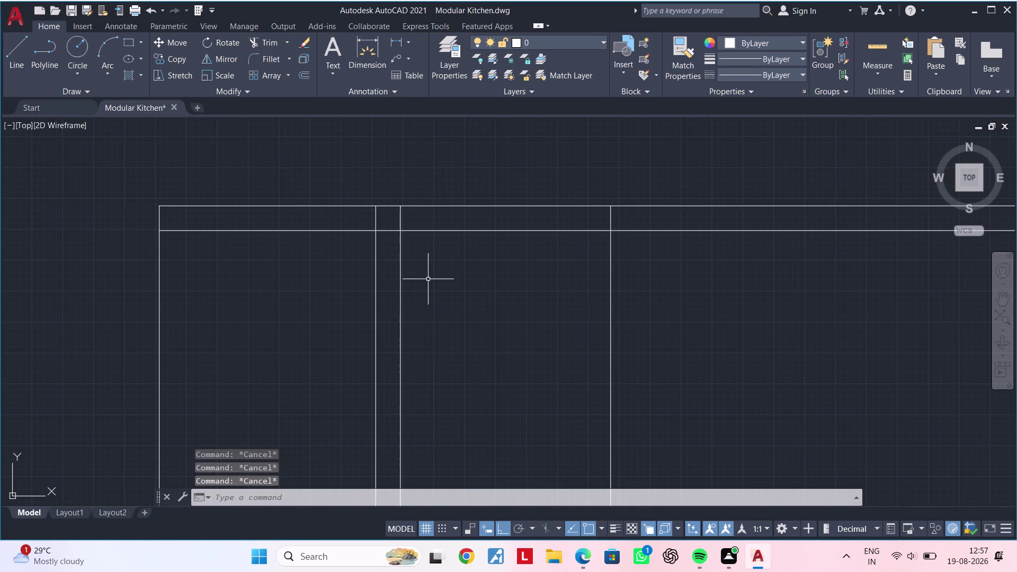
key(Escape)
key(Escape)
key(Escape)
Offset the vertical divider line by 10 to one side.
text(OF)
key(space)
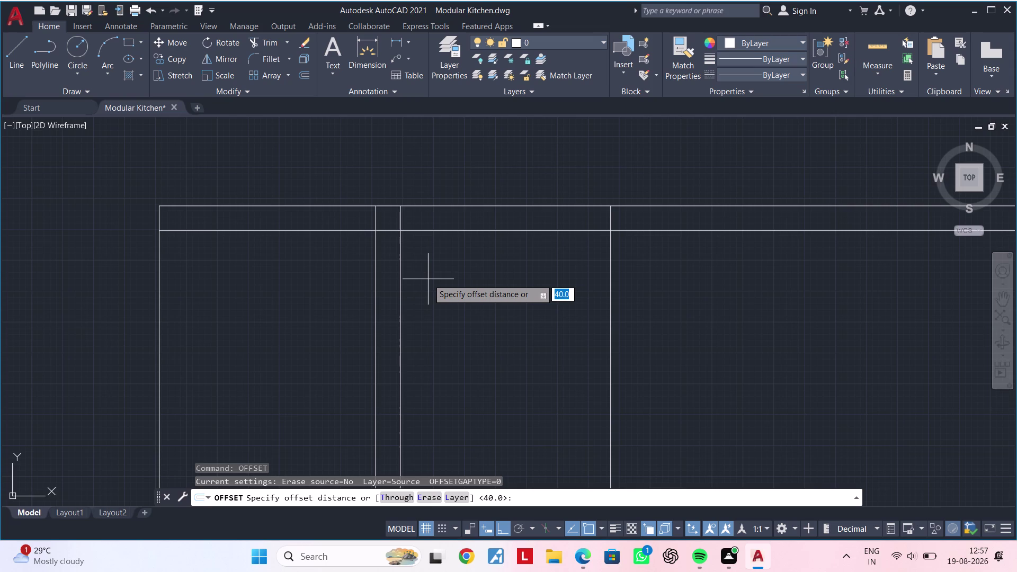
text(10)
key(Return)
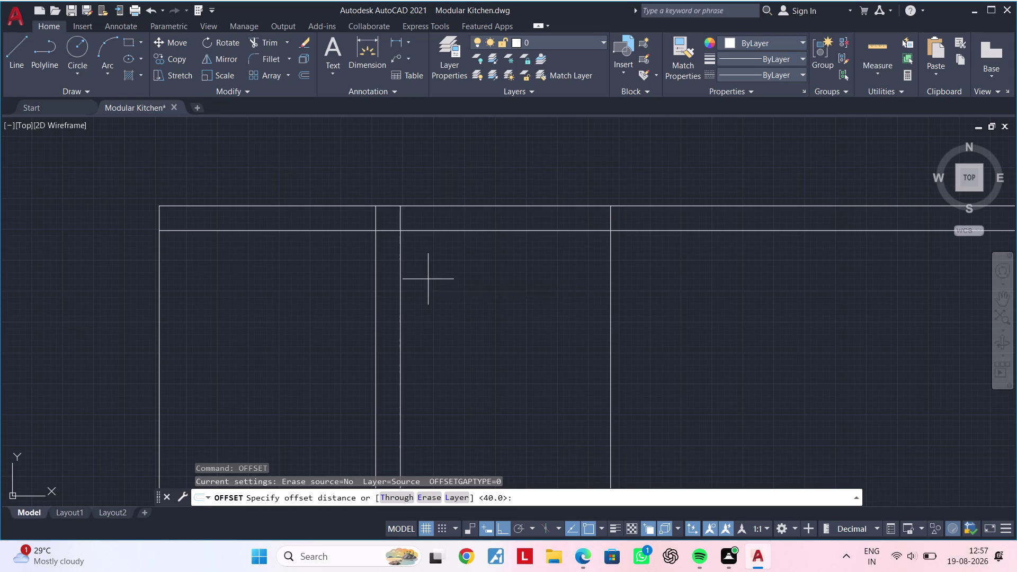
click(374, 262)
click(315, 261)
key(Escape)
key(Escape)
Trim the new divider line's end between the top lines.
text(TR)
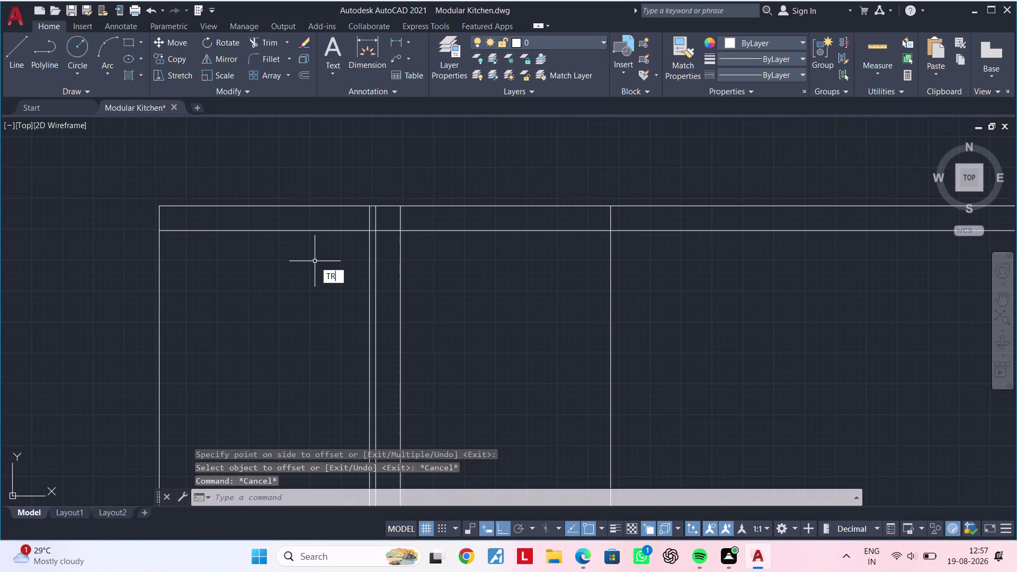
key(space)
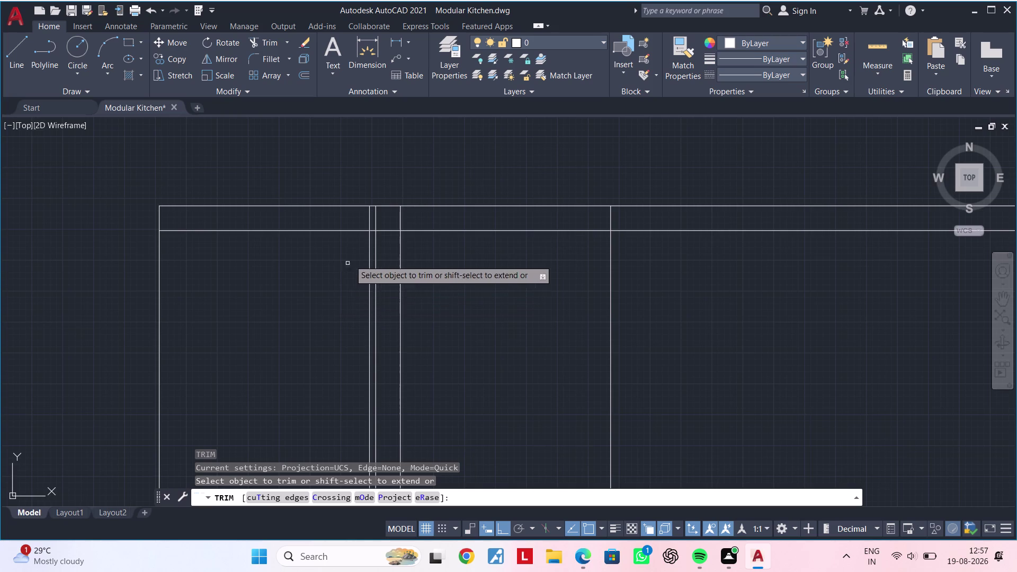
scroll(up, 3)
click(374, 219)
scroll(down, 3)
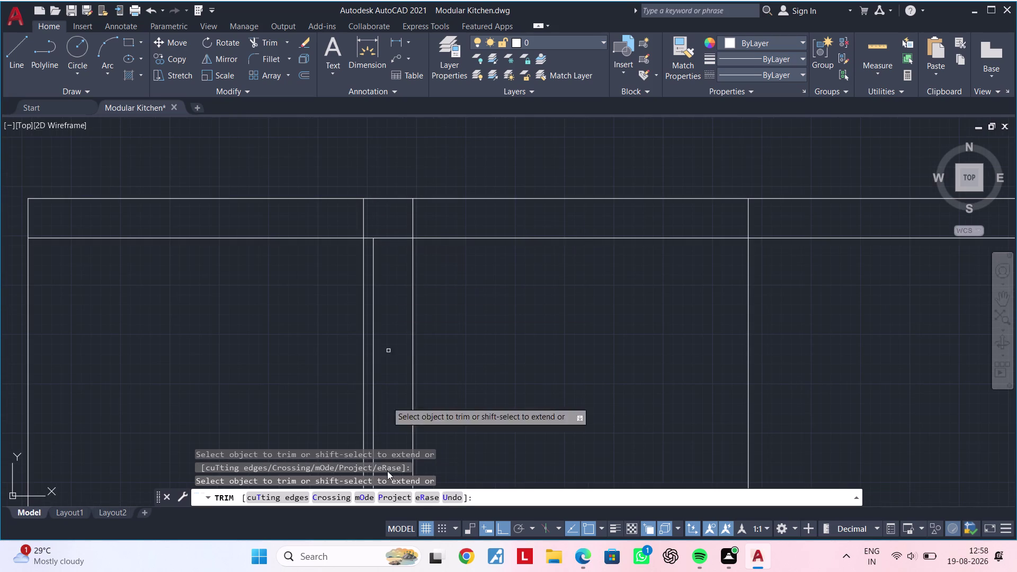
scroll(down, 3)
scroll(down, 3)
middle_drag(343, 342, 439, 242)
middle_drag(434, 276, 456, 266)
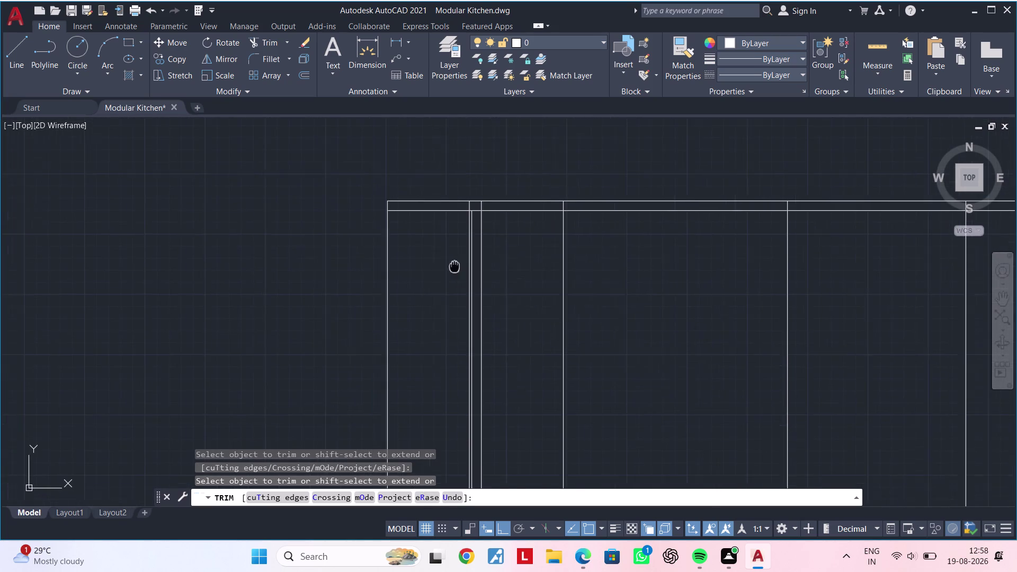
middle_drag(456, 266, 463, 266)
key(Escape)
key(Escape)
key(Escape)
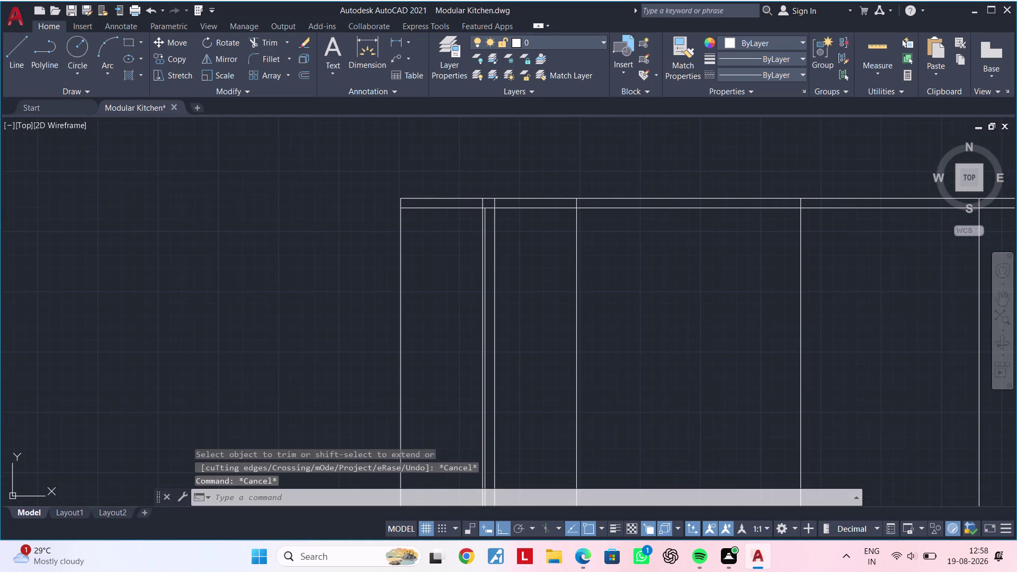
key(Escape)
key(Escape)
key(Escape)
key(Escape)
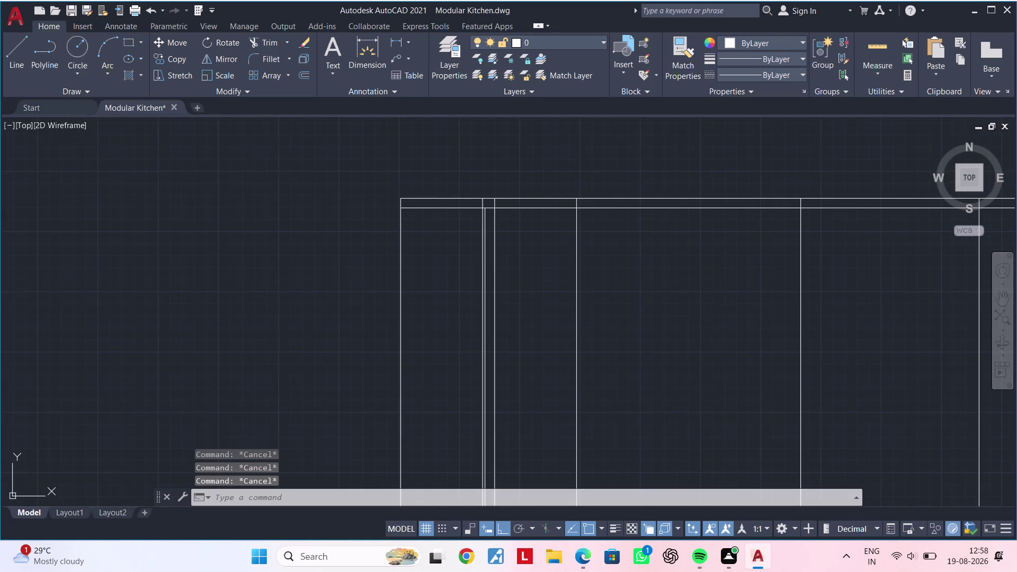
Offset the line 40 below the top by 750 further down.
text(OF 75)
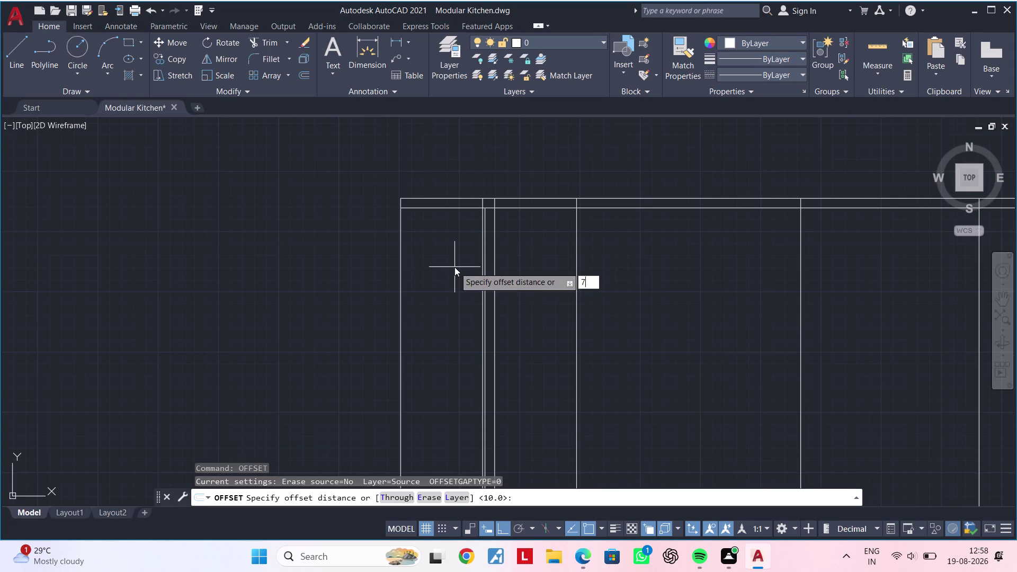
text(0)
key(Return)
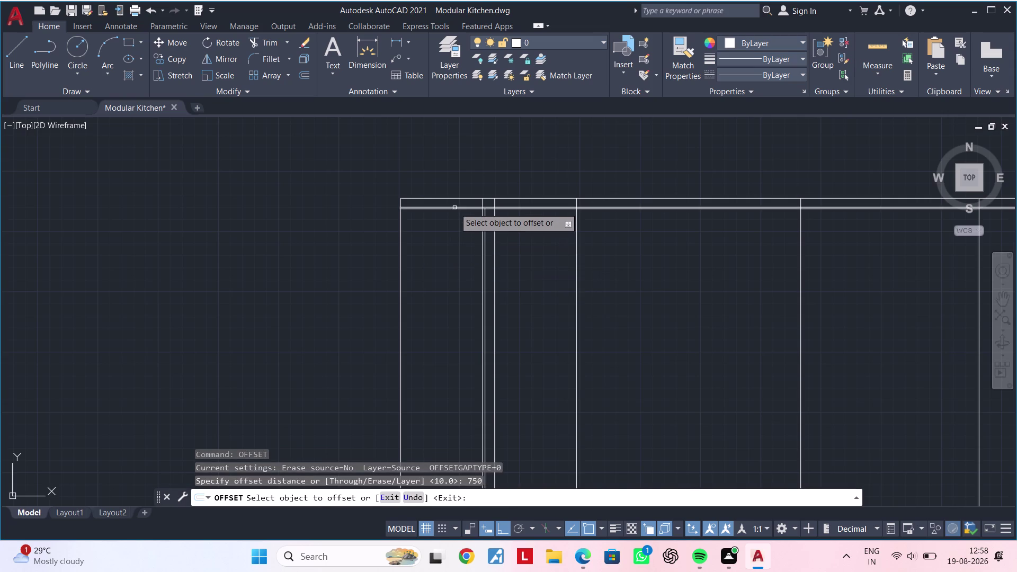
click(454, 207)
click(460, 299)
middle_drag(456, 303, 446, 276)
key(Escape)
key(Escape)
key(Escape)
key(Escape)
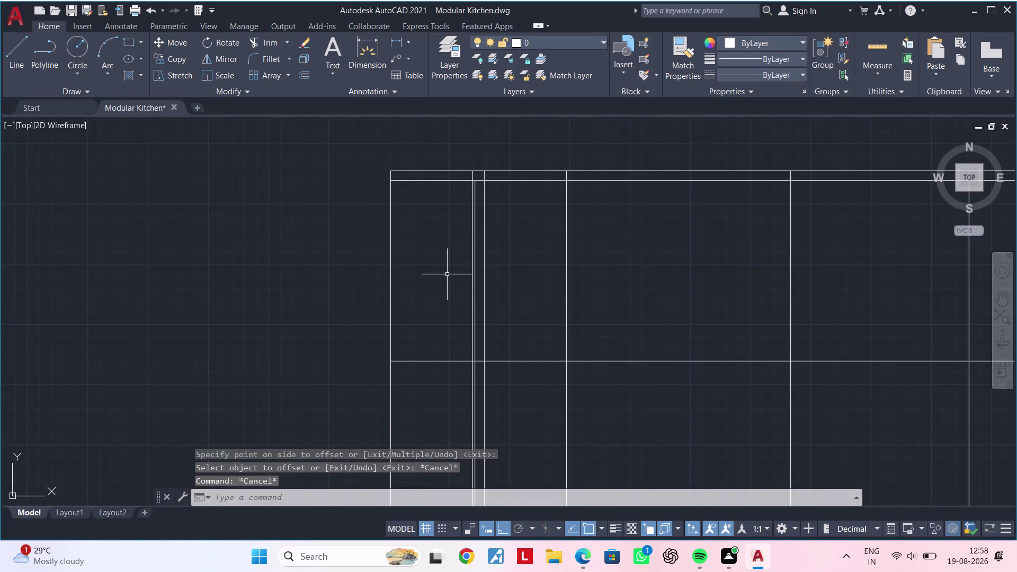
key(Escape)
key(Escape)
key(Escape)
key(Escape)
key(Escape)
key(Escape)
key(Escape)
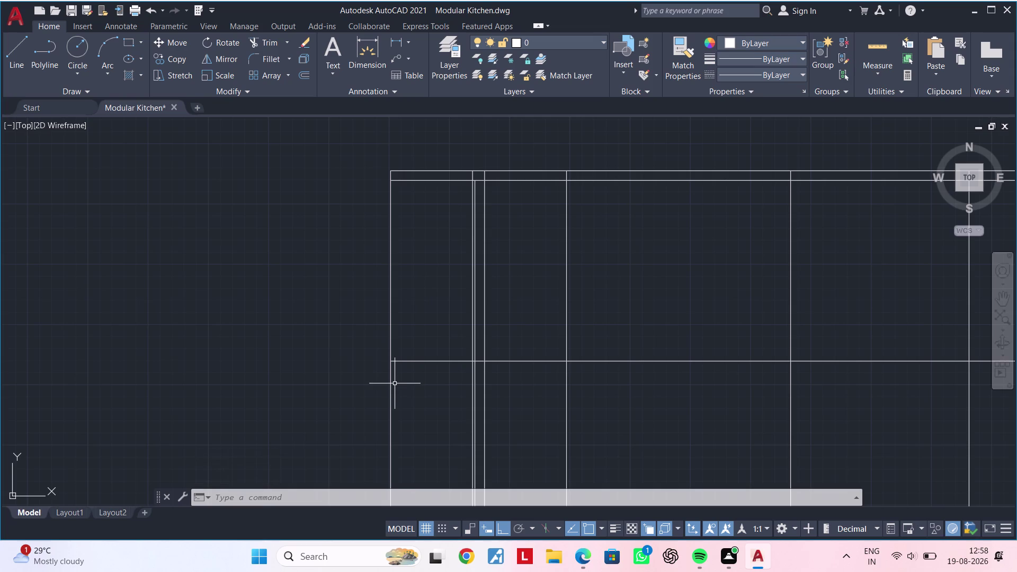
Clear active commands and pan down to the 750 offset line.
key(Escape)
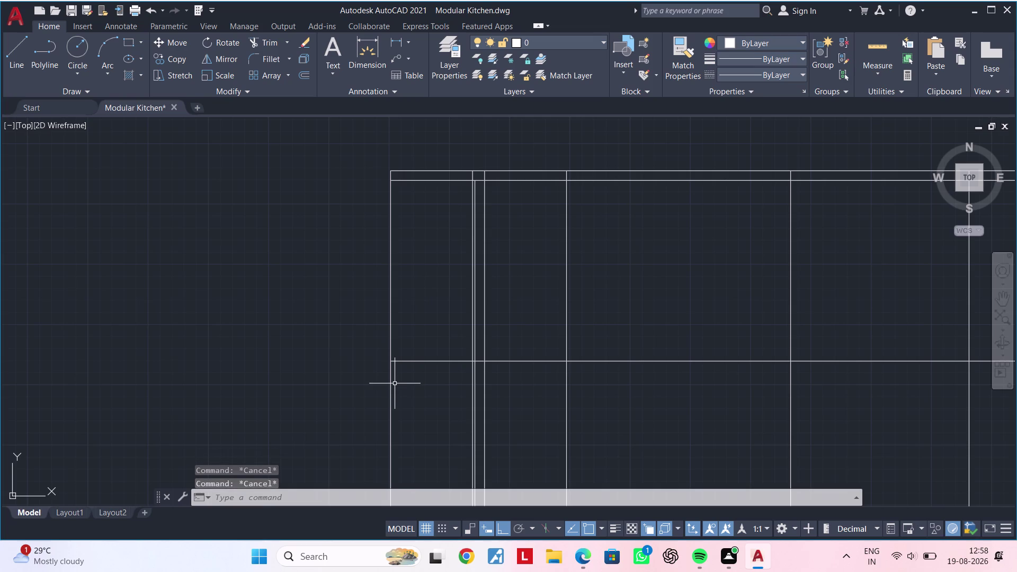
key(Escape)
key(Escape)
scroll(up, 3)
middle_drag(441, 343, 424, 275)
key(Escape)
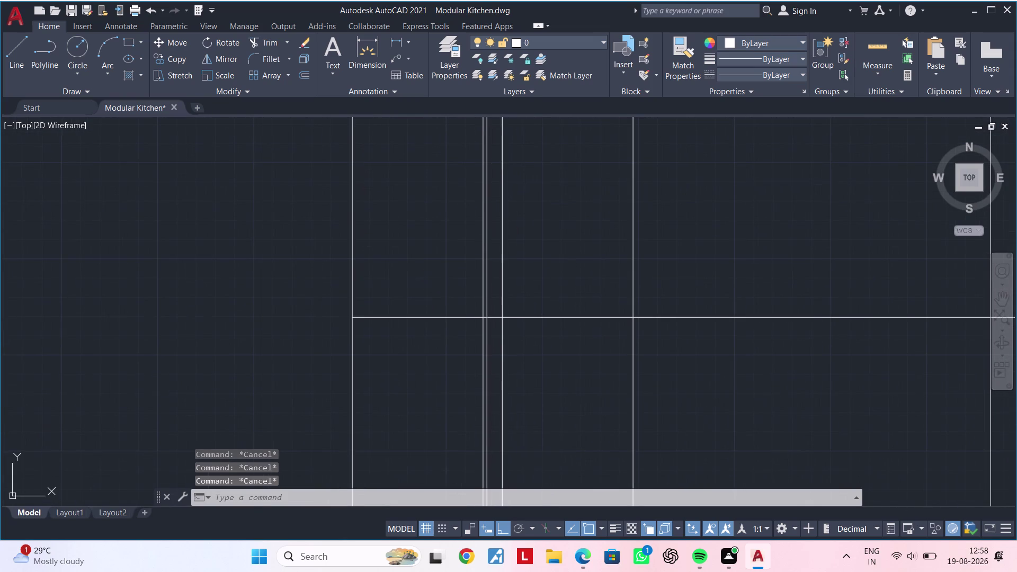
key(Escape)
key(Escape)
key(Escape)
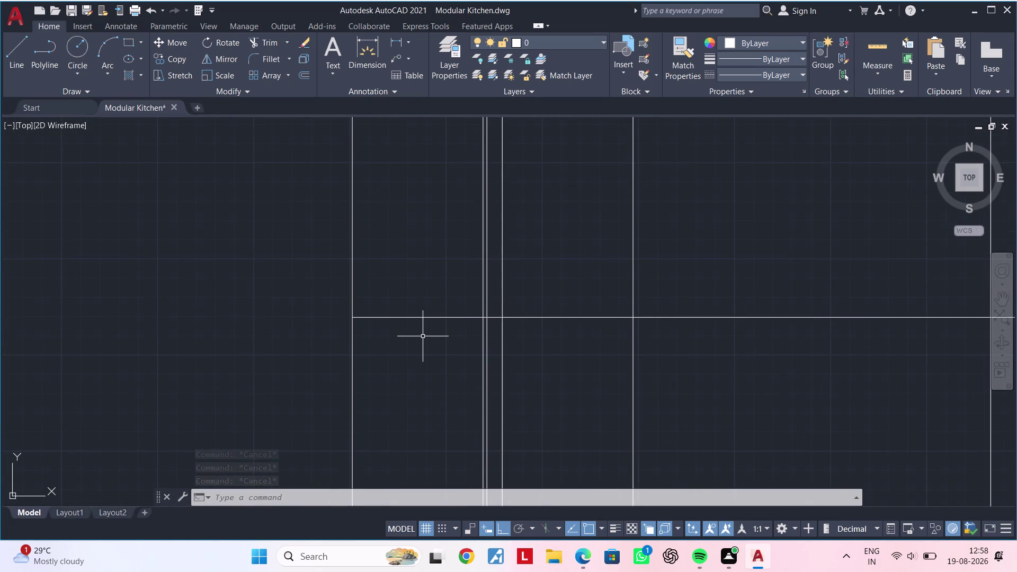
scroll(down, 3)
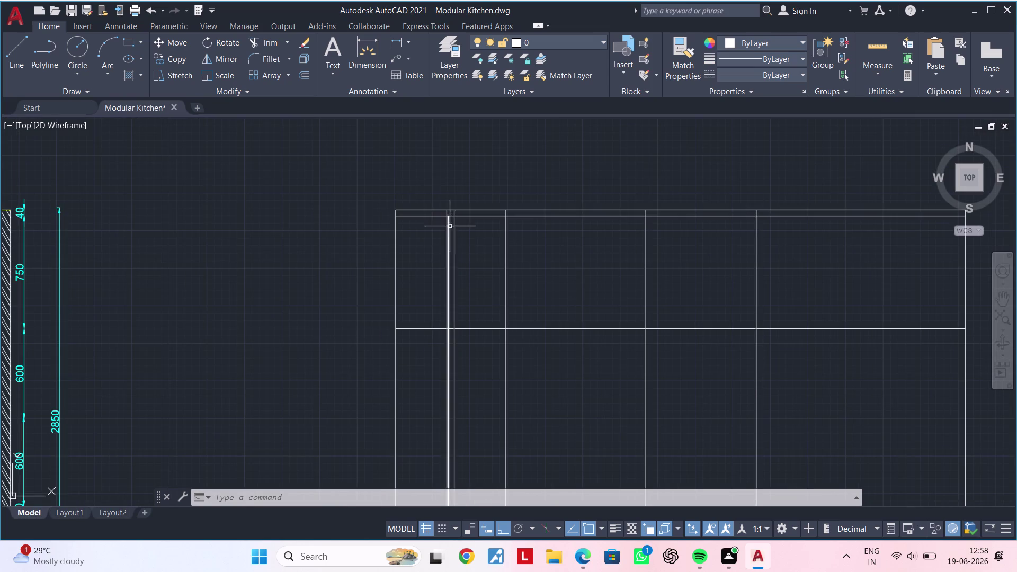
scroll(up, 3)
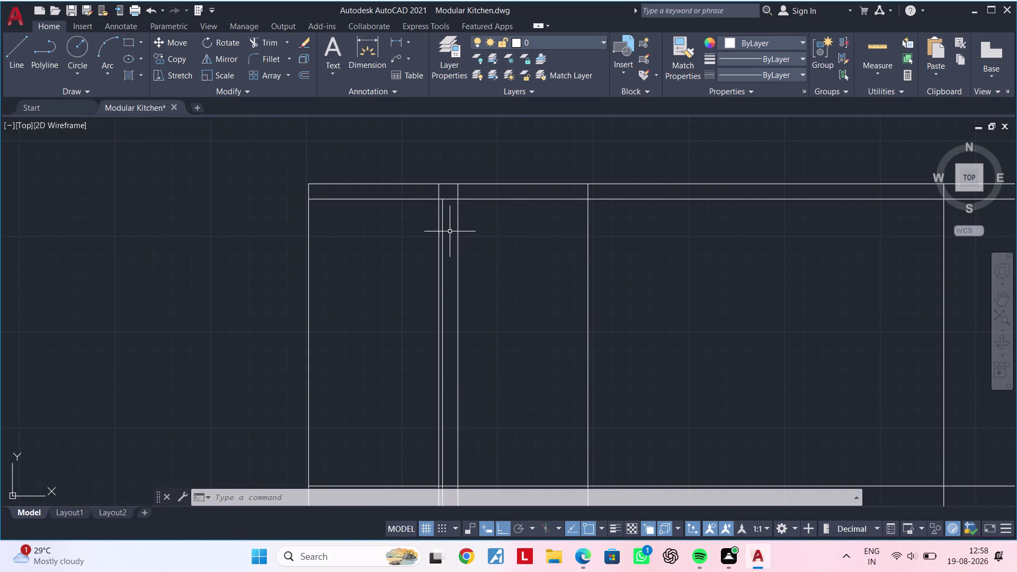
middle_drag(449, 272, 449, 265)
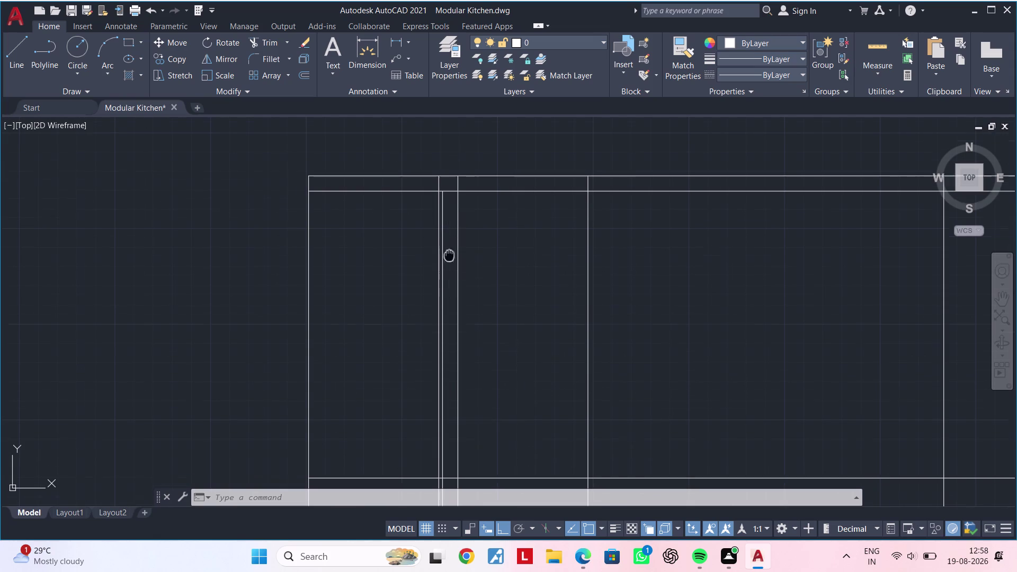
middle_drag(449, 264, 466, 123)
middle_drag(478, 305, 478, 254)
scroll(up, 3)
middle_drag(457, 294, 470, 335)
key(Escape)
key(Escape)
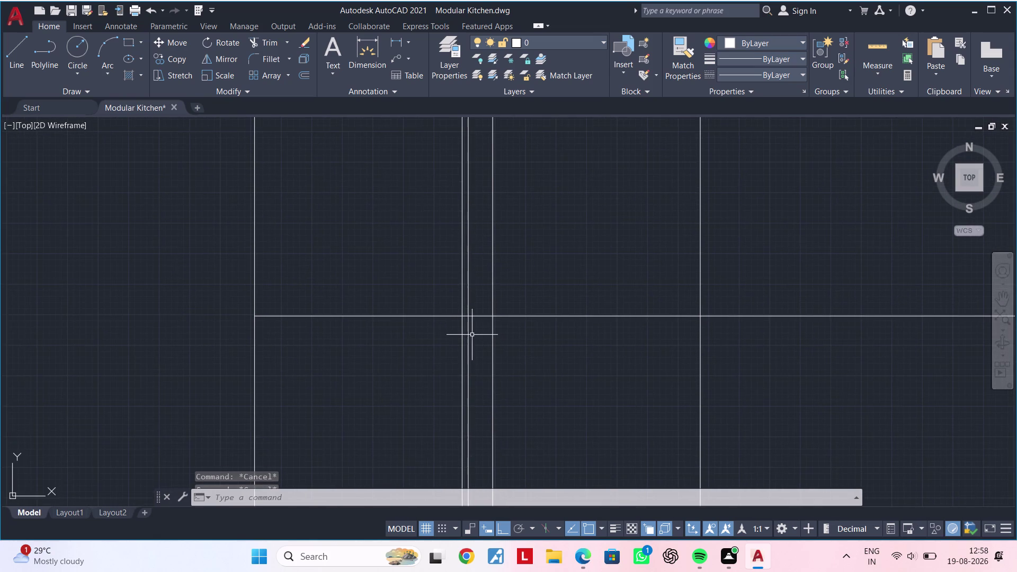
Trim the thin divider below the horizontal line, then undo that trim.
key(t)
key(r)
key(space)
click(466, 327)
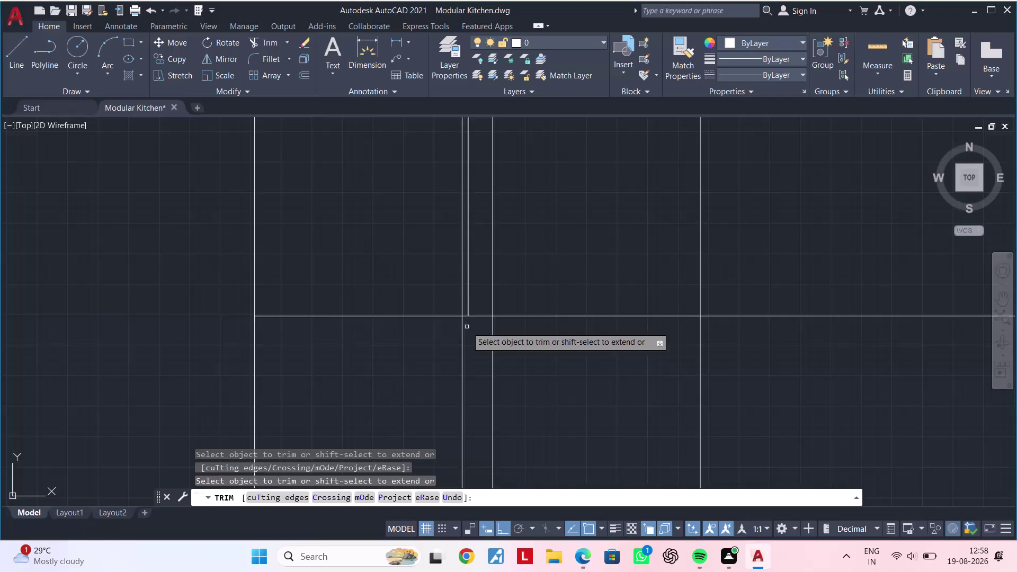
scroll(down, 3)
middle_drag(422, 346, 491, 349)
middle_drag(493, 289, 496, 376)
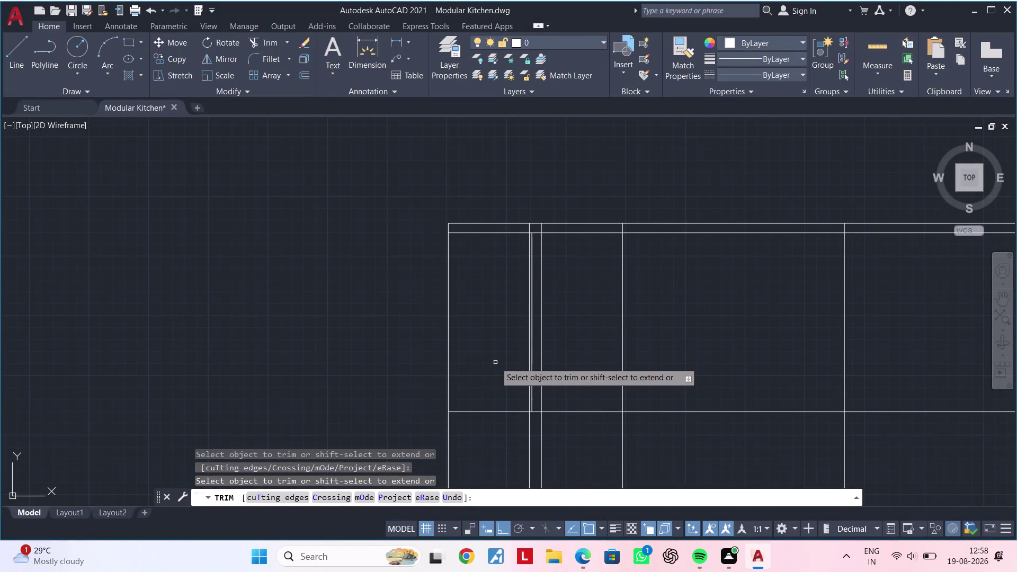
scroll(up, 3)
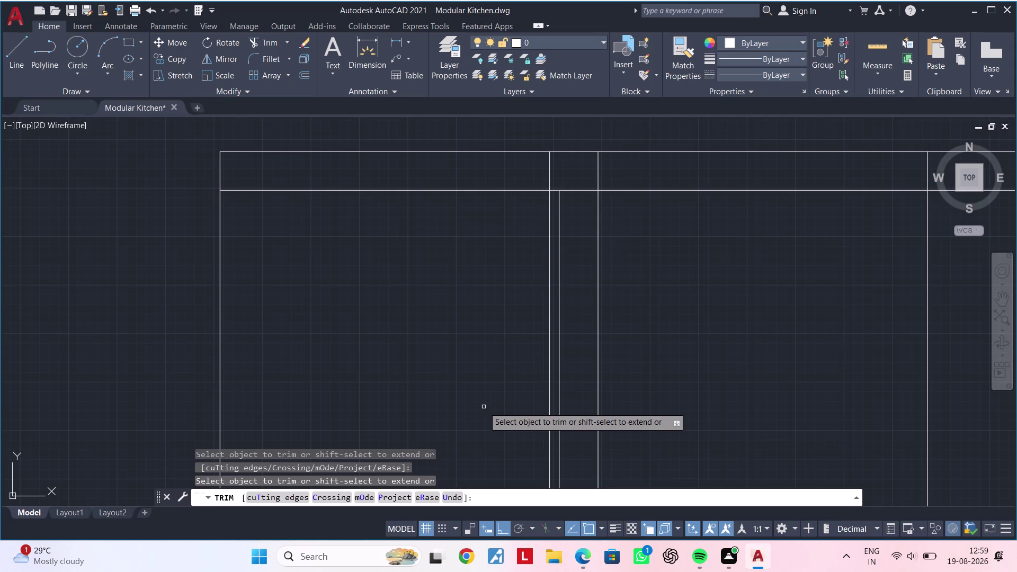
scroll(down, 3)
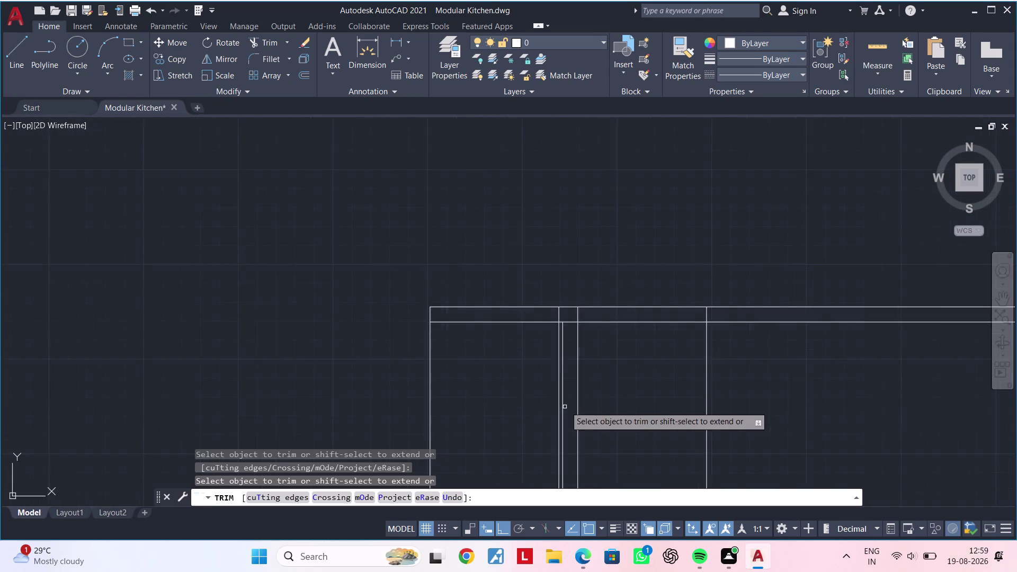
middle_drag(566, 401, 524, 49)
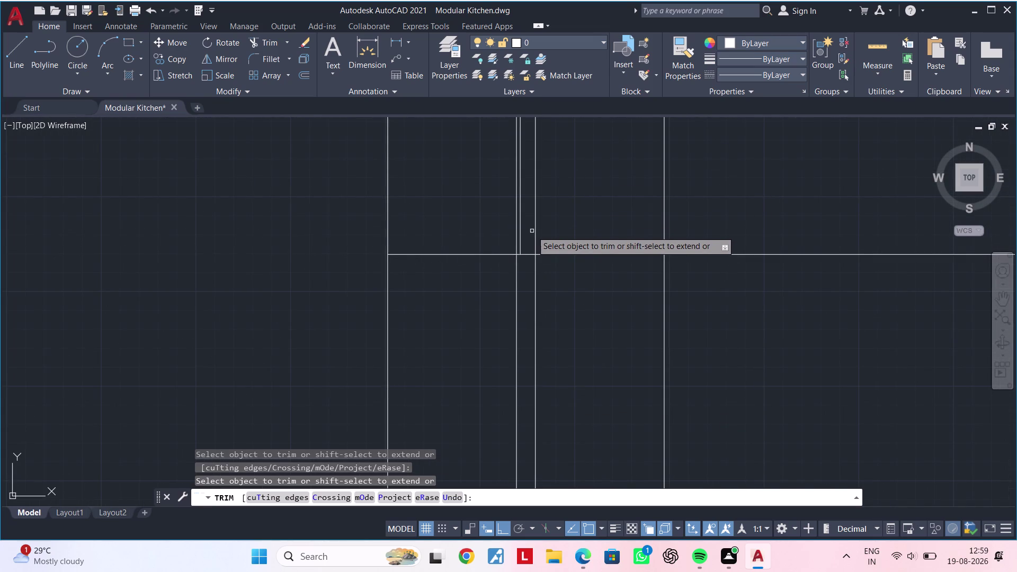
key(Escape)
key(Escape)
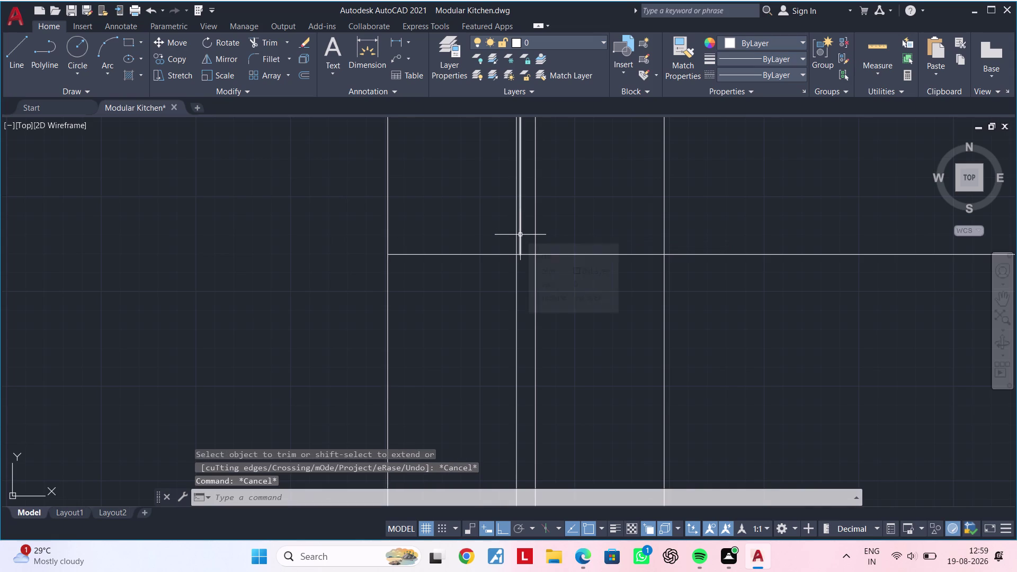
key(ctrl+z)
Recenter the view on the top shutter and start a new OFFSET command.
scroll(down, 3)
middle_drag(454, 262, 465, 351)
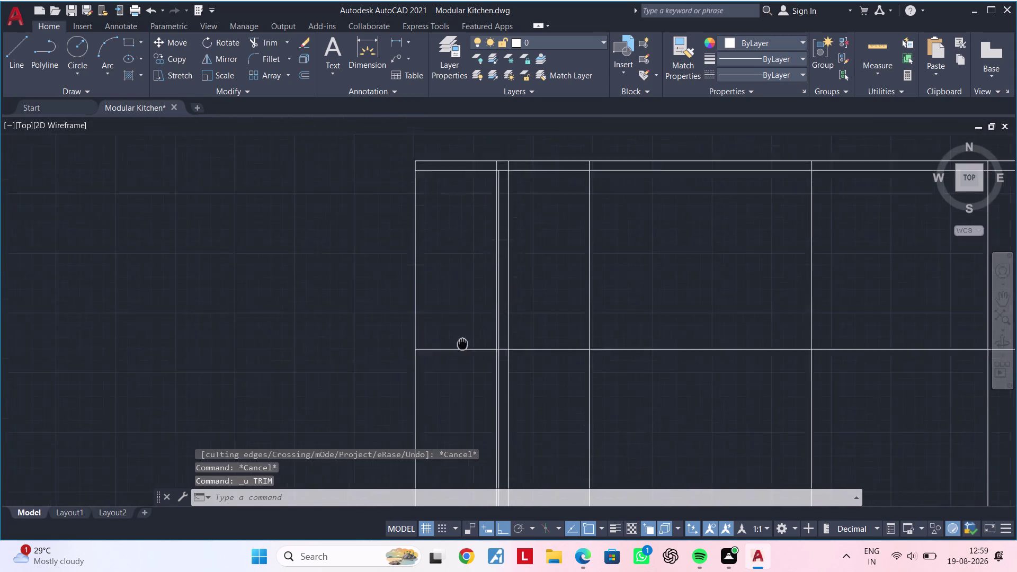
middle_drag(465, 351, 466, 361)
middle_drag(499, 260, 527, 254)
scroll(up, 3)
middle_drag(491, 234, 540, 296)
key(Escape)
key(Escape)
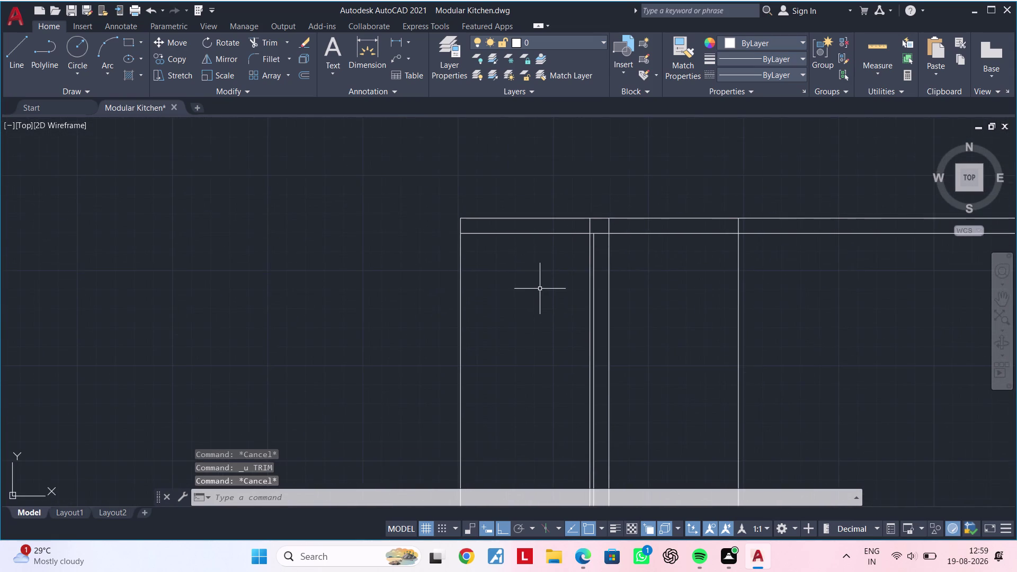
middle_drag(540, 289, 511, 263)
key(Escape)
middle_drag(504, 268, 485, 236)
key(Escape)
key(Escape)
key(Escape)
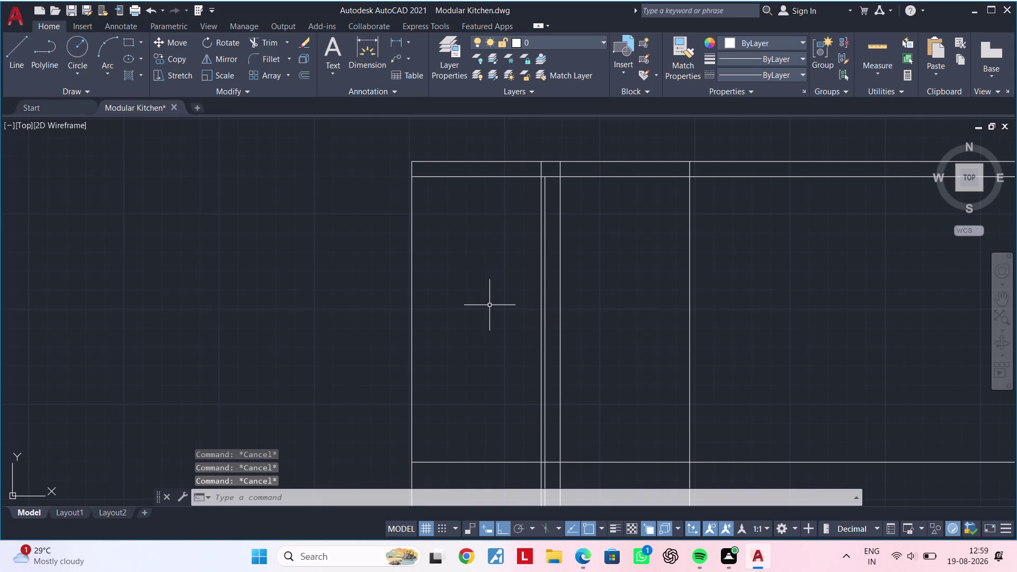
text(OF)
key(space)
Offset the shutter divider line 100 units to the left.
text(10)
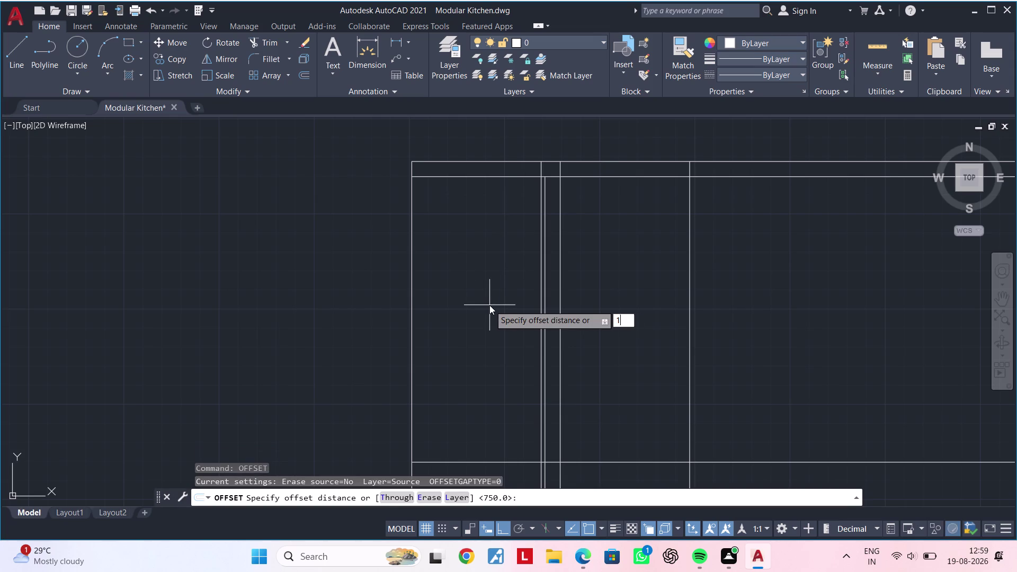
text(0)
key(Return)
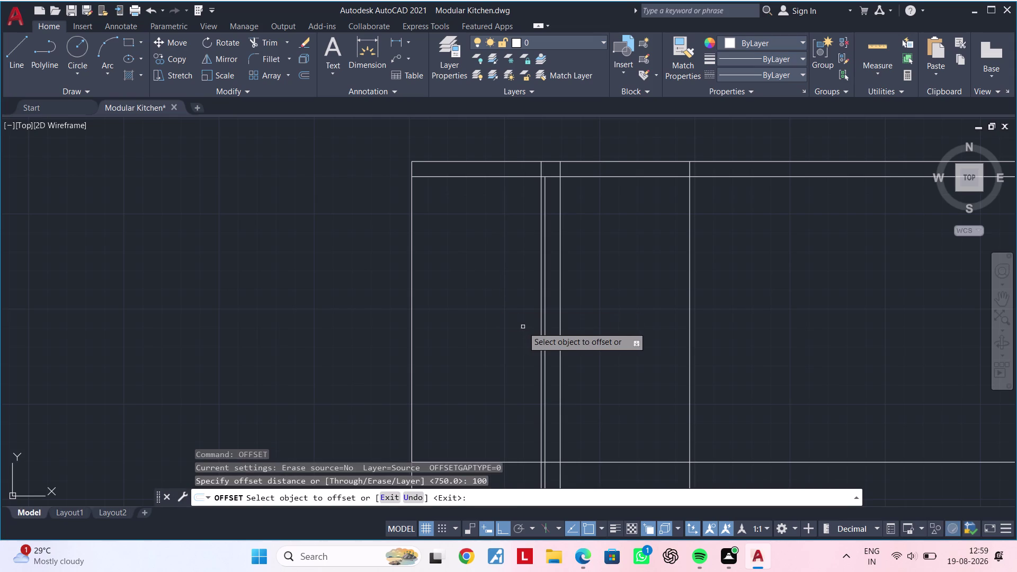
click(541, 286)
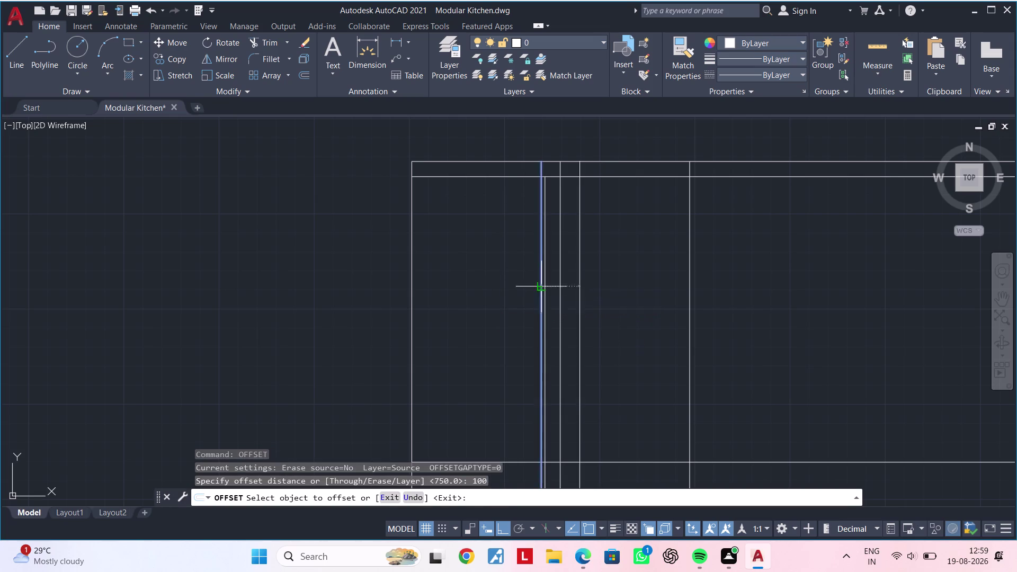
click(469, 286)
middle_drag(475, 275, 480, 242)
key(Escape)
key(Escape)
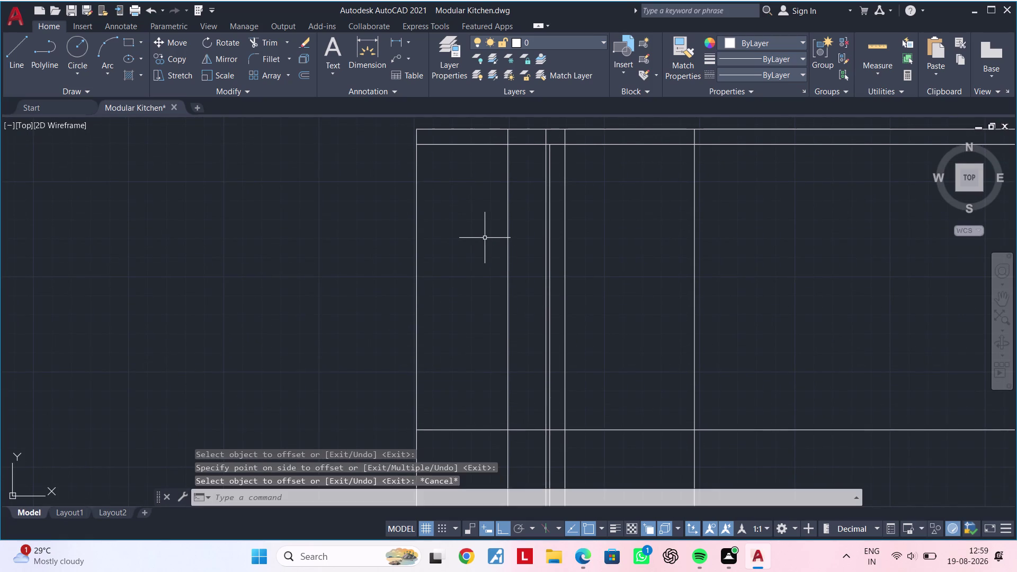
Trim the new offset line's top end at the top rail.
text(TR)
key(space)
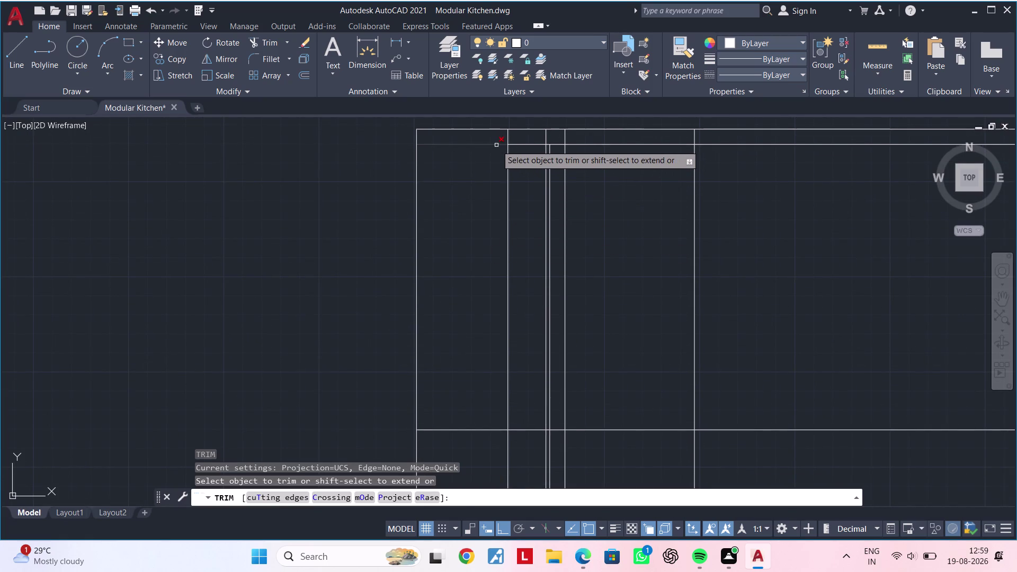
click(497, 145)
scroll(down, 3)
middle_drag(482, 203, 493, 159)
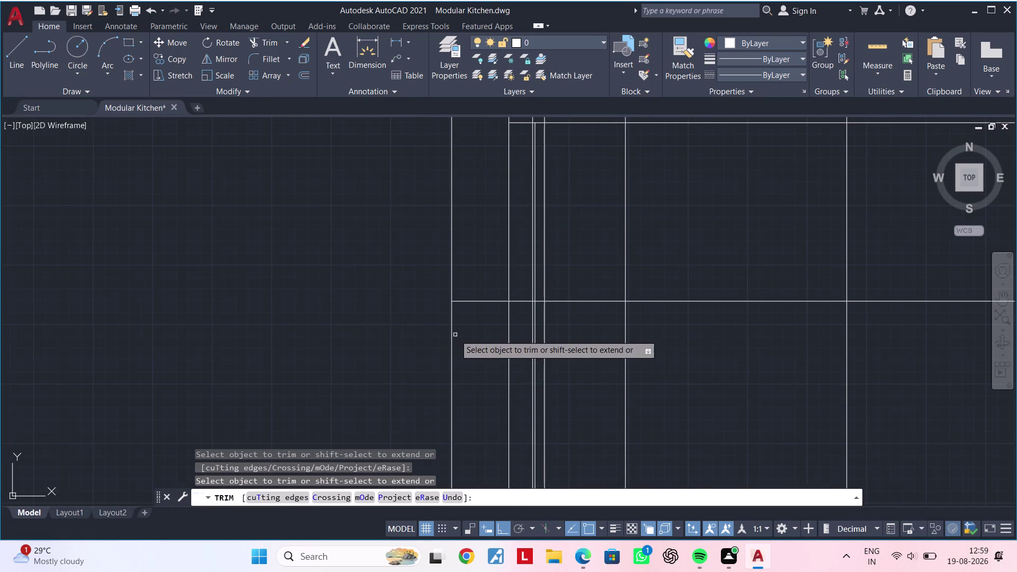
scroll(up, 3)
scroll(up, 3)
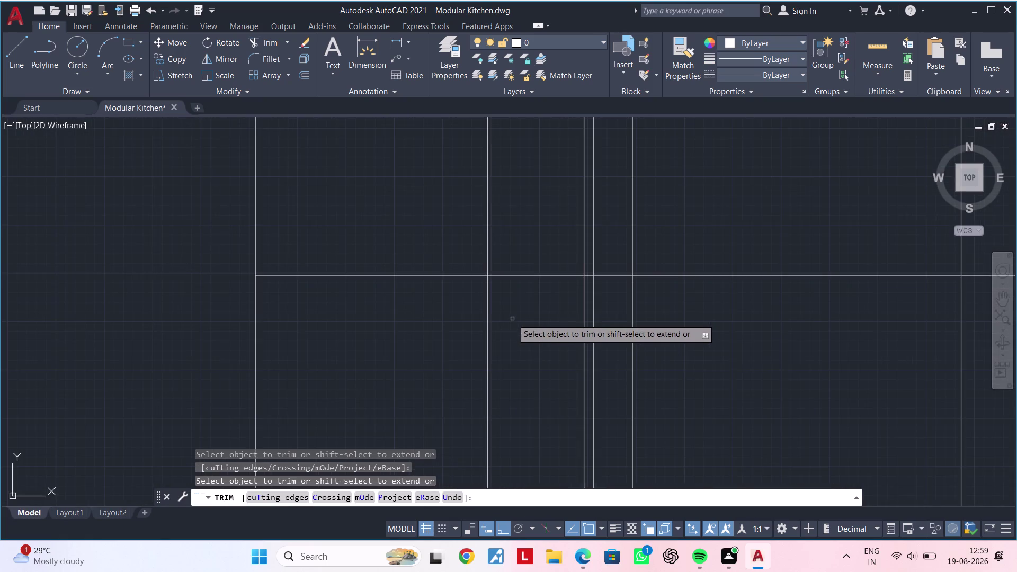
key(Escape)
middle_drag(512, 318, 502, 343)
key(Escape)
key(Escape)
Draw a short horizontal line from the offset line to the divider near the base.
text(L)
key(space)
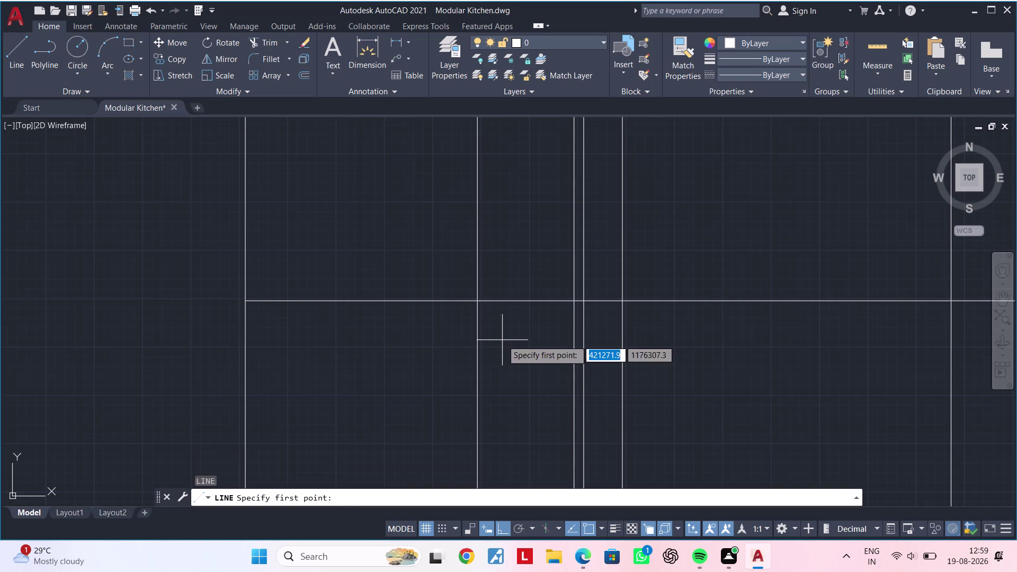
click(479, 279)
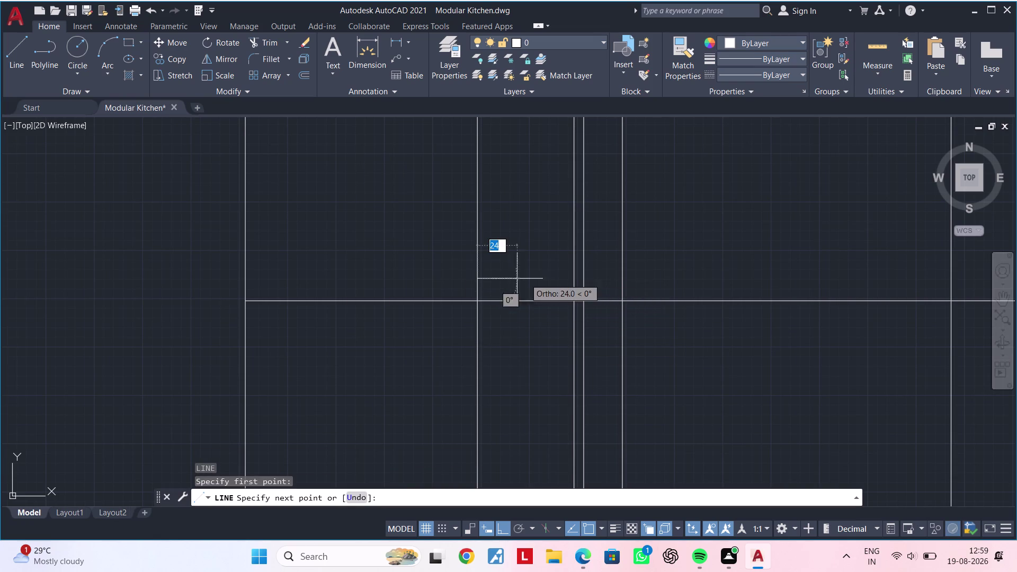
click(574, 277)
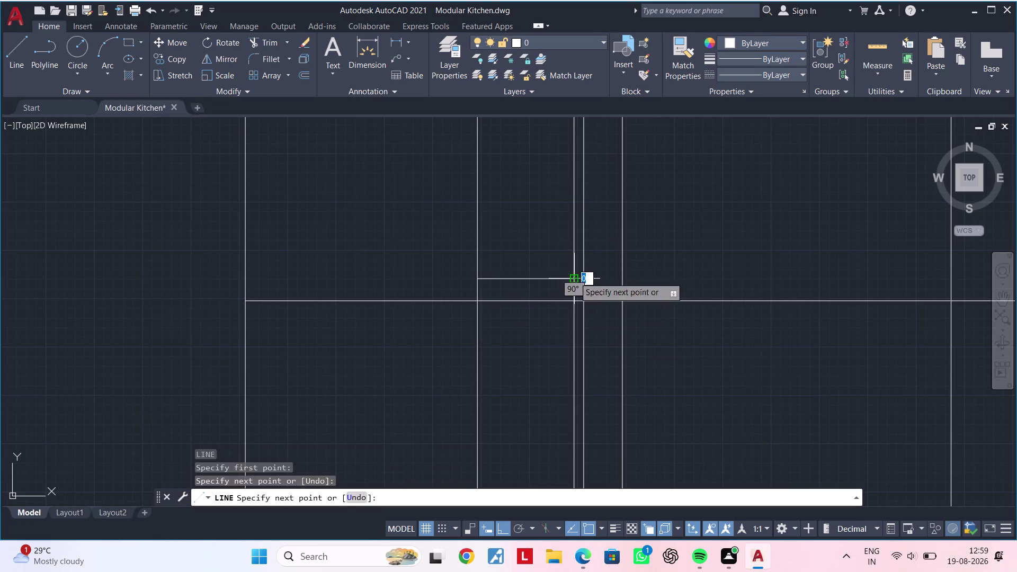
key(Escape)
key(Escape)
key(Escape)
Trim the offset line below the short horizontal, leaving a narrow closed strip.
text(TR)
key(space)
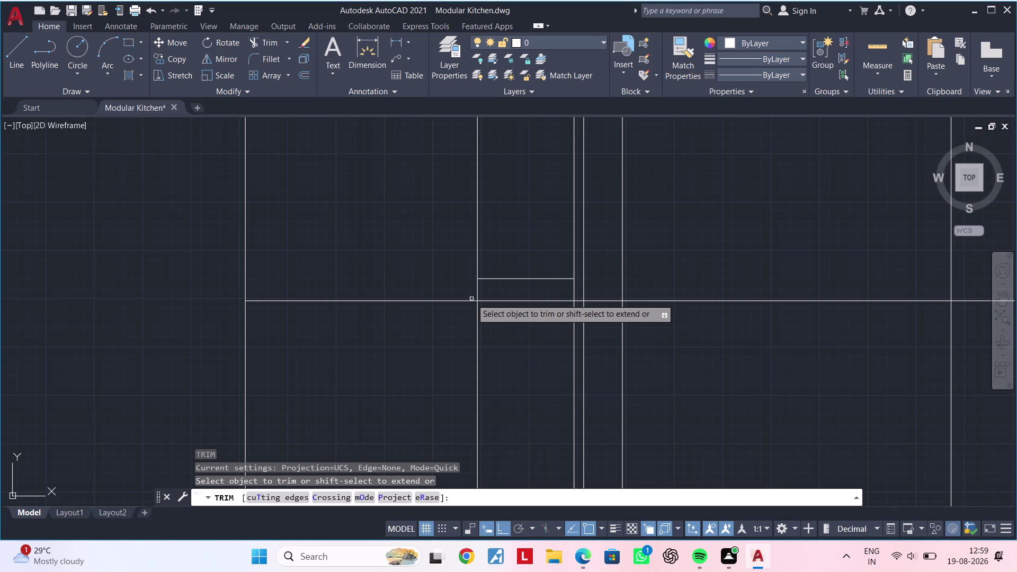
click(479, 343)
scroll(down, 3)
middle_drag(461, 341, 538, 379)
key(Escape)
middle_drag(502, 301, 496, 363)
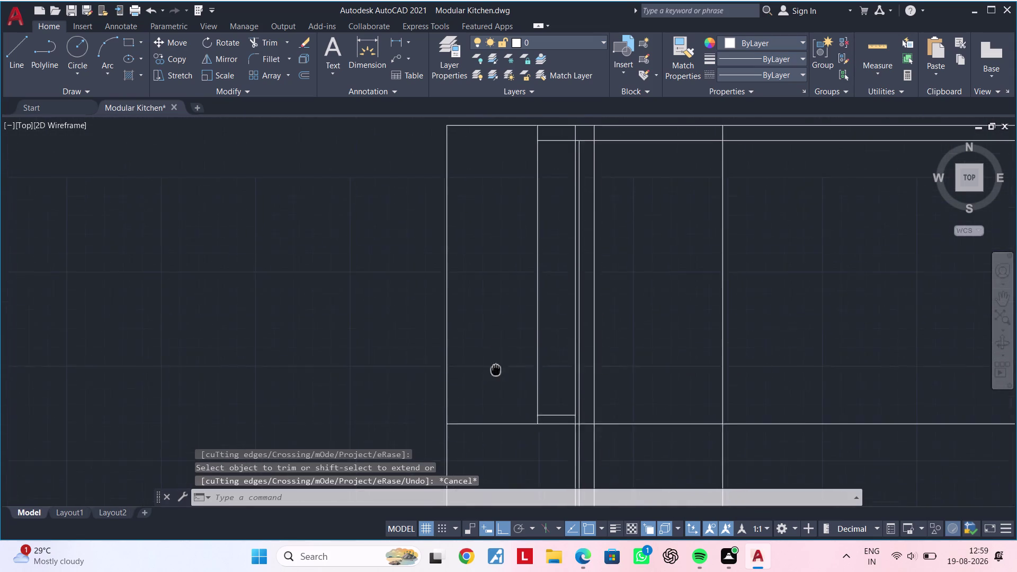
middle_drag(495, 362, 496, 385)
scroll(down, 3)
middle_drag(501, 342, 465, 335)
key(Escape)
key(Escape)
key(Escape)
text(L)
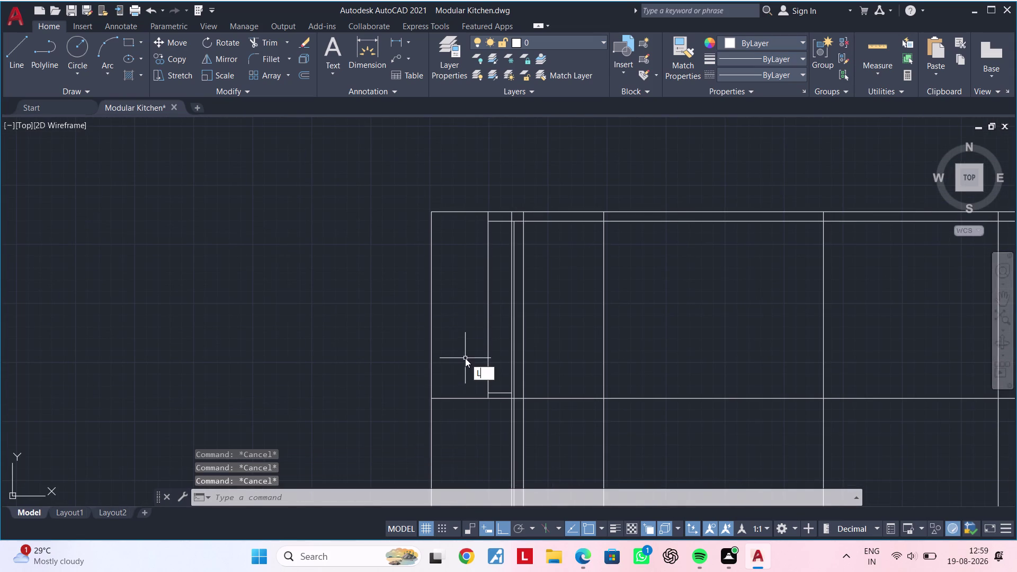
key(space)
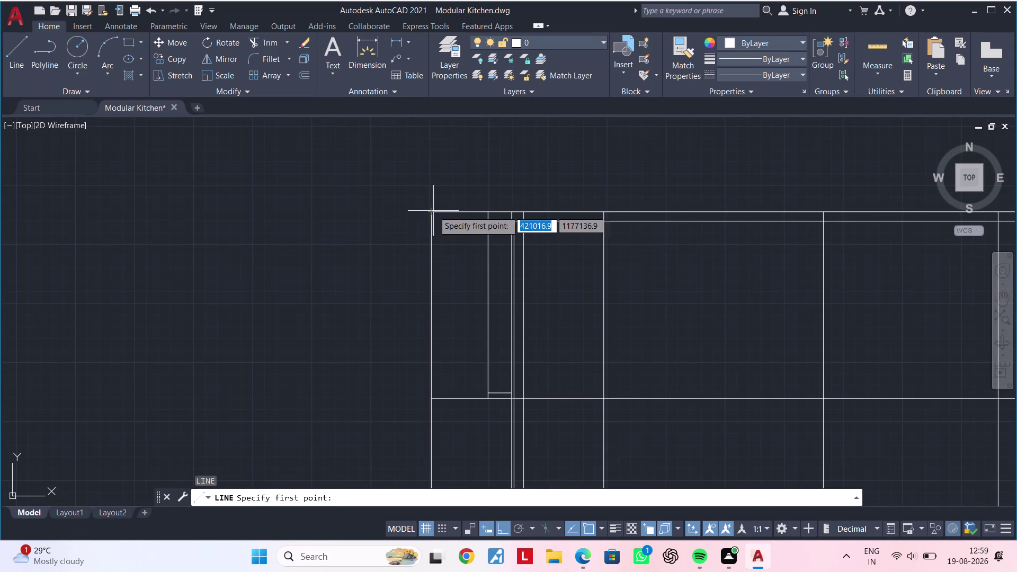
click(431, 209)
scroll(up, 3)
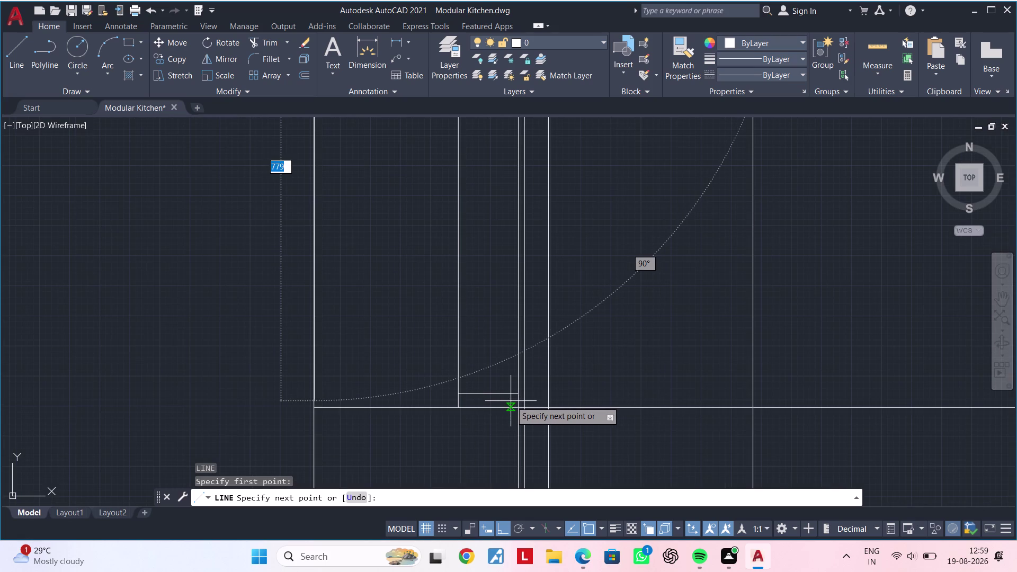
scroll(up, 3)
click(537, 432)
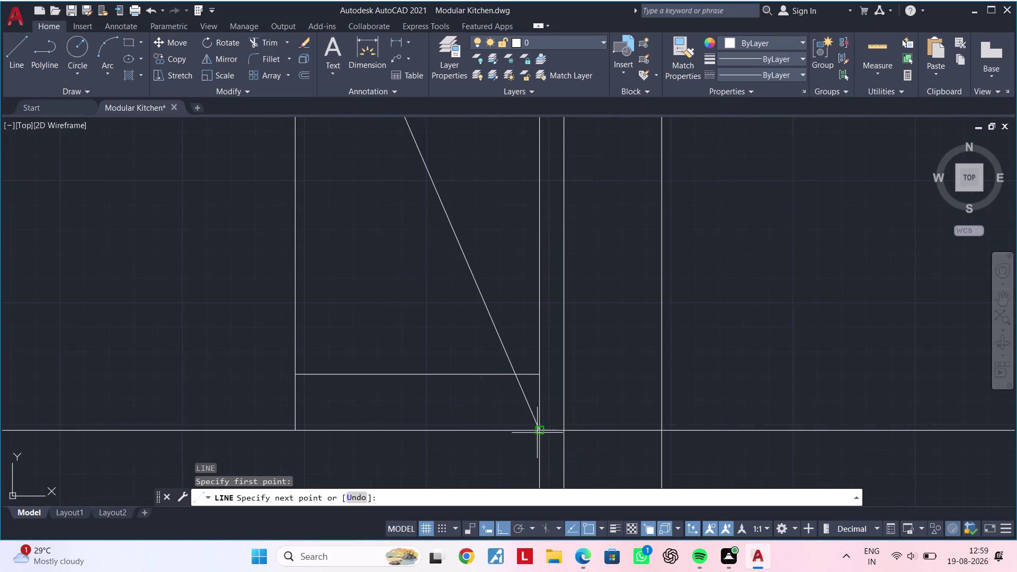
key(Escape)
scroll(down, 3)
middle_drag(480, 376, 524, 356)
key(space)
scroll(up, 3)
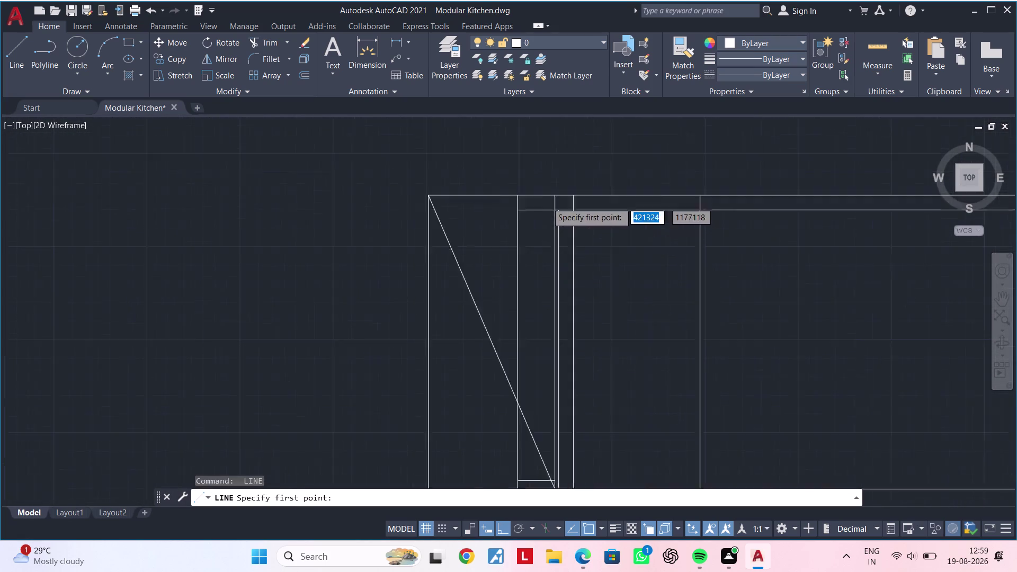
scroll(up, 3)
click(572, 167)
scroll(down, 3)
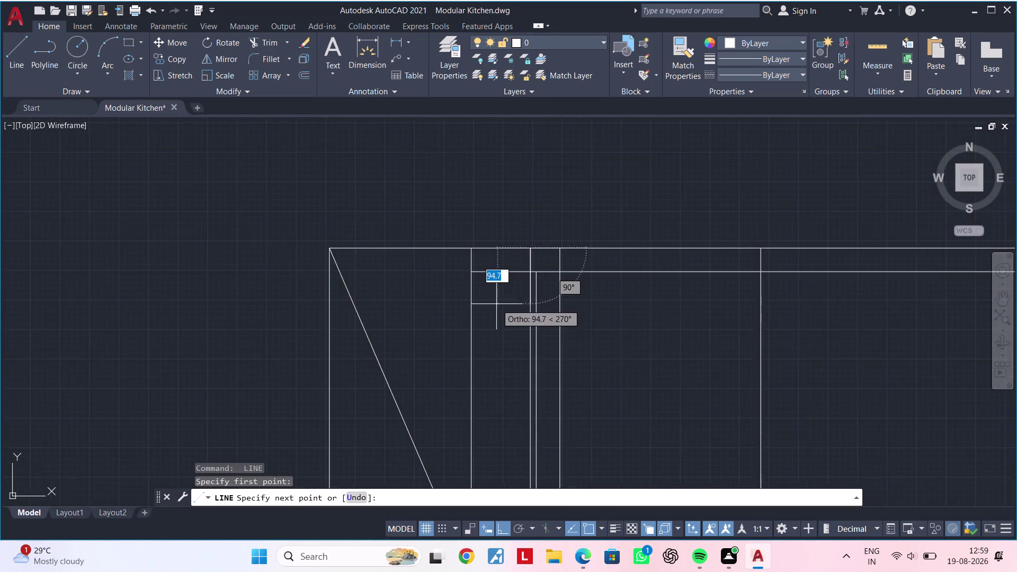
middle_drag(501, 296, 566, 194)
scroll(down, 3)
middle_drag(537, 280, 577, 214)
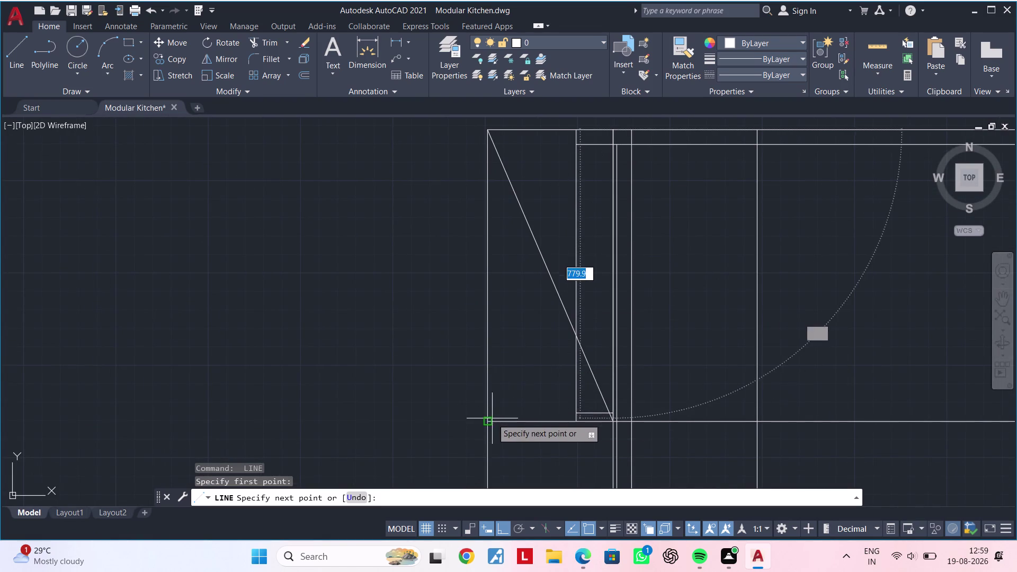
click(490, 421)
middle_drag(510, 363, 490, 433)
key(Escape)
key(Escape)
middle_drag(530, 259, 504, 277)
key(Escape)
key(Escape)
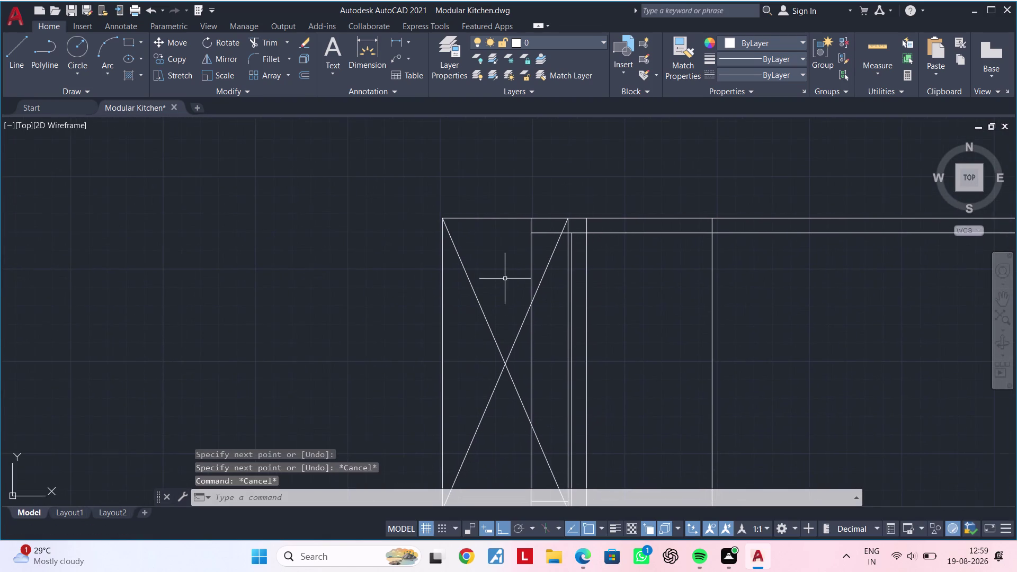
key(Escape)
key(c)
key(space)
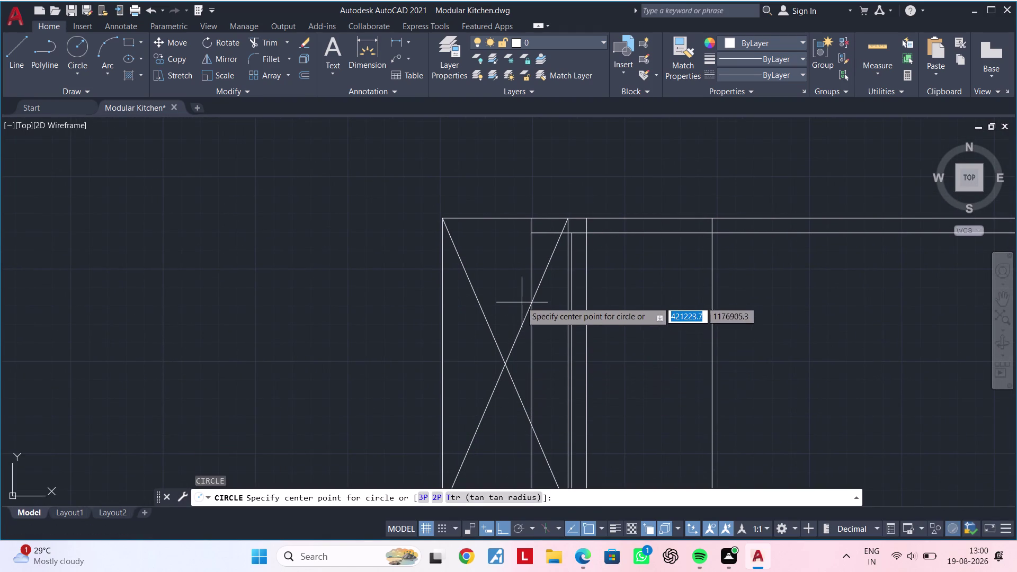
click(510, 256)
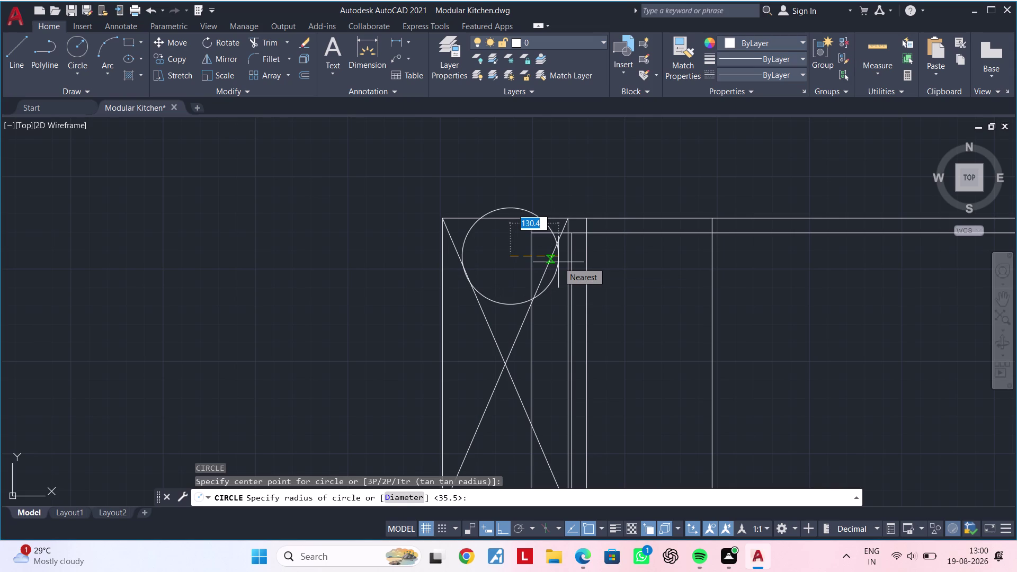
click(558, 262)
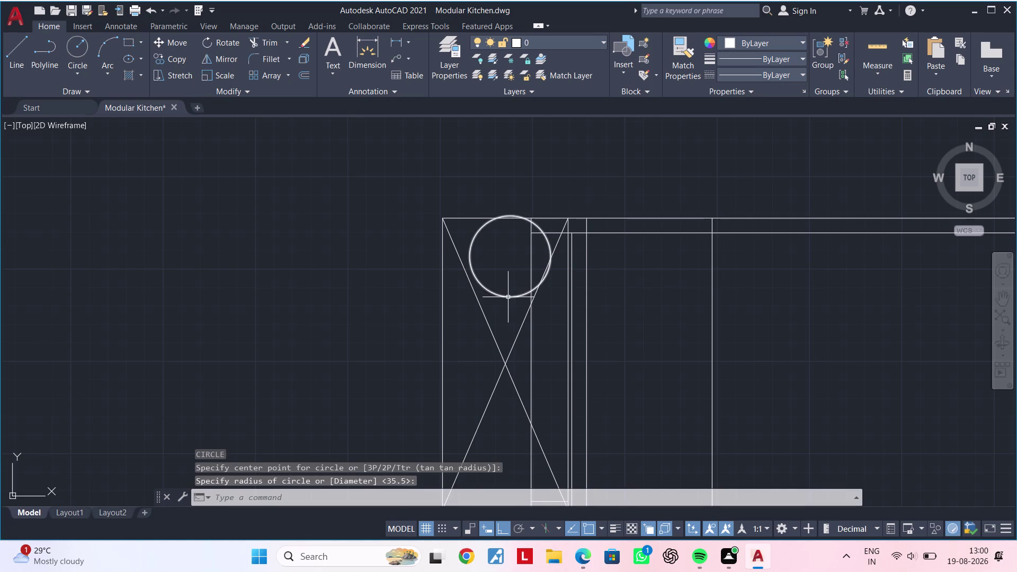
click(507, 297)
text(M)
key(space)
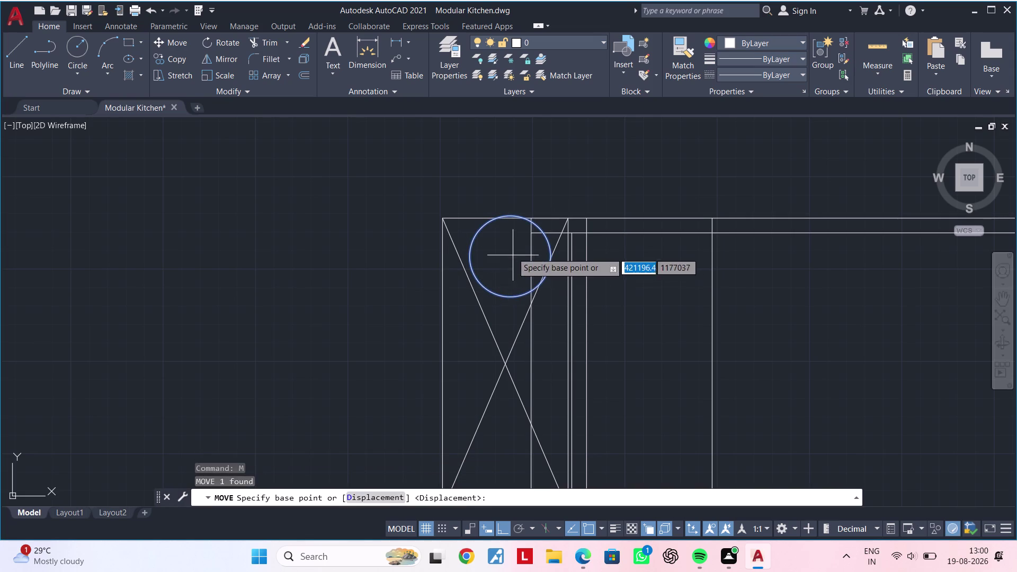
click(511, 250)
click(511, 259)
key(Escape)
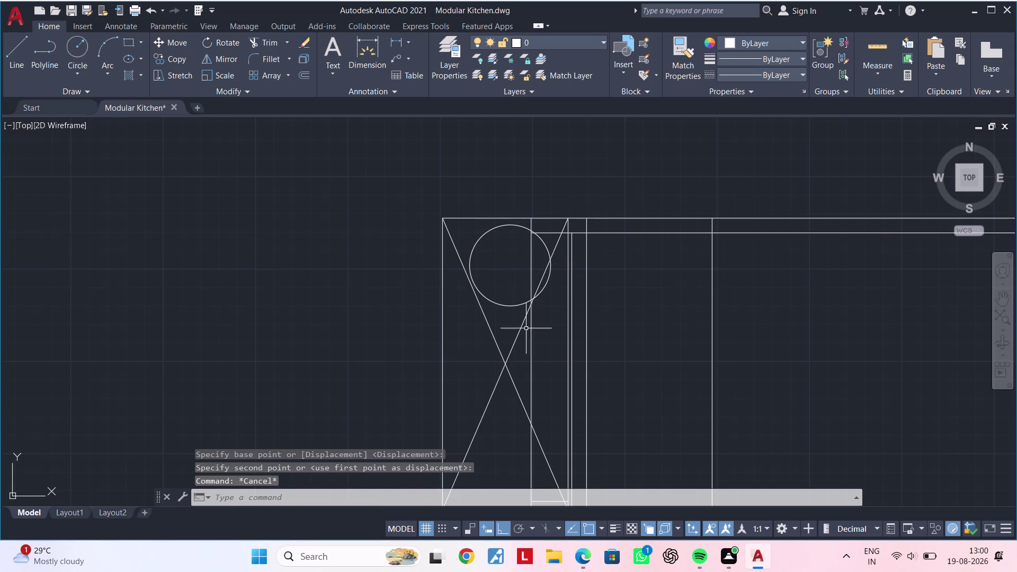
scroll(down, 3)
middle_drag(555, 334, 526, 284)
scroll(up, 3)
middle_drag(562, 305, 469, 307)
scroll(up, 3)
key(Escape)
key(Escape)
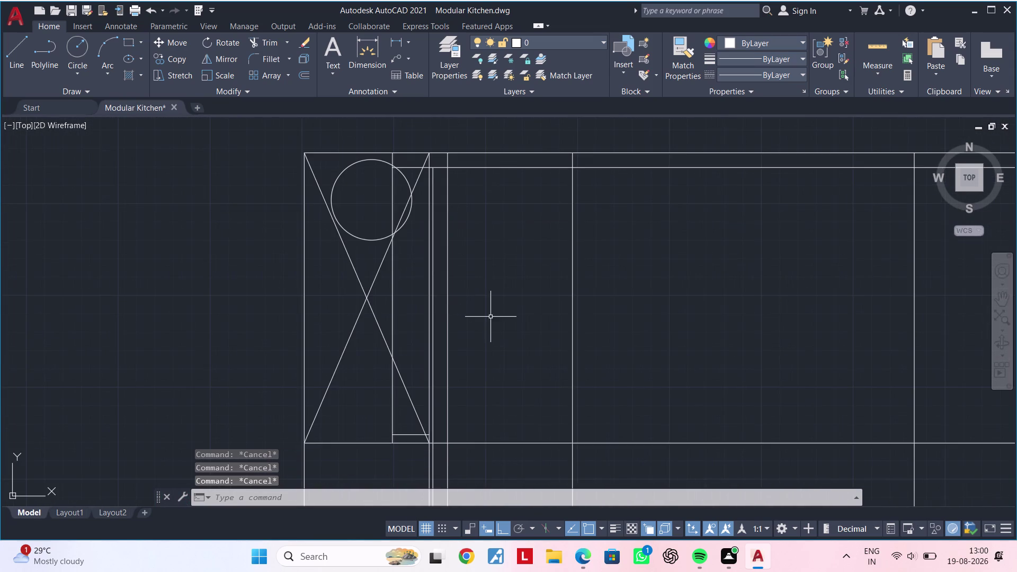
middle_drag(490, 317, 498, 233)
middle_drag(501, 254, 503, 328)
Try a horizontal XL construction line, then abandon it without drawing.
key(Escape)
key(Escape)
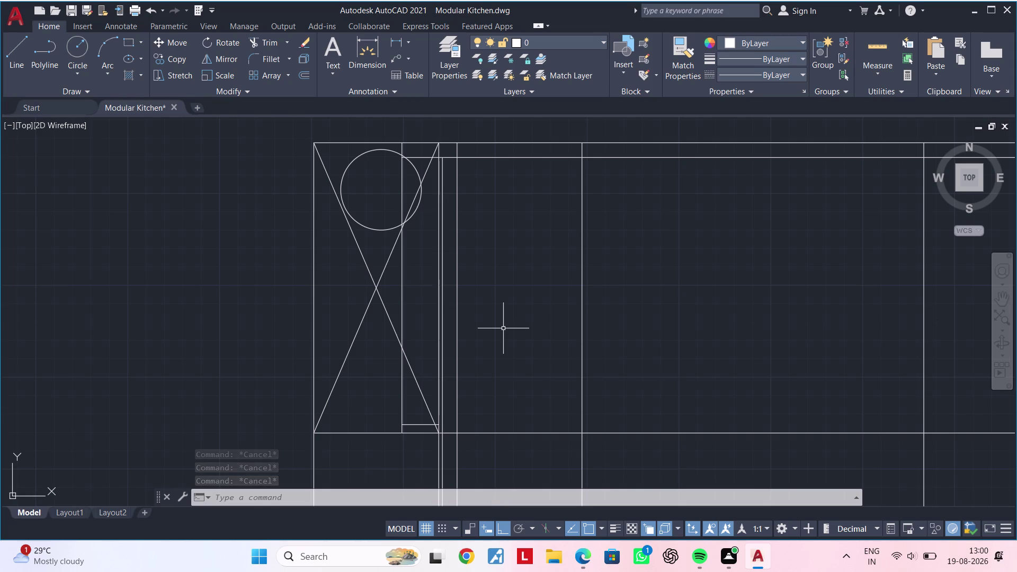
key(Escape)
key(Escape)
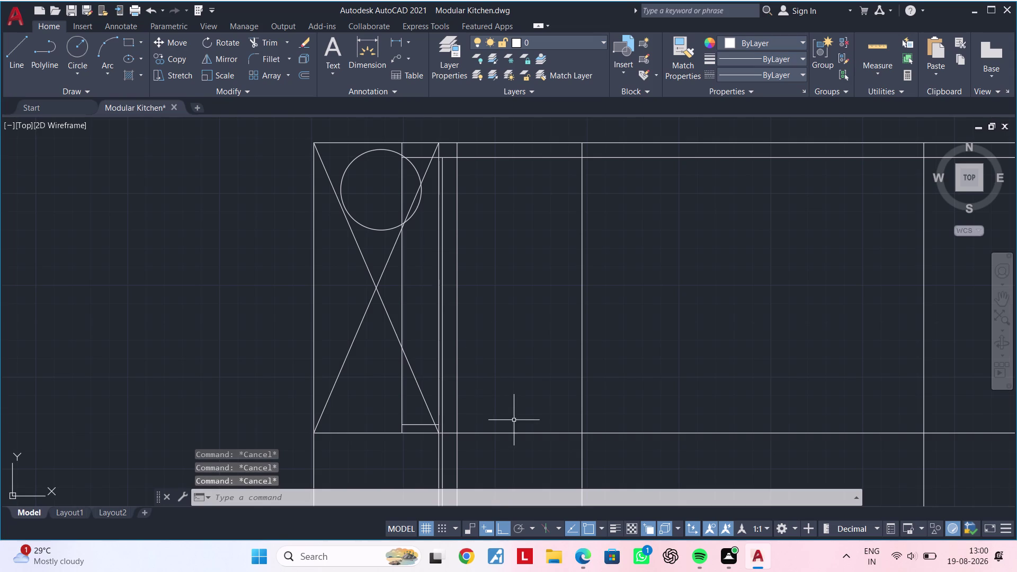
middle_drag(526, 335, 507, 335)
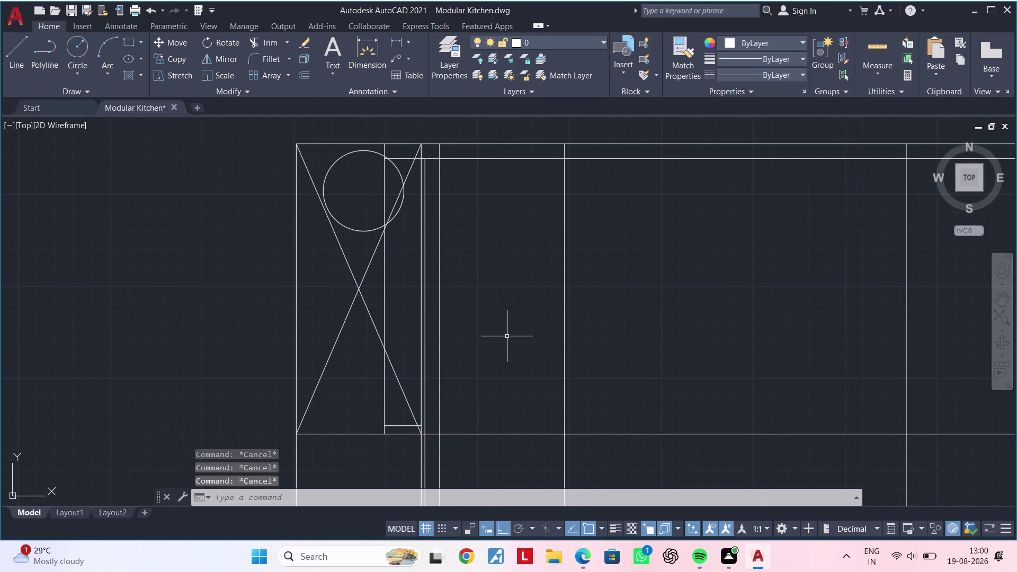
text(XL)
key(space)
text(H)
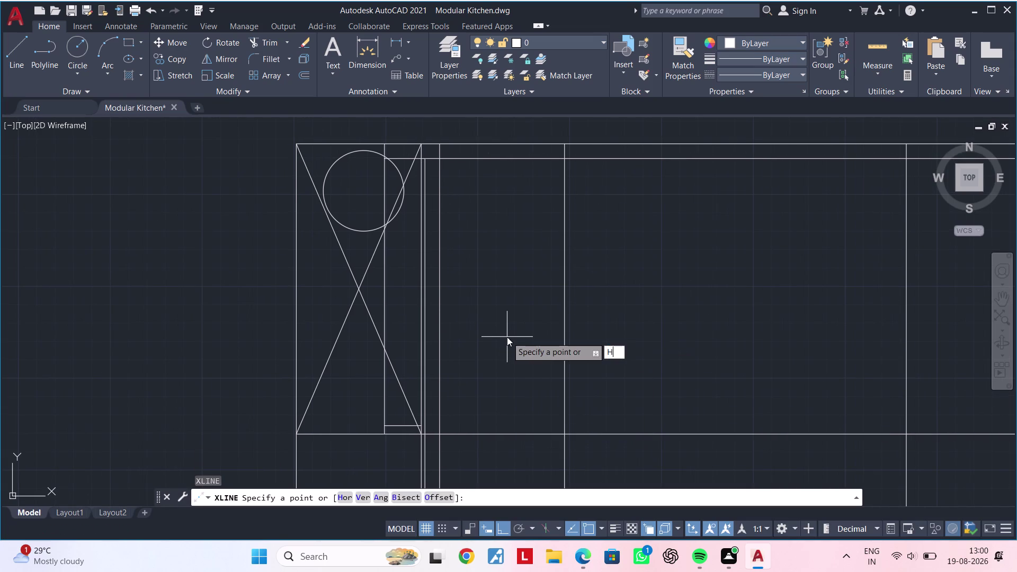
key(space)
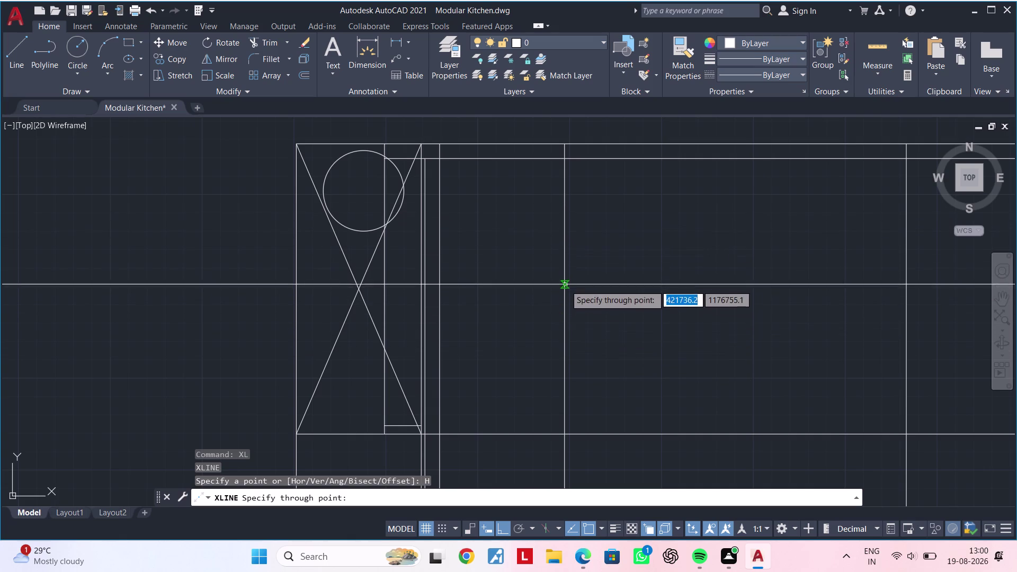
key(Escape)
key(Escape)
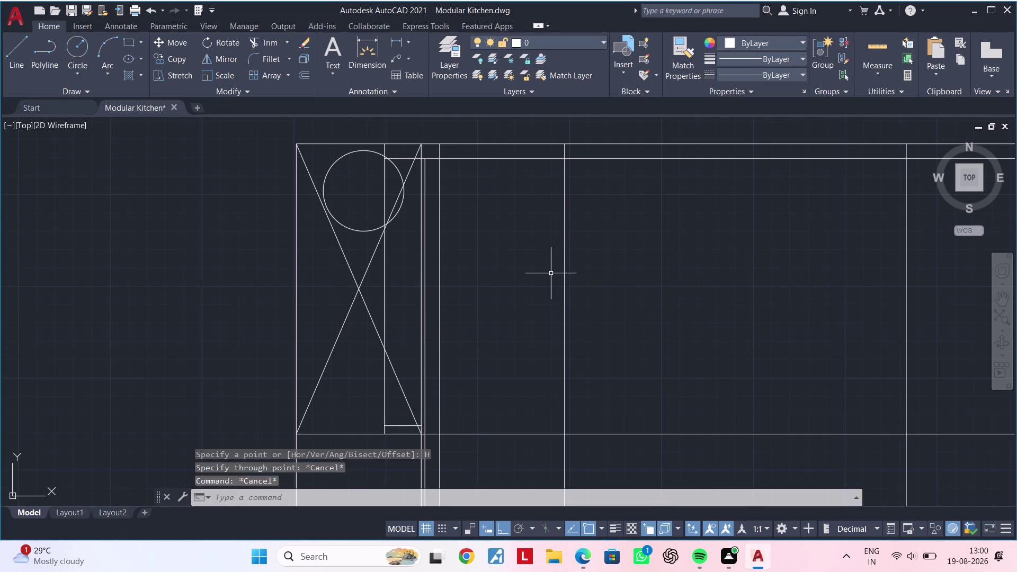
Start the Offset command with OF, ready for a distance.
key(Escape)
key(Escape)
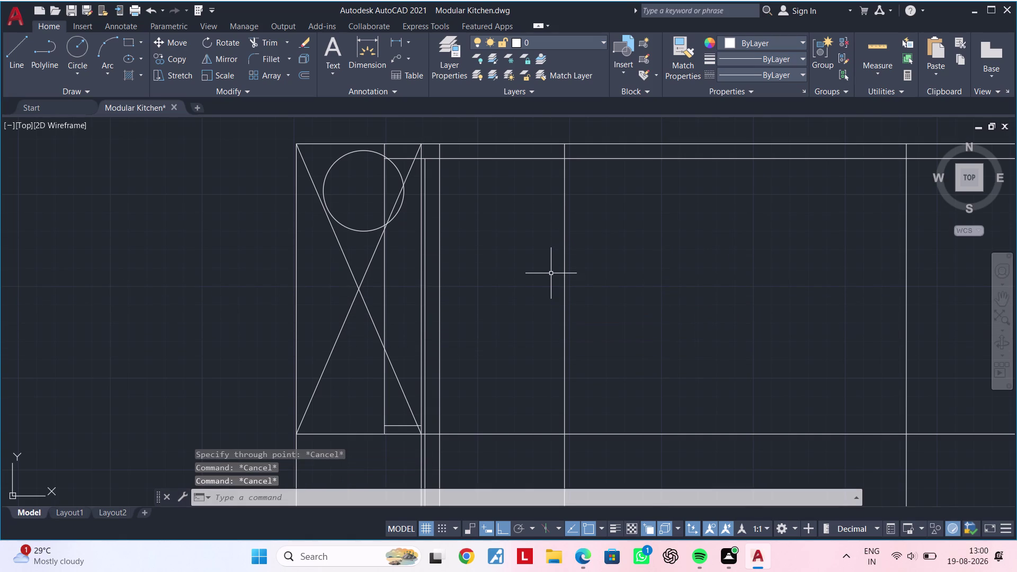
text(OF)
key(space)
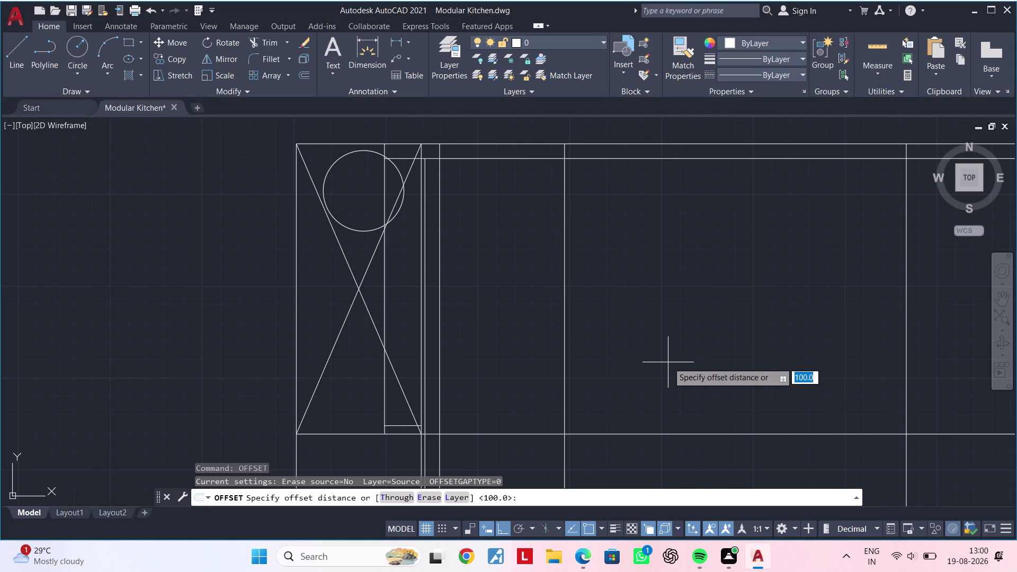
Offset the bottom horizontal line 375 units upward across the cabinets.
key(Escape)
key(Escape)
key(Escape)
key(Escape)
key(Escape)
text(OF)
key(space)
text(375)
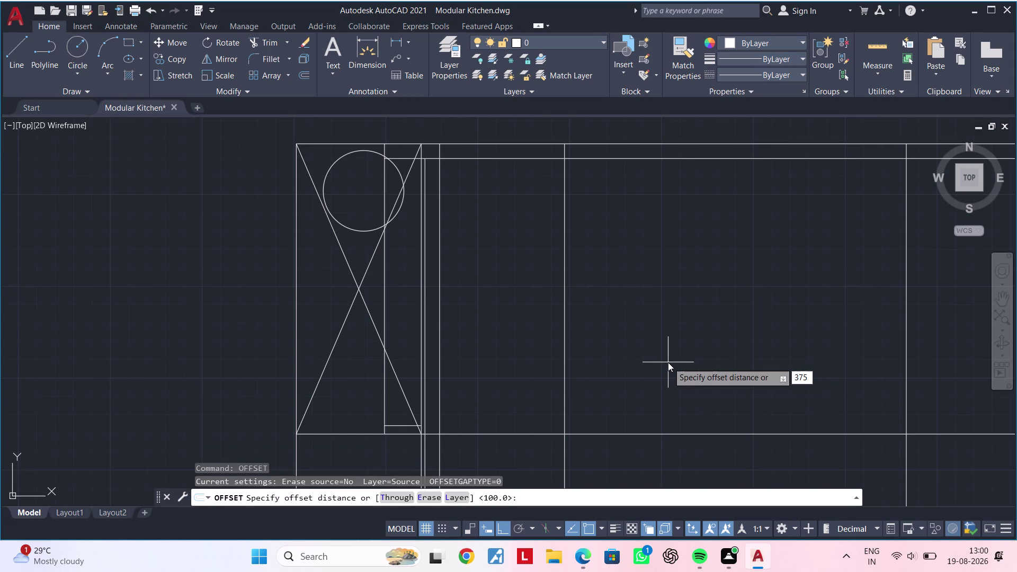
key(Return)
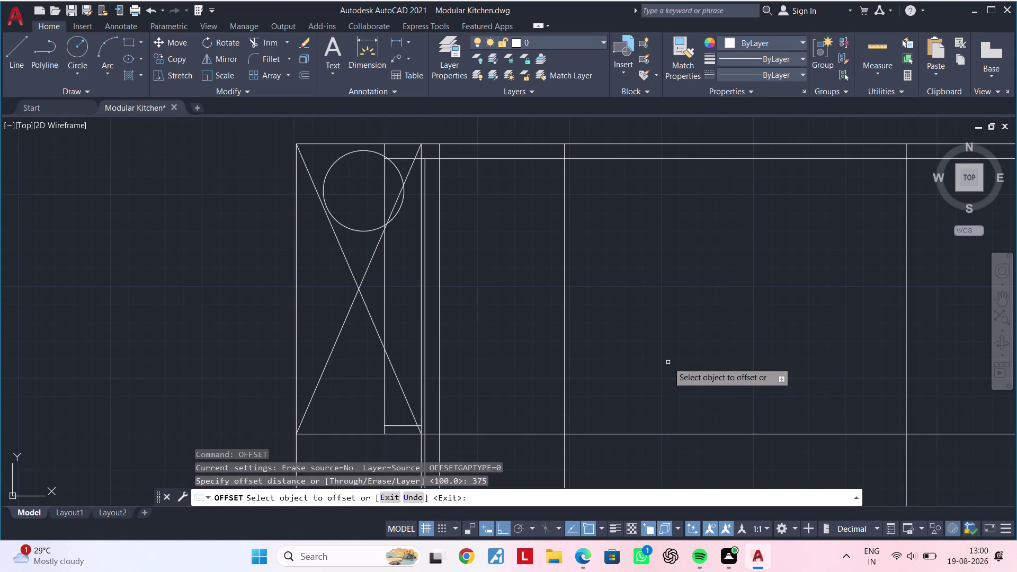
click(603, 434)
click(595, 321)
key(Escape)
key(Escape)
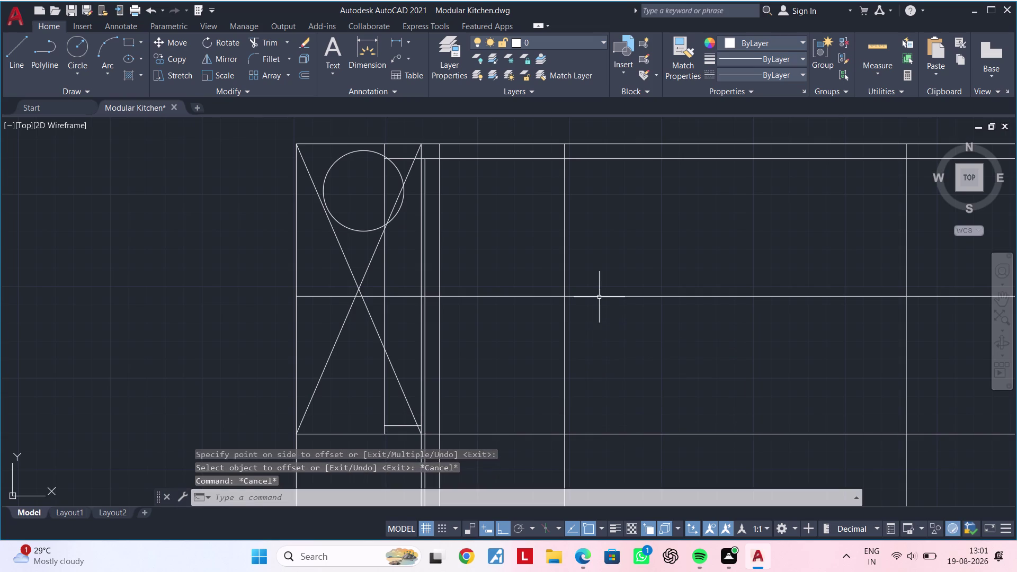
Draw swing lines from the shutter's top-right corner to the left midpoint and bottom-right corner.
middle_drag(599, 296, 620, 290)
key(Escape)
key(Escape)
key(Escape)
text(L)
key(space)
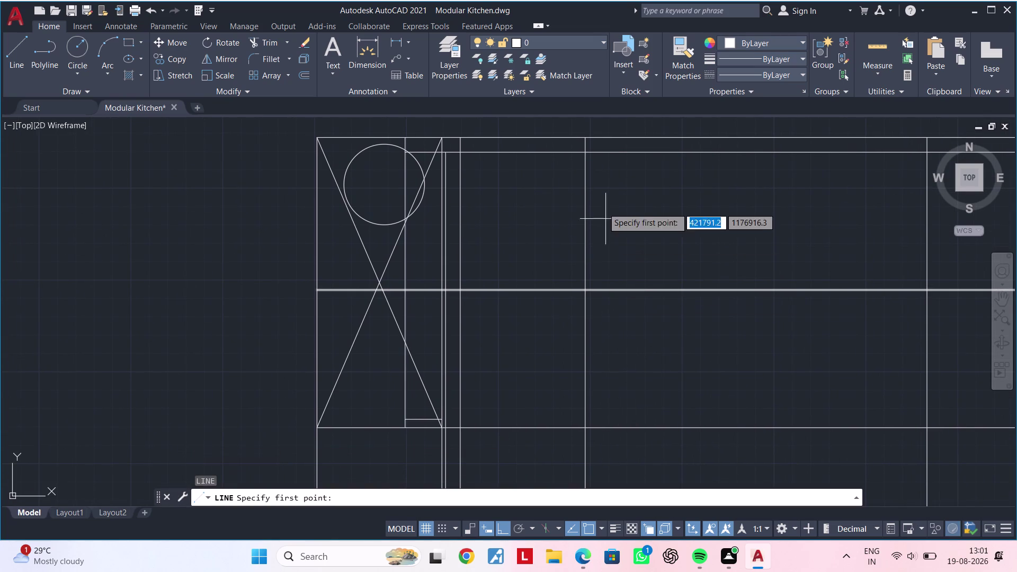
click(587, 154)
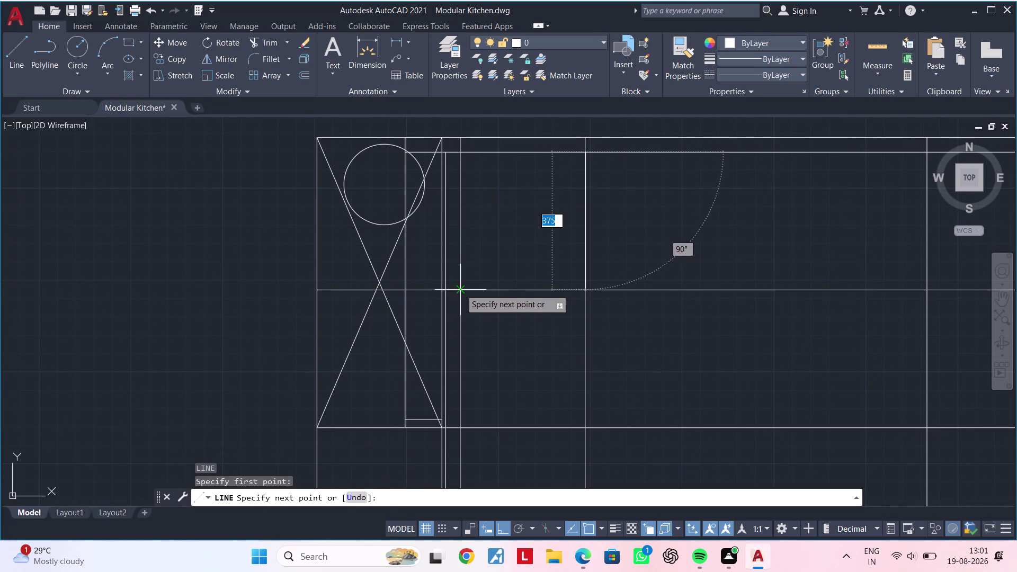
click(460, 290)
click(586, 431)
key(Escape)
key(Escape)
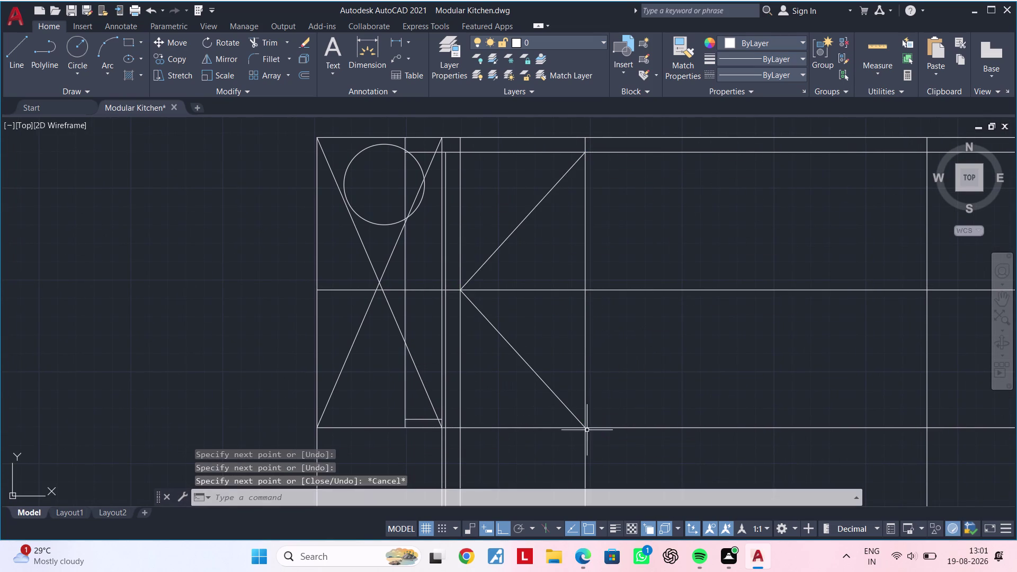
key(Escape)
middle_drag(624, 385, 543, 392)
key(Escape)
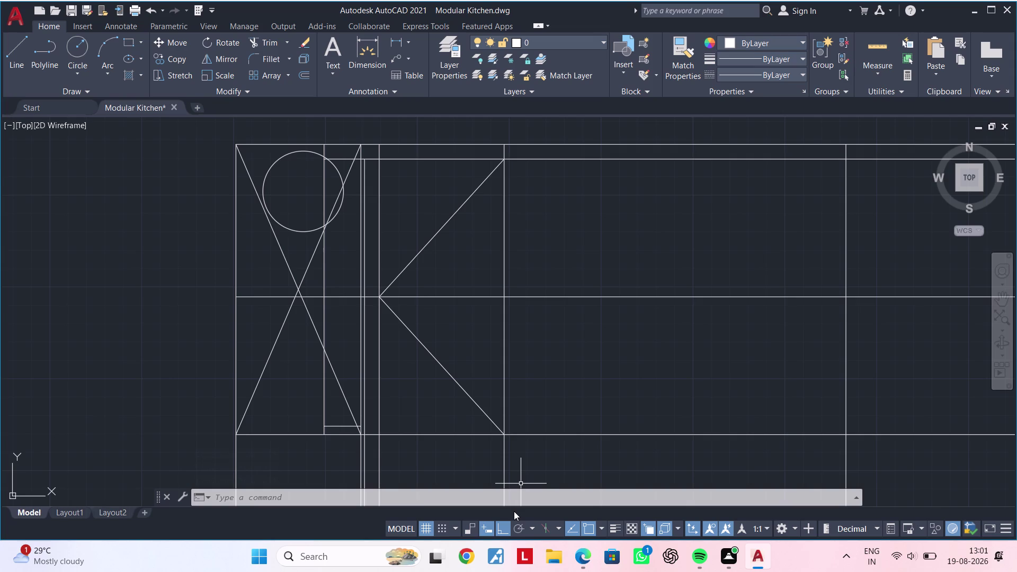
Offset the wide panel's vertical edge by 465 to split it in half.
key(Escape)
key(Escape)
key(Escape)
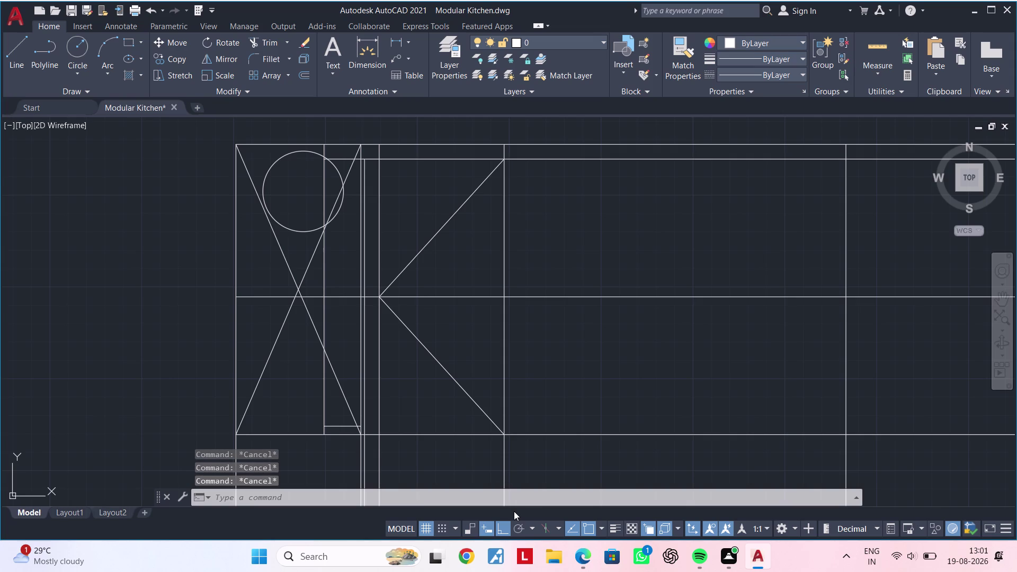
scroll(up, 3)
middle_drag(689, 350, 626, 353)
scroll(down, 3)
middle_drag(601, 348, 564, 351)
key(Escape)
key(Escape)
key(Escape)
key(Escape)
key(Escape)
key(Escape)
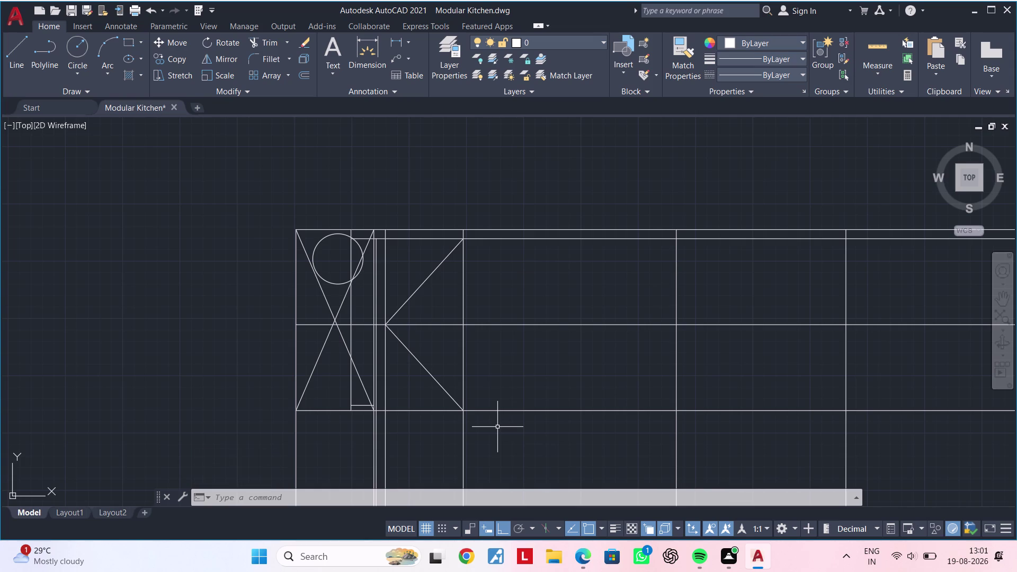
text(OF)
key(space)
text(465)
key(Return)
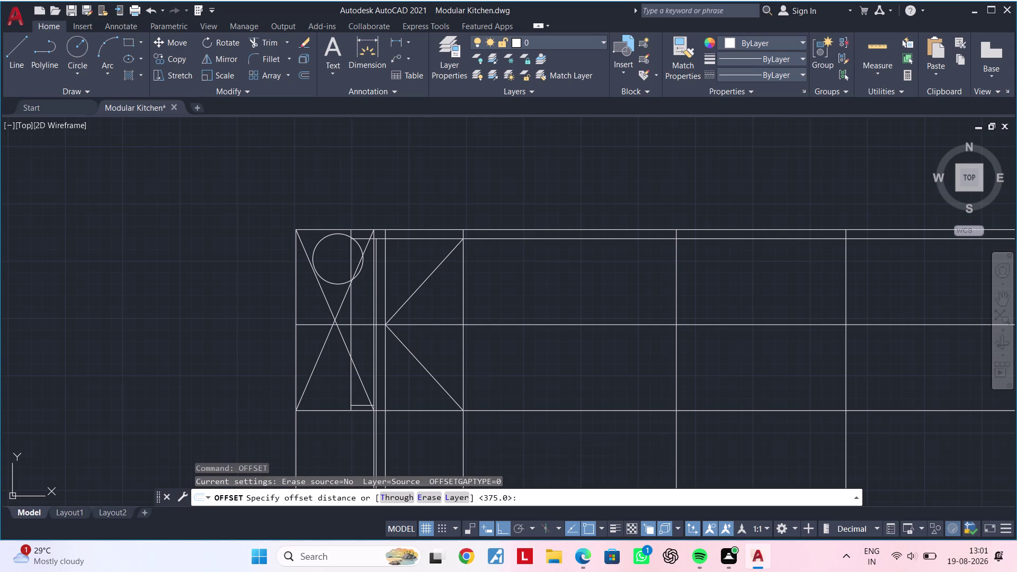
click(679, 361)
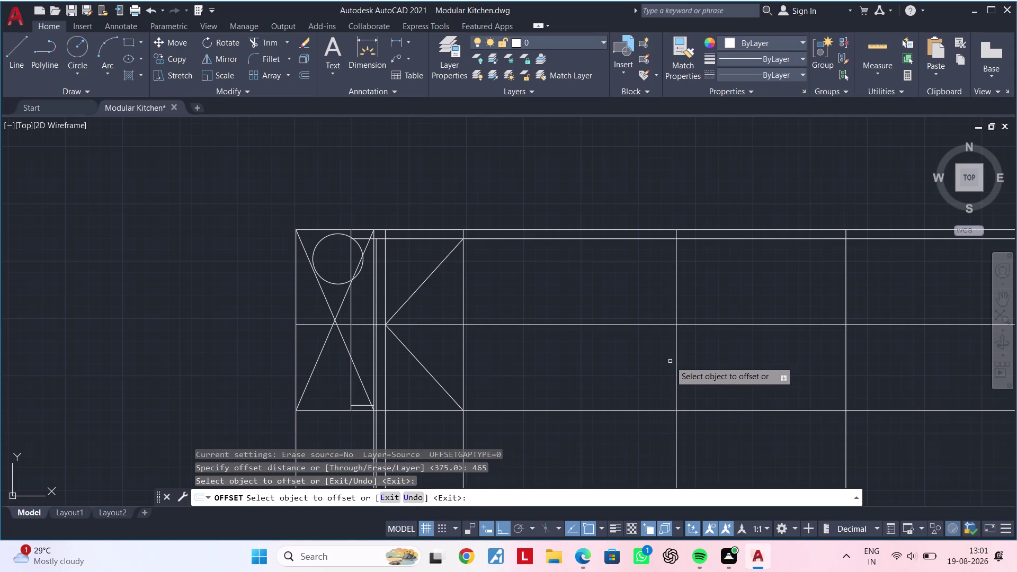
click(676, 361)
Place the offset divider line inside the panel and end the offset.
click(593, 361)
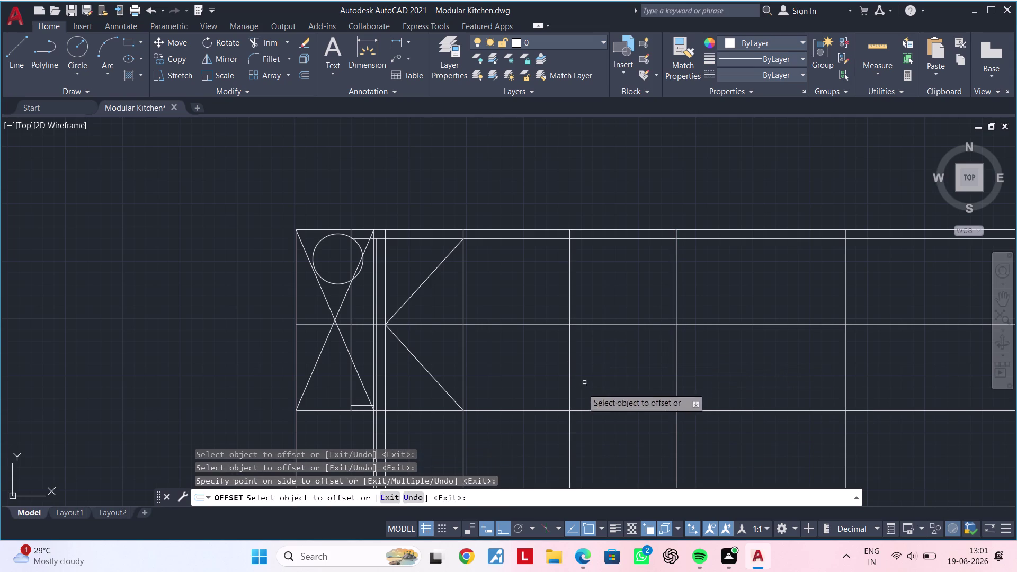
key(Escape)
key(Escape)
key(Escape)
key(Escape)
key(Escape)
key(Escape)
key(Escape)
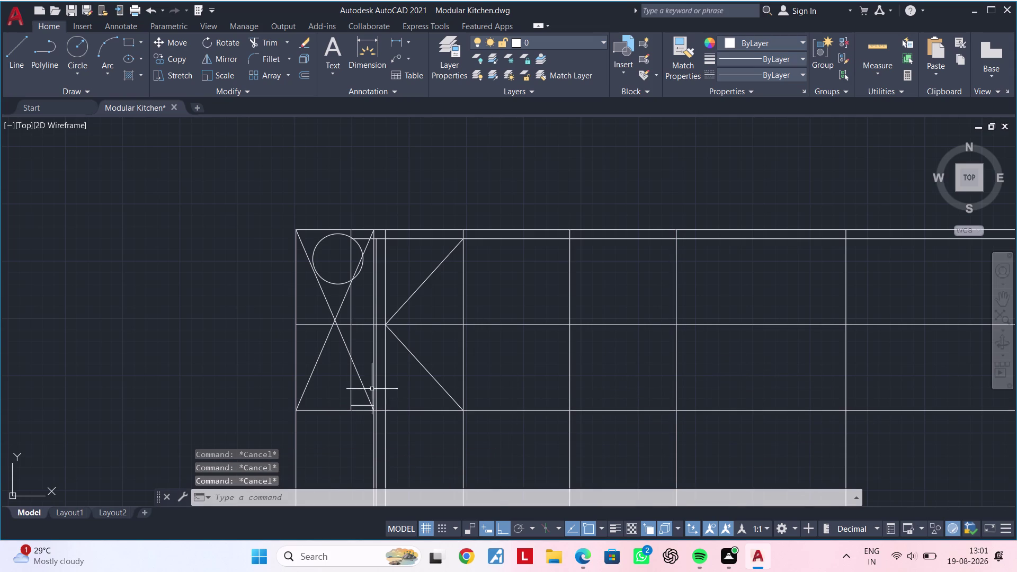
key(Escape)
Draw the four diamond swing lines from the new divider's top intersection around the panel.
key(l)
key(space)
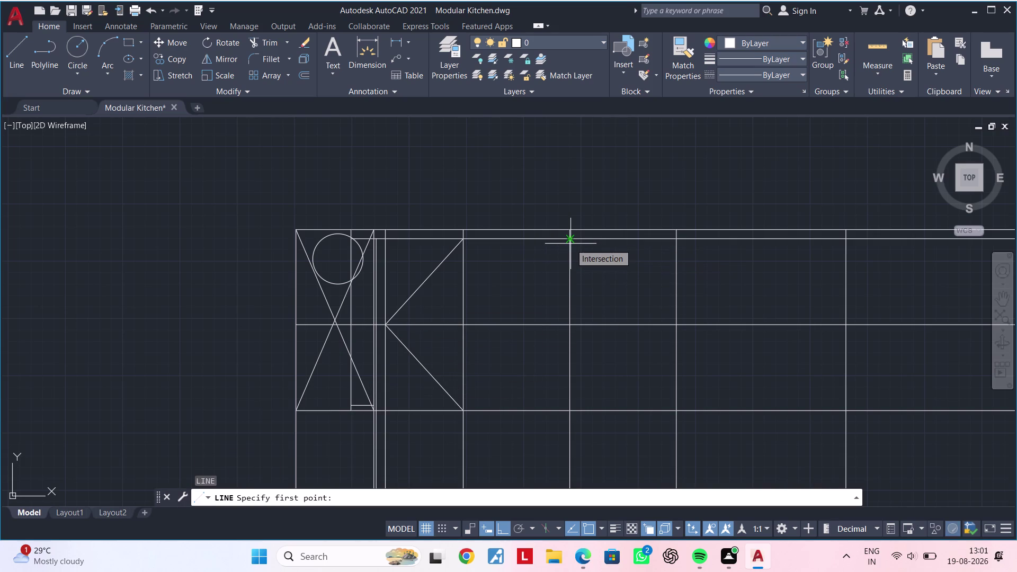
scroll(up, 3)
click(568, 235)
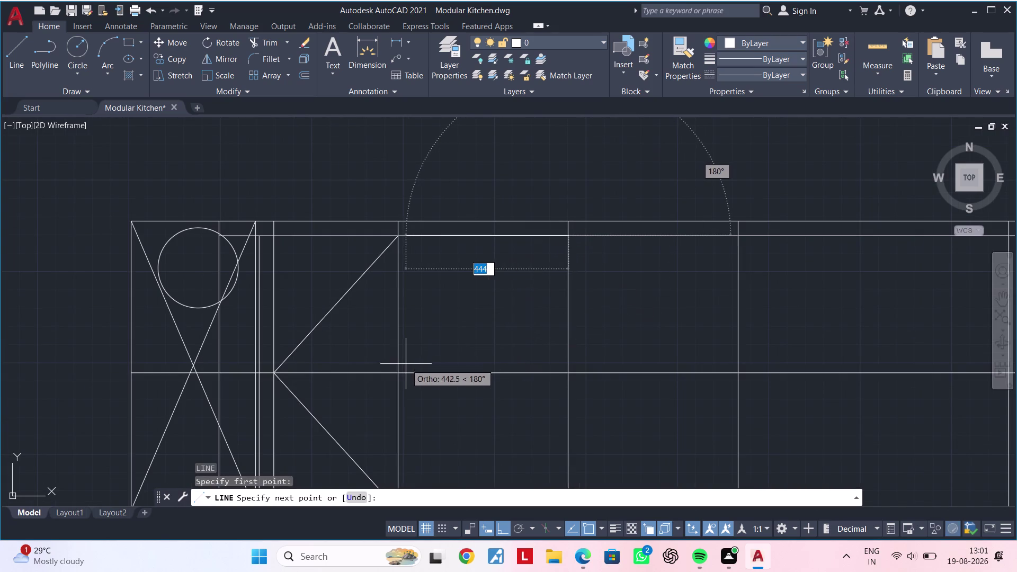
click(403, 371)
scroll(down, 3)
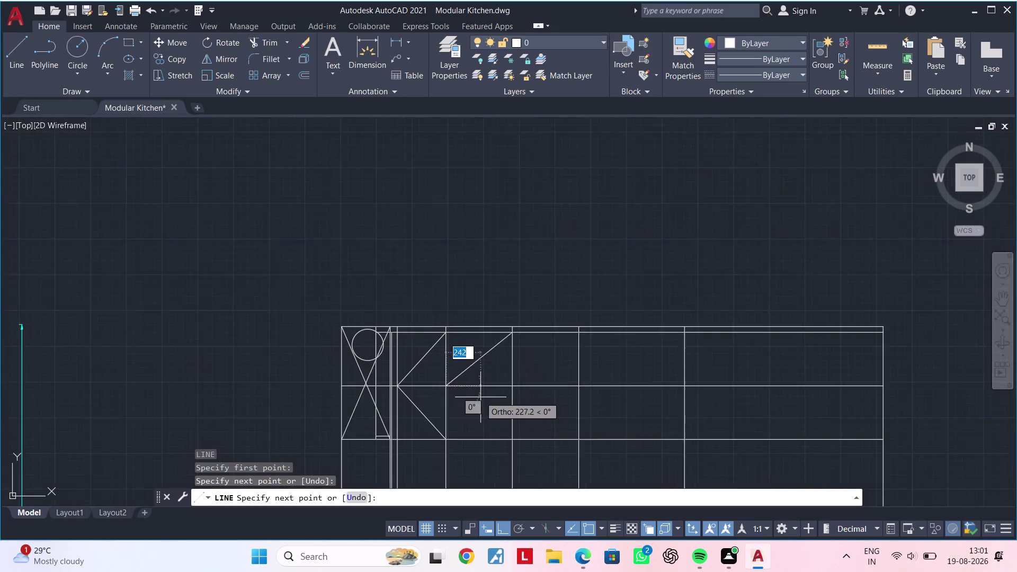
middle_drag(477, 393, 458, 348)
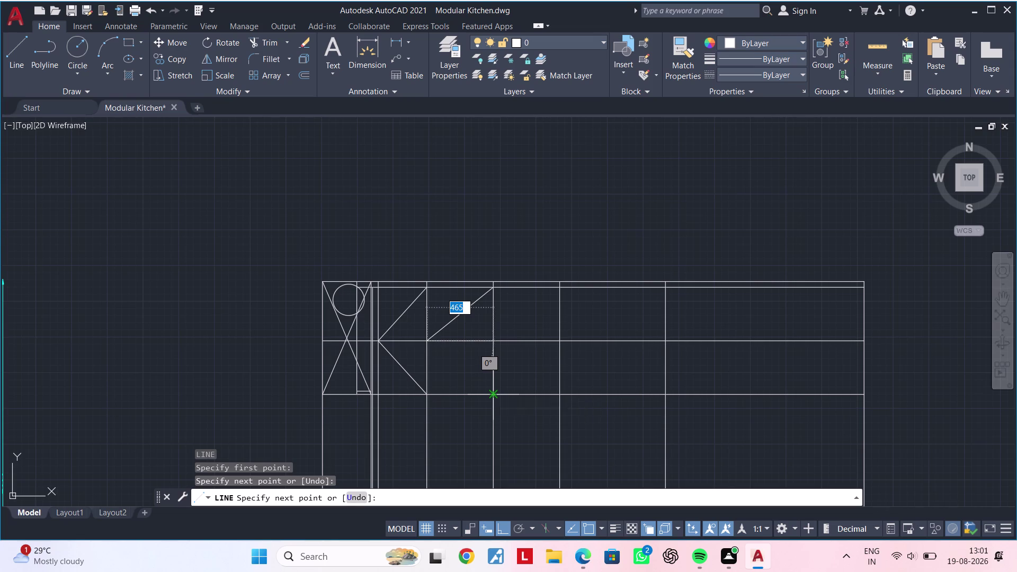
drag(491, 395, 507, 389)
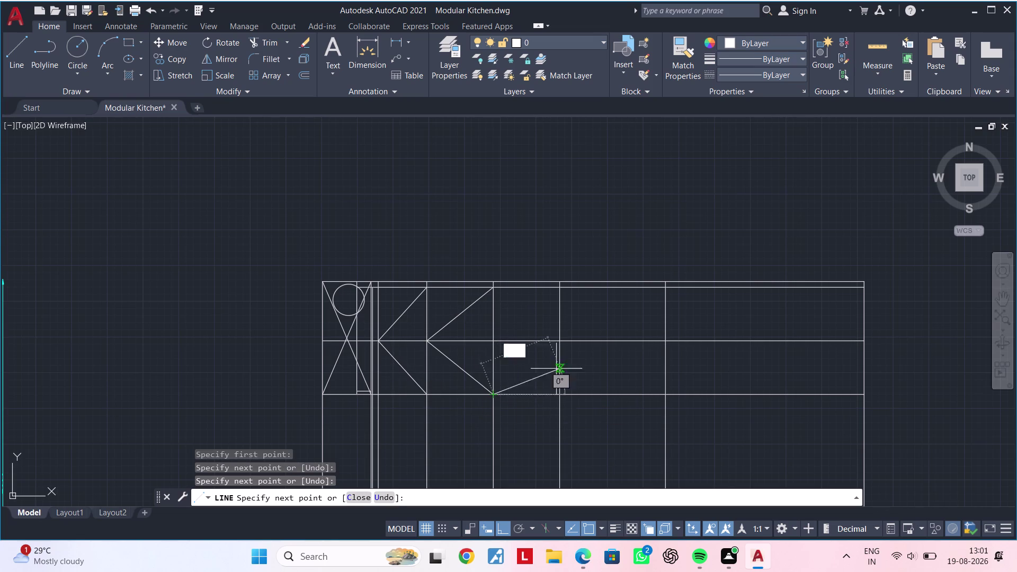
click(562, 343)
scroll(up, 3)
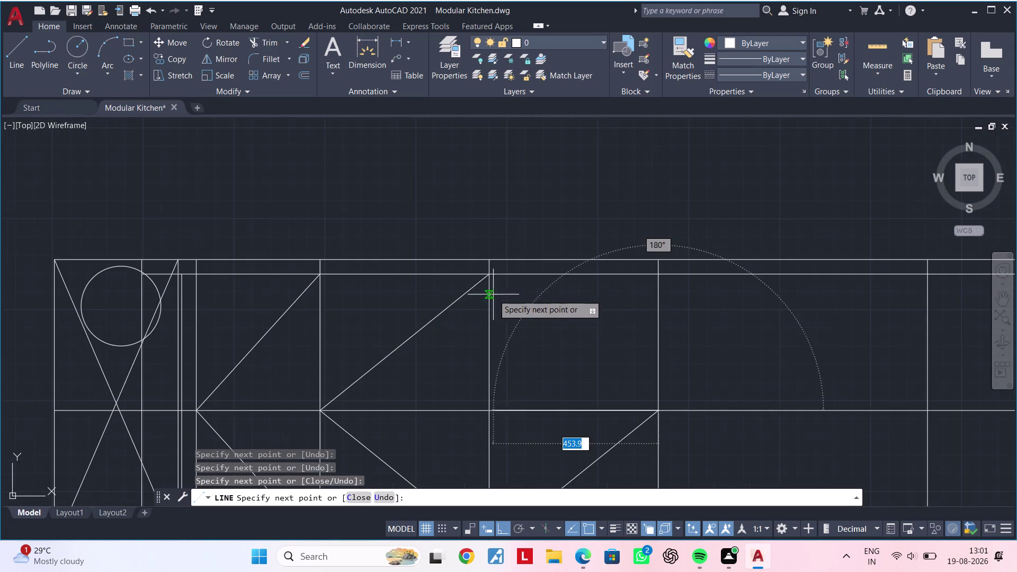
click(490, 274)
scroll(down, 3)
middle_drag(529, 321, 547, 298)
key(Escape)
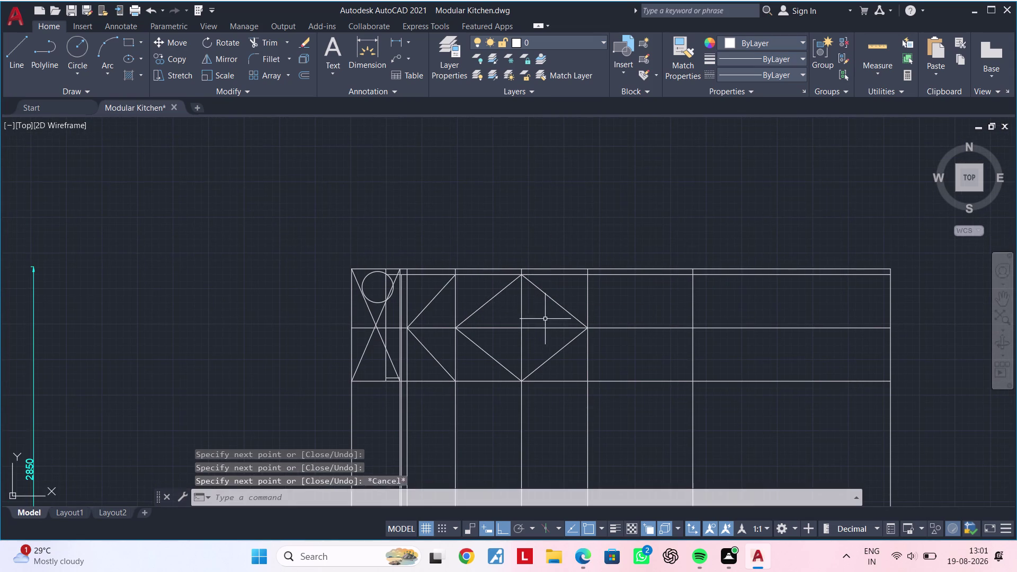
key(Escape)
Fence-trim the unwanted divider segments through the diamond using TR.
click(520, 346)
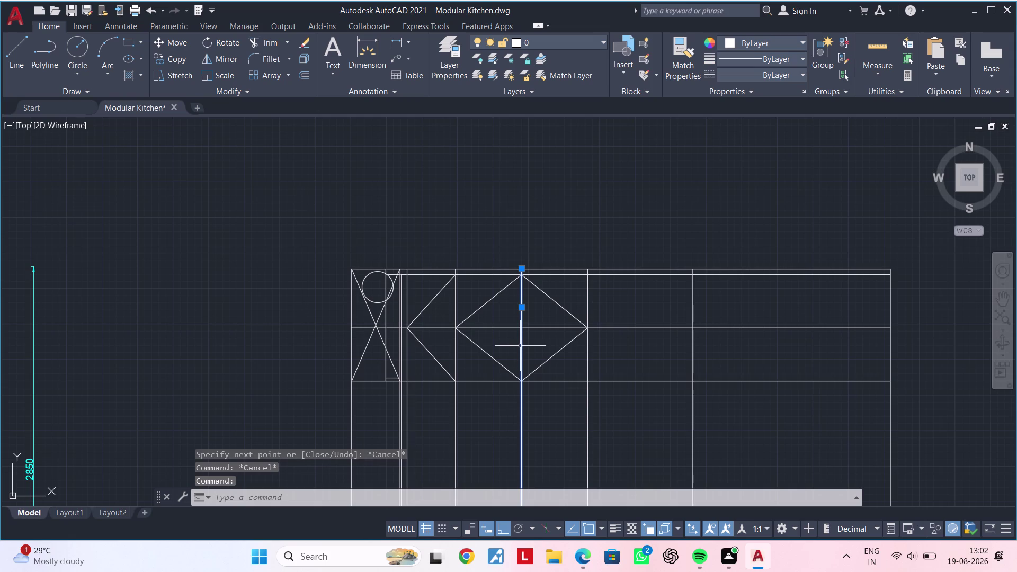
key(Escape)
key(Escape)
text(TR)
key(space)
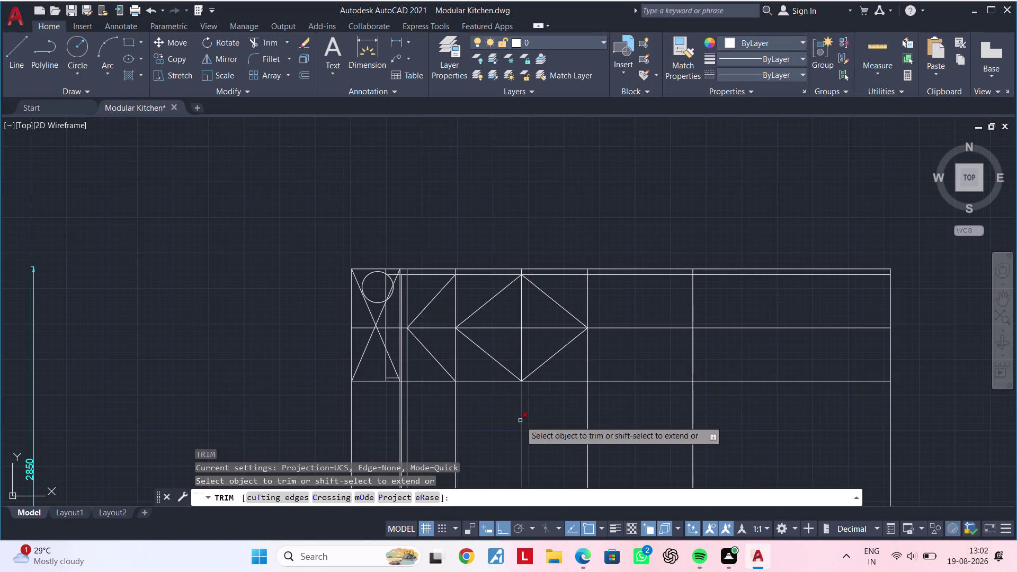
click(519, 421)
click(510, 421)
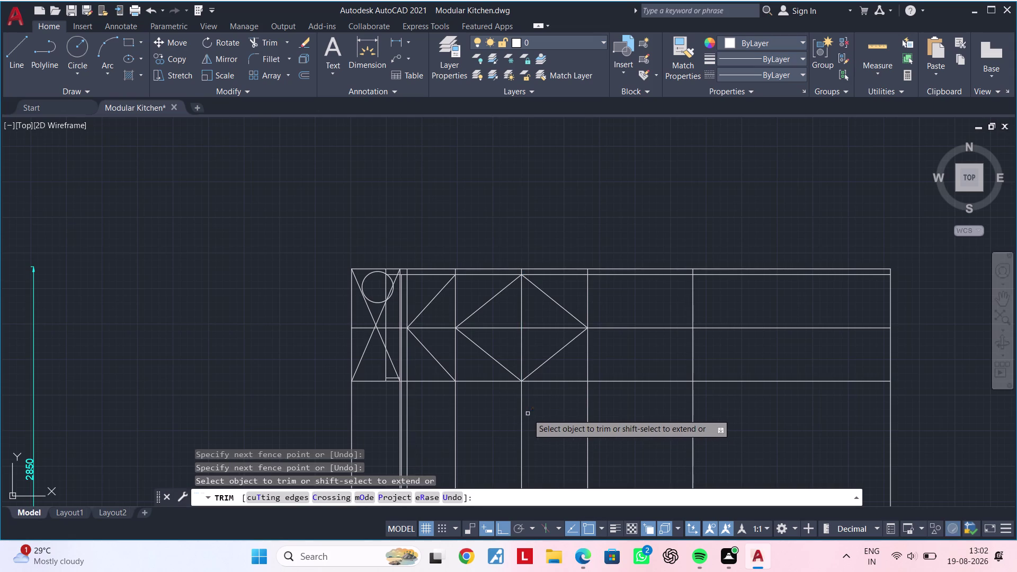
click(528, 414)
click(493, 416)
middle_drag(517, 404, 503, 433)
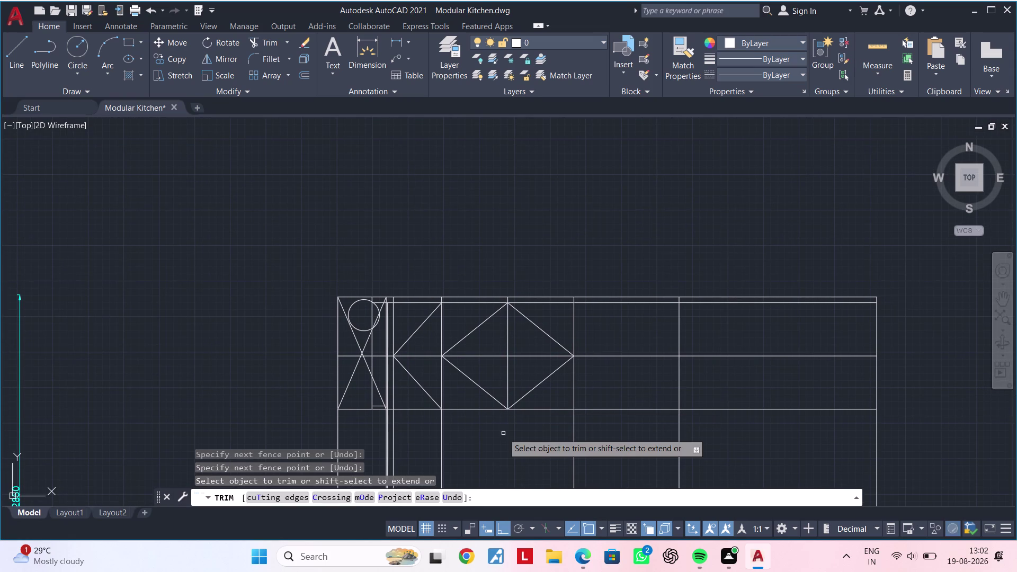
key(Escape)
key(Escape)
middle_drag(602, 381, 493, 379)
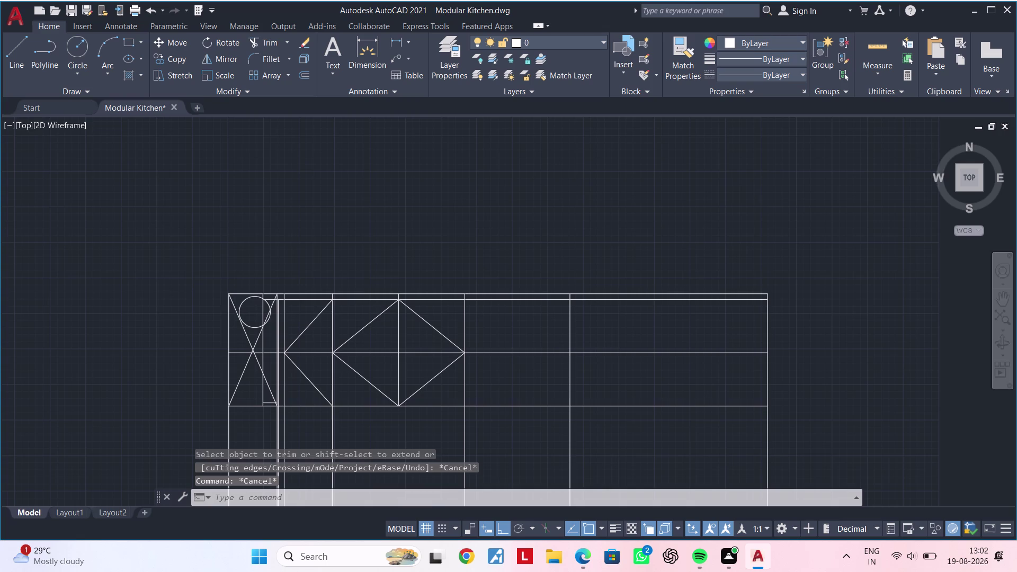
key(Escape)
key(Escape)
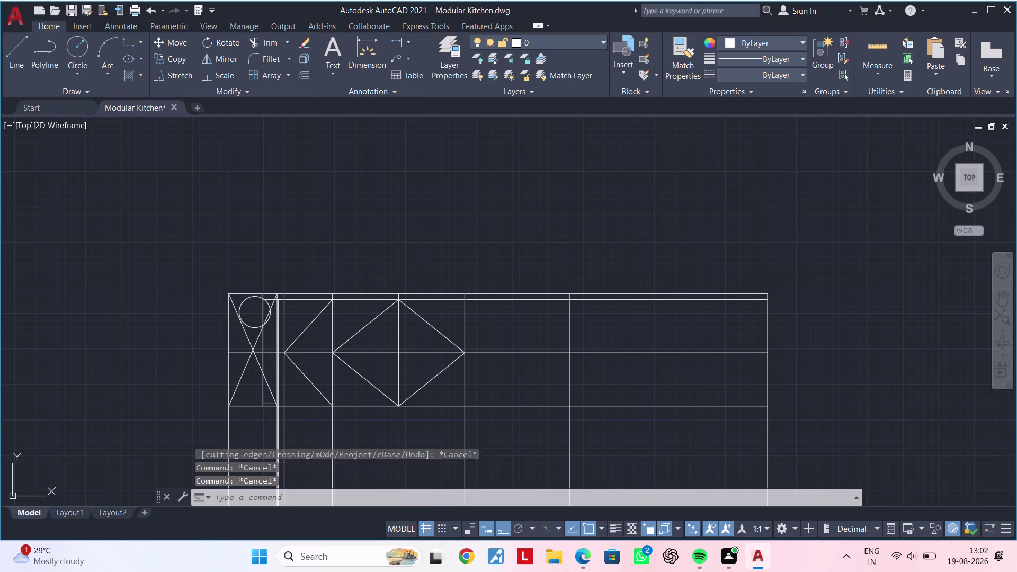
key(Escape)
key(Escape)
key(Escape)
key(Escape)
key(Escape)
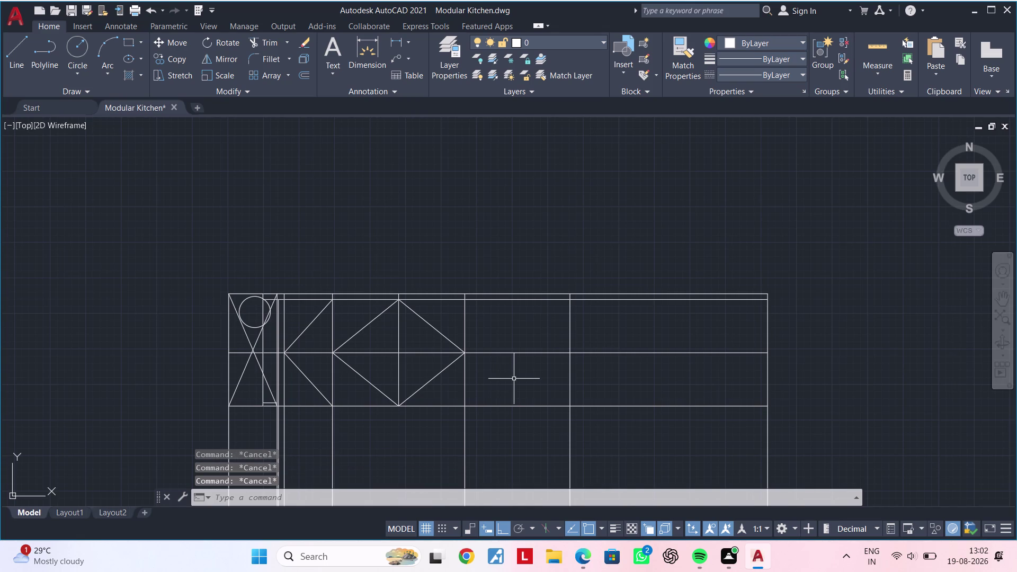
key(Escape)
middle_drag(507, 323, 575, 304)
Offset the vertical line 370 to its left as a new shutter divider.
key(Escape)
key(Escape)
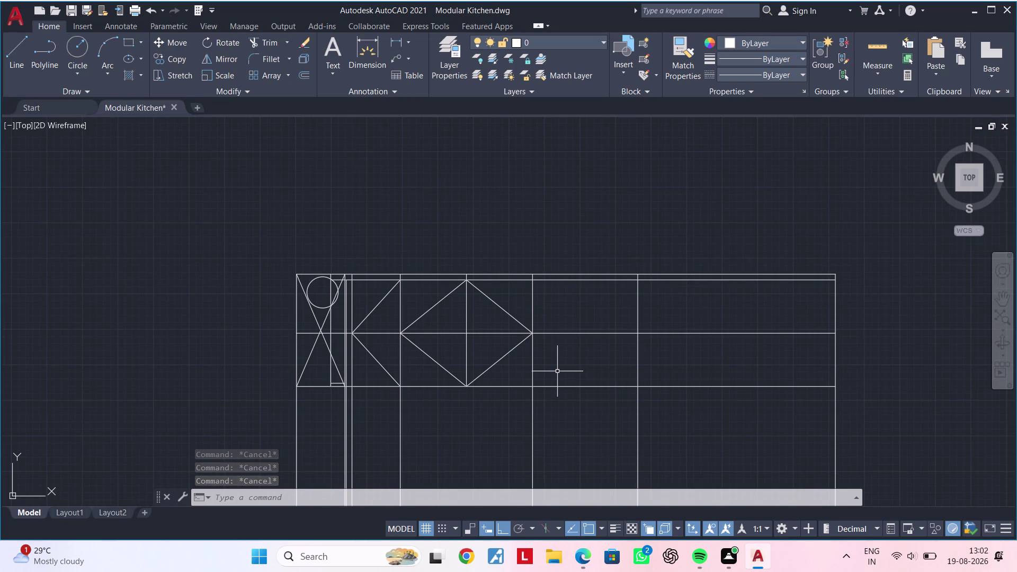
key(Escape)
key(Escape)
text(OF)
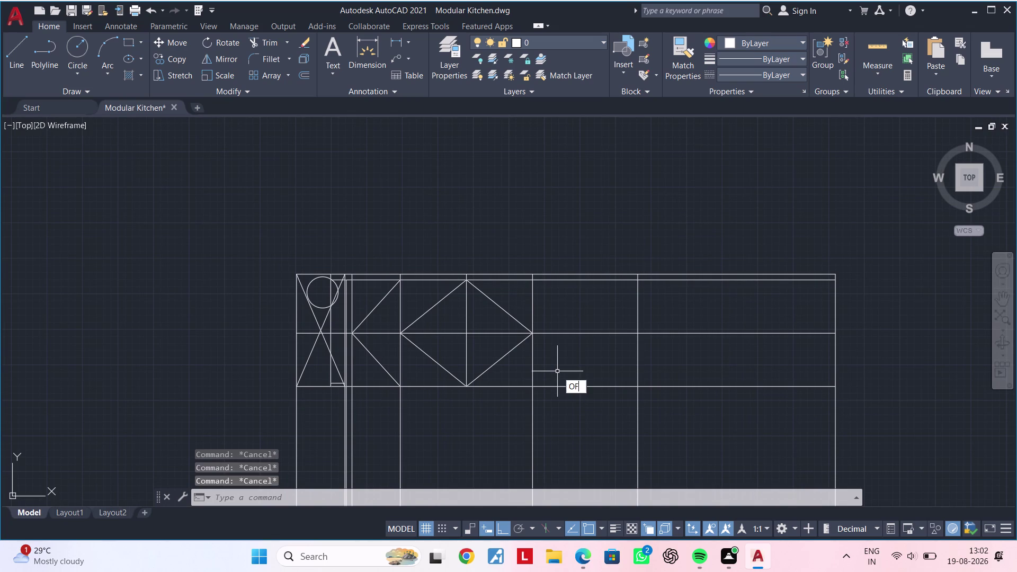
key(space)
text(370)
key(Return)
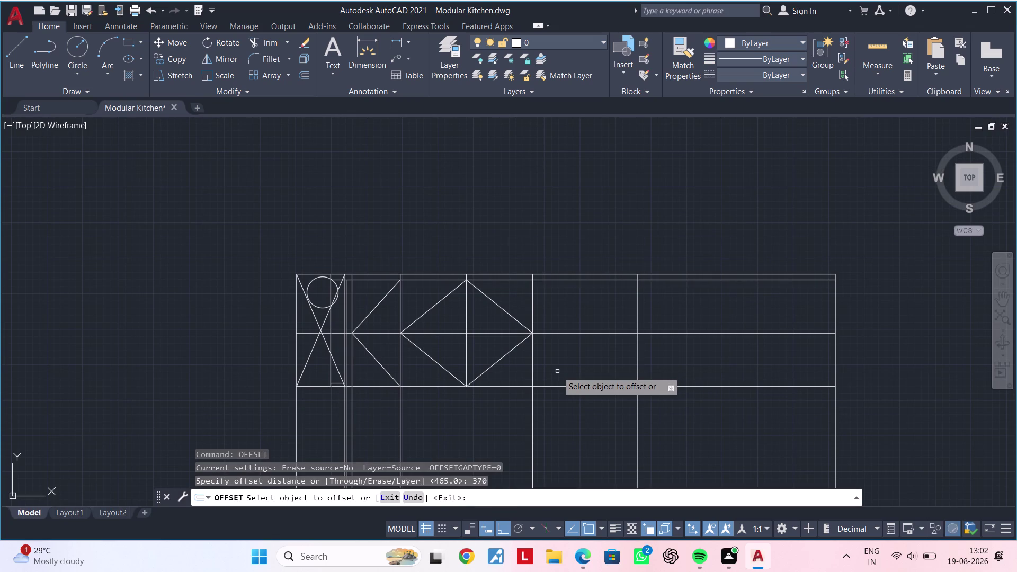
click(636, 316)
click(595, 318)
key(Escape)
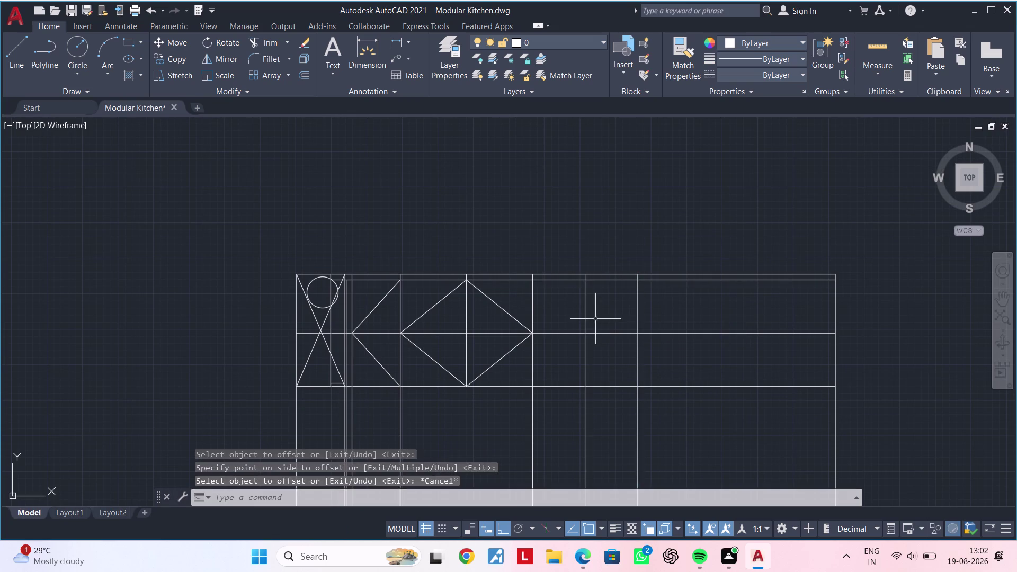
key(Escape)
Draw diamond swing lines joining the shutter panel's top, side and bottom midpoints.
key(l)
key(space)
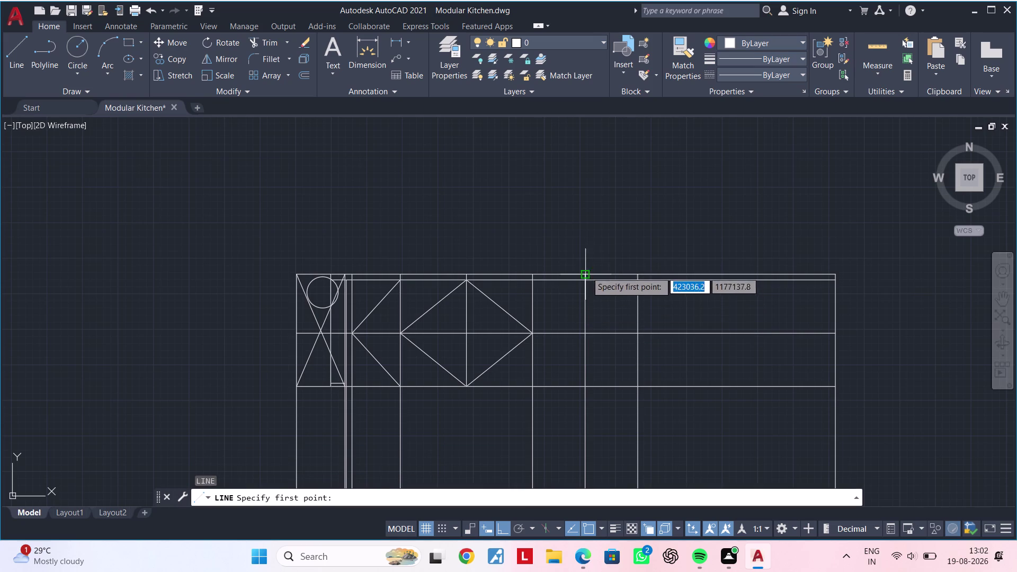
scroll(up, 3)
click(589, 270)
middle_drag(576, 334, 589, 197)
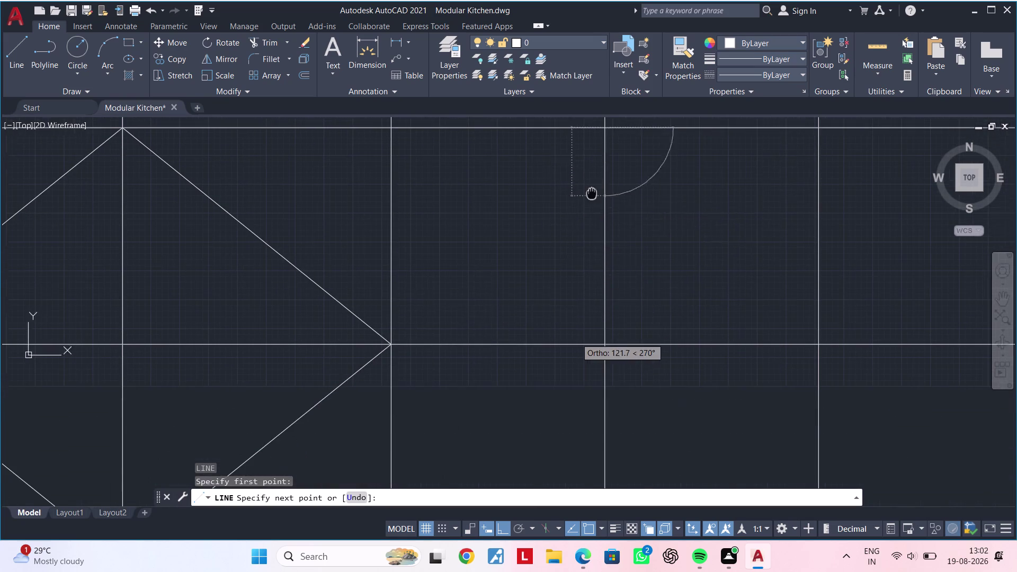
middle_drag(590, 197, 592, 192)
click(386, 340)
scroll(down, 3)
middle_drag(525, 335, 512, 254)
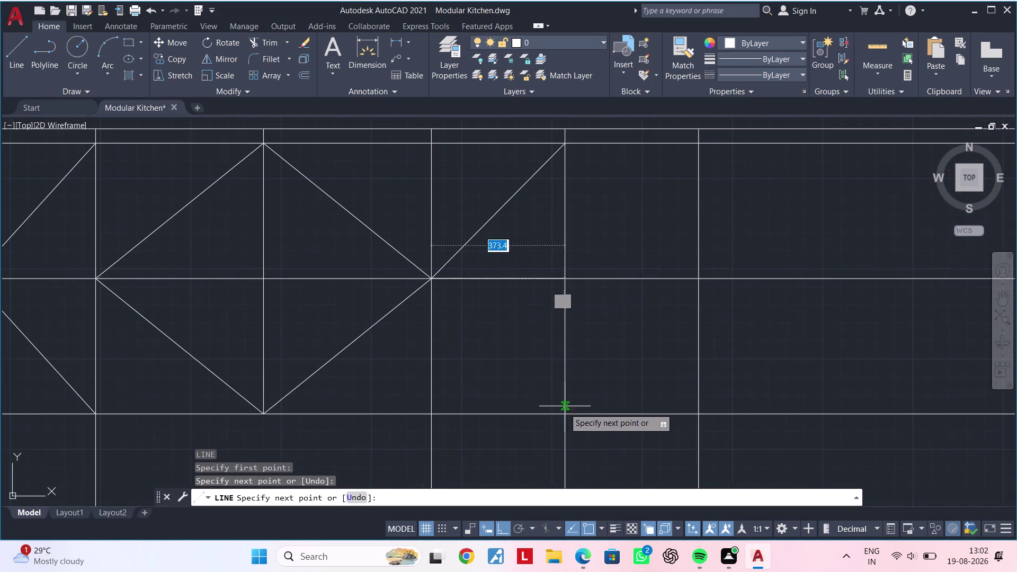
click(561, 415)
click(701, 278)
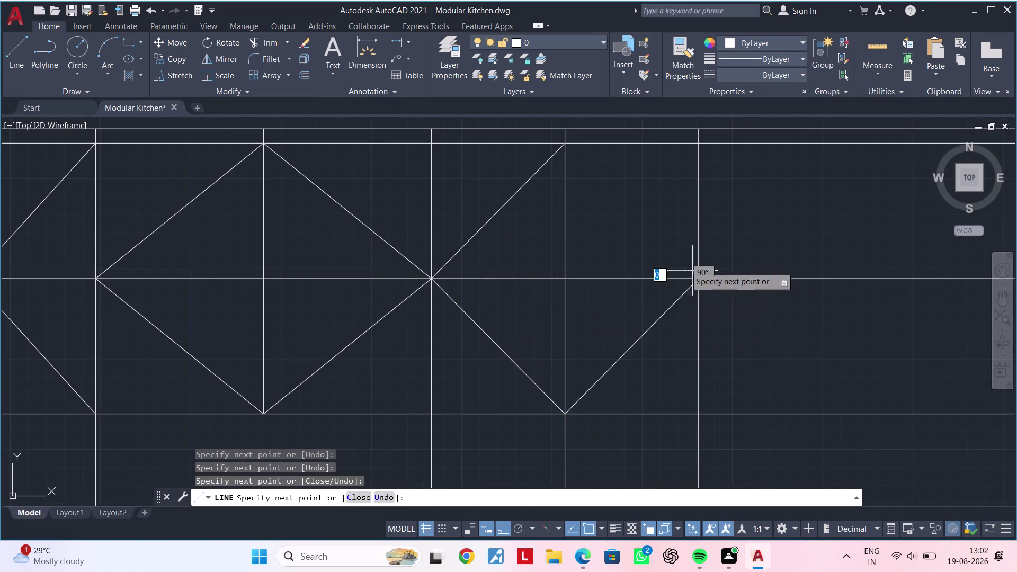
click(567, 146)
key(Escape)
key(Escape)
key(Escape)
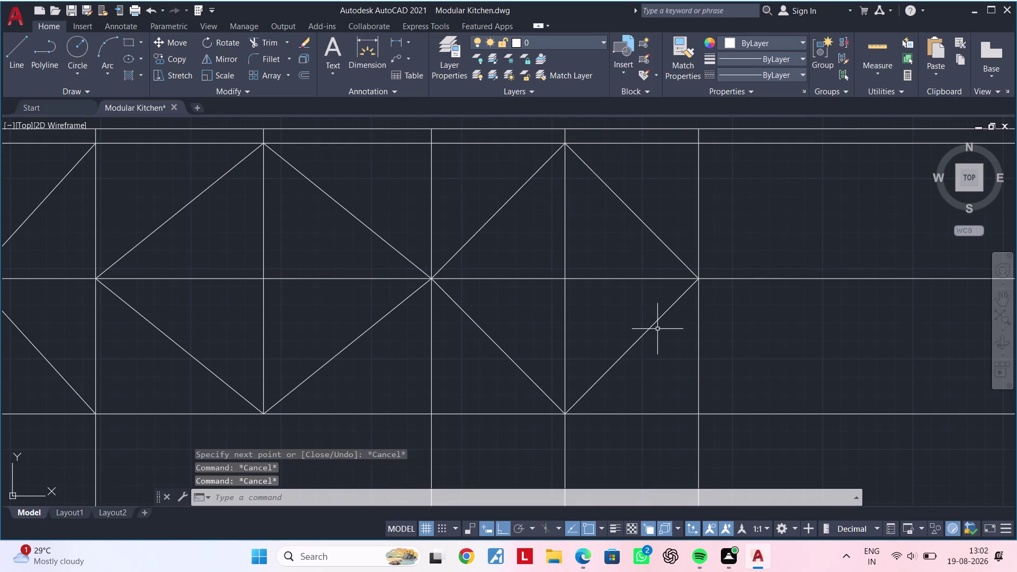
key(Escape)
key(Escape)
key(Escape)
key(Escape)
scroll(down, 3)
middle_drag(659, 344, 659, 228)
key(Escape)
key(Escape)
middle_drag(649, 315, 691, 300)
key(Escape)
key(Escape)
key(Escape)
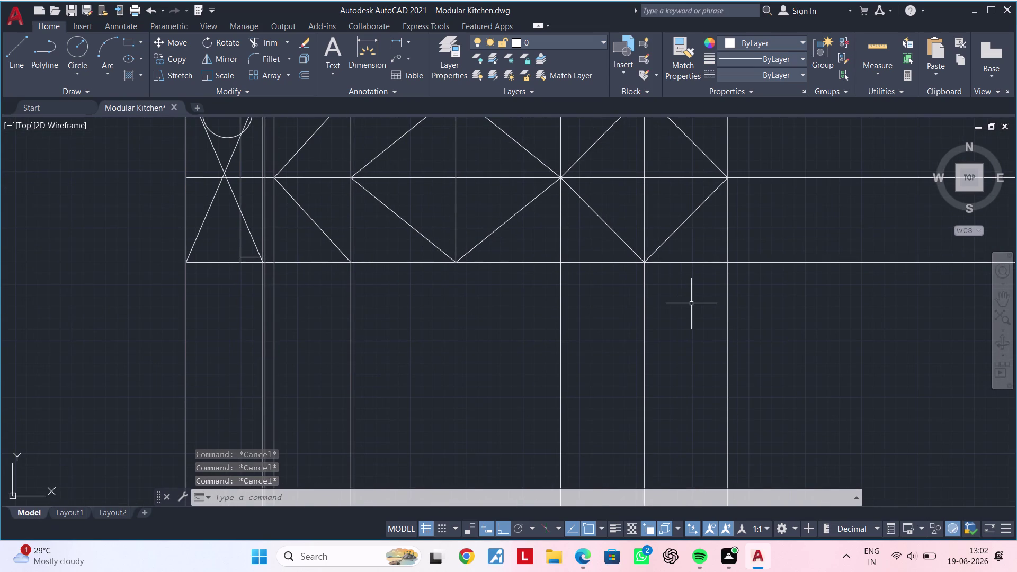
Offset the lower horizontal cabinet line 600 downward.
key(Escape)
key(Escape)
key(Escape)
text(OF 6)
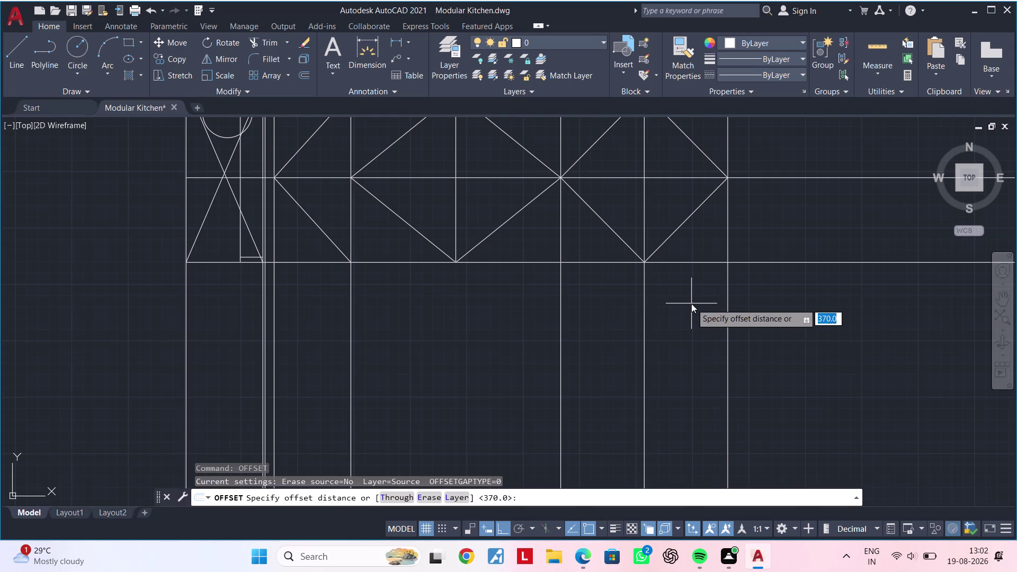
text(00)
key(Return)
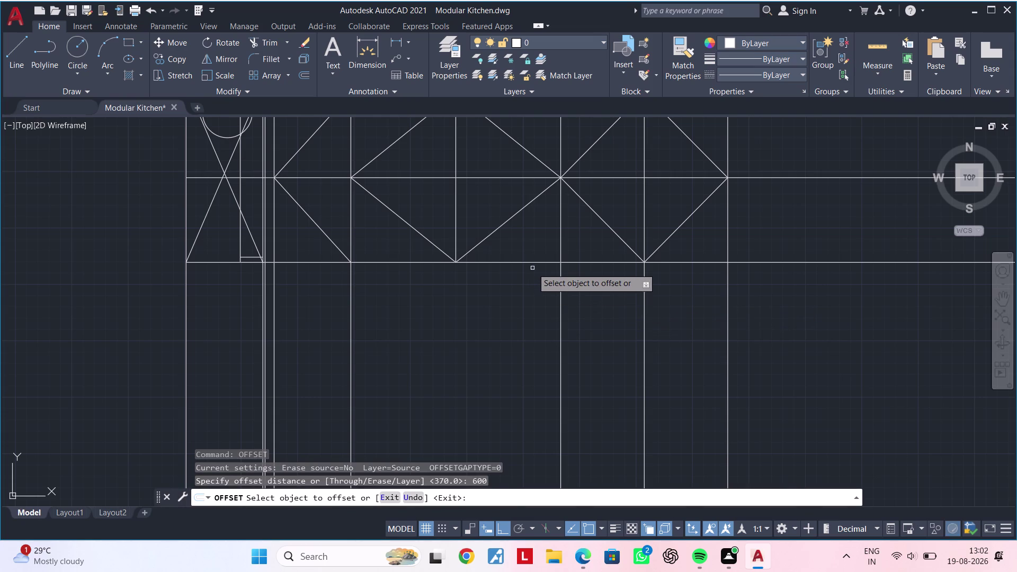
click(534, 263)
click(521, 339)
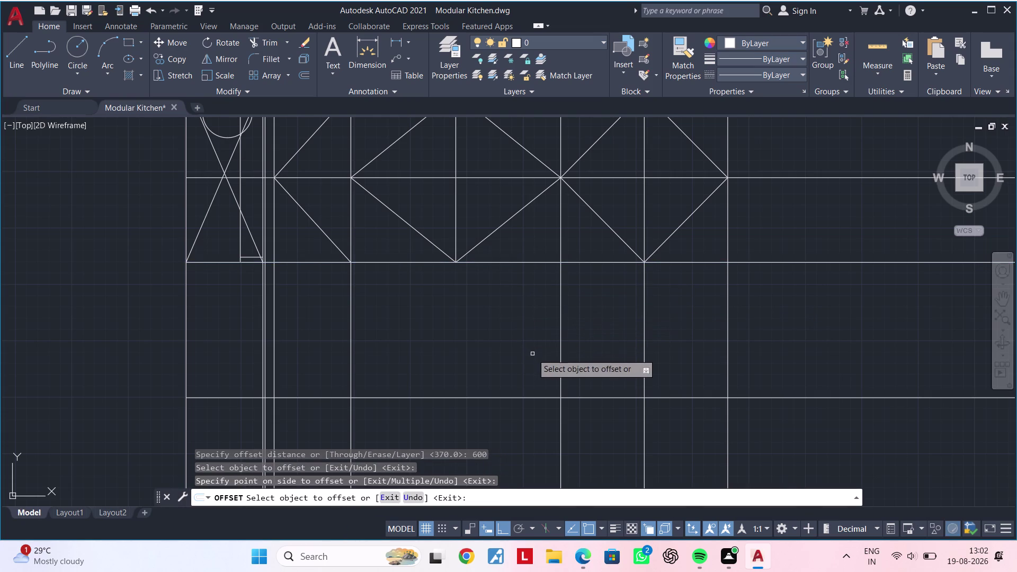
middle_drag(476, 349, 604, 302)
key(Escape)
key(Escape)
key(Escape)
key(Escape)
key(Escape)
key(Escape)
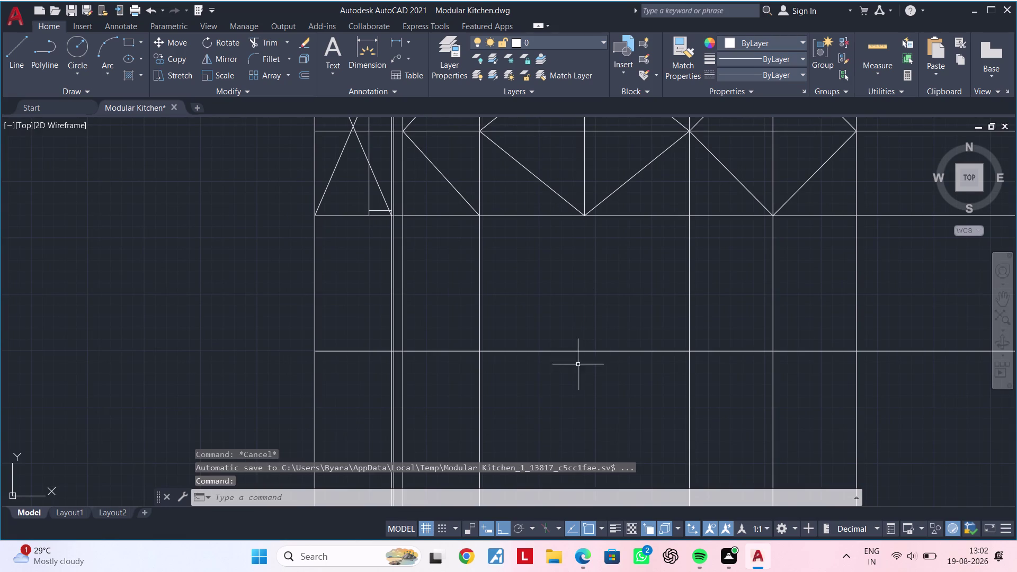
key(Escape)
Fence-trim the left-side vertical lines below the new 600 line.
key(t)
key(r)
key(space)
drag(509, 425, 466, 421)
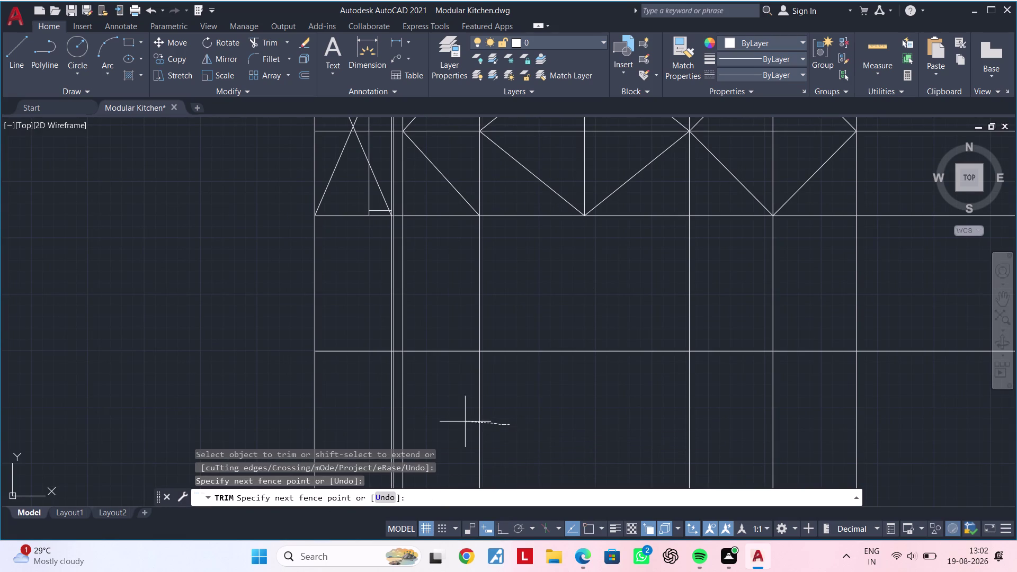
drag(466, 421, 455, 418)
click(460, 414)
drag(435, 416, 383, 410)
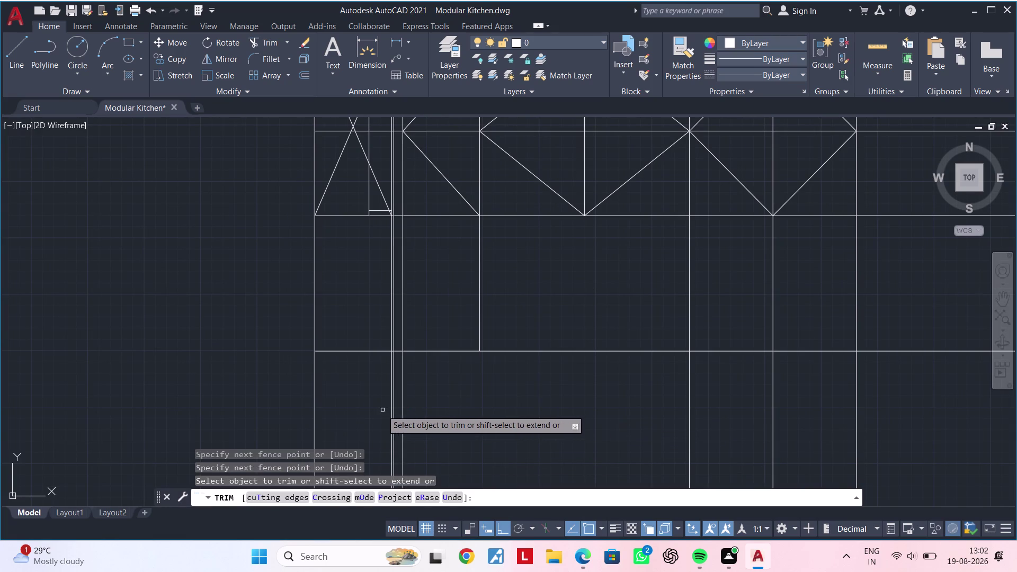
drag(383, 410, 381, 410)
drag(348, 408, 458, 405)
Fence-trim the remaining right-side verticals below the line and review the lower cabinets.
scroll(down, 3)
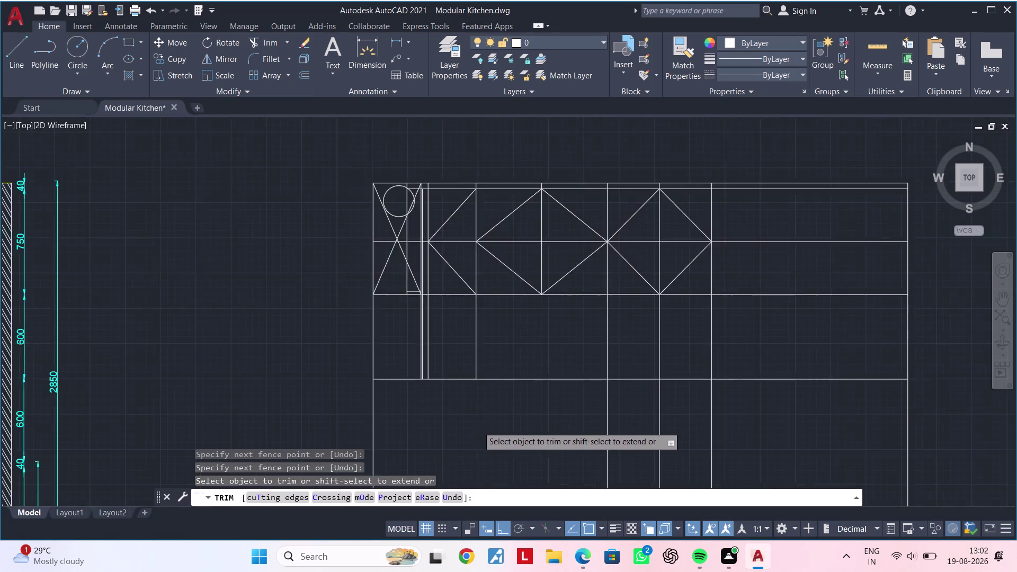
middle_drag(480, 426, 566, 385)
drag(566, 385, 590, 385)
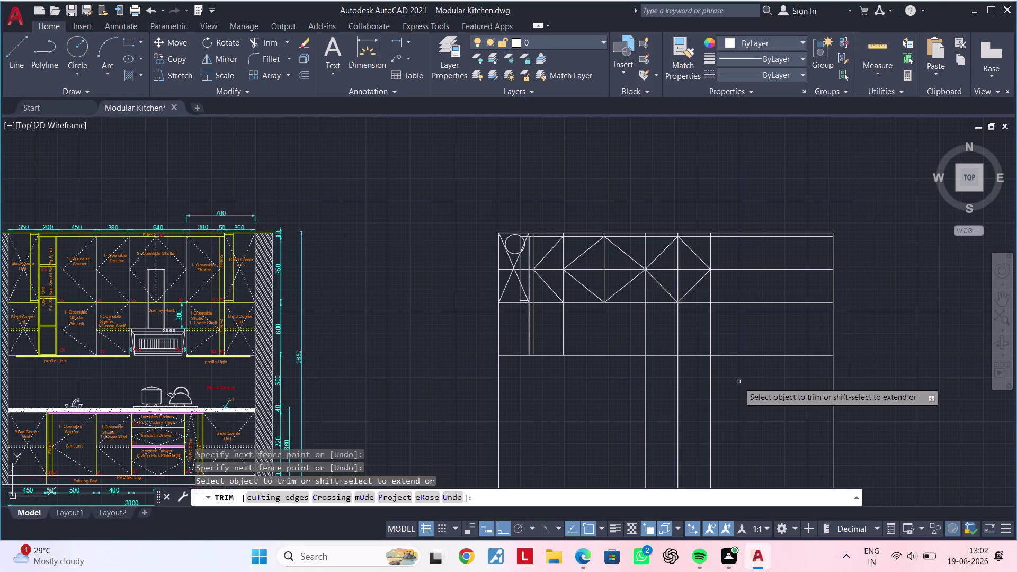
click(744, 381)
drag(744, 381, 658, 382)
drag(646, 381, 632, 382)
drag(637, 382, 712, 382)
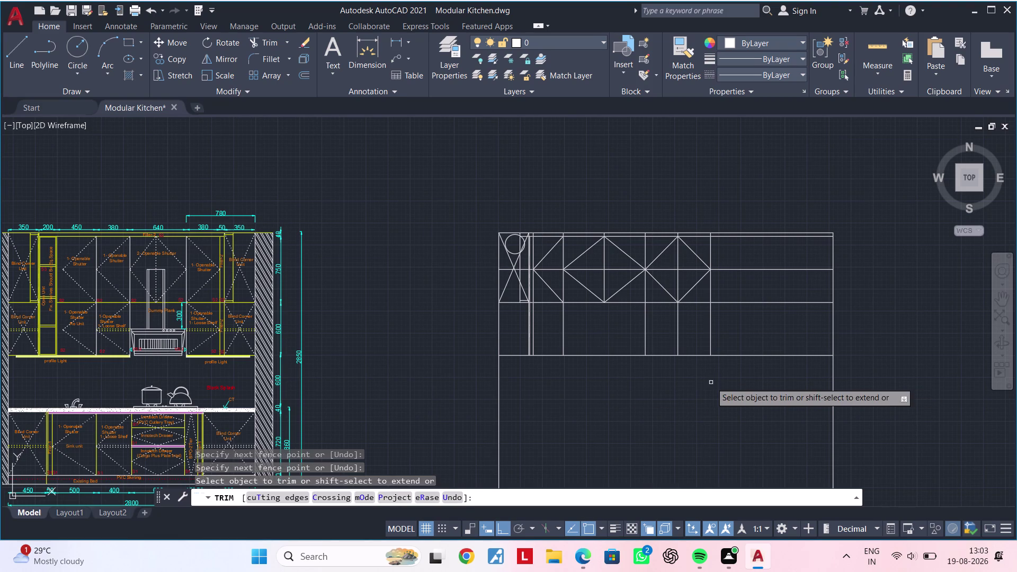
key(Escape)
key(Escape)
middle_drag(703, 381, 613, 383)
key(Escape)
key(Escape)
key(Escape)
key(Escape)
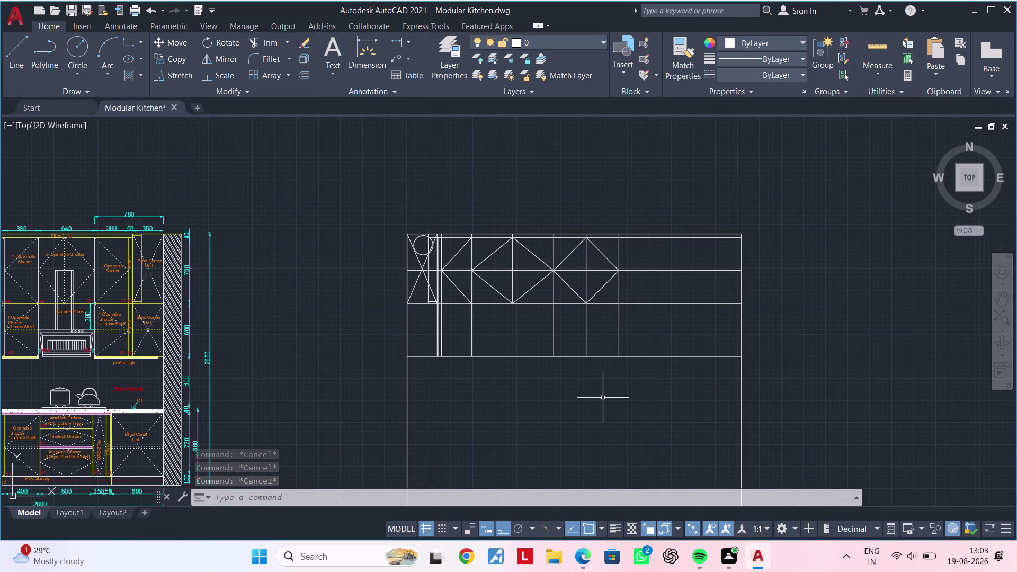
key(Escape)
key(Escape)
key(Escape)
key(Escape)
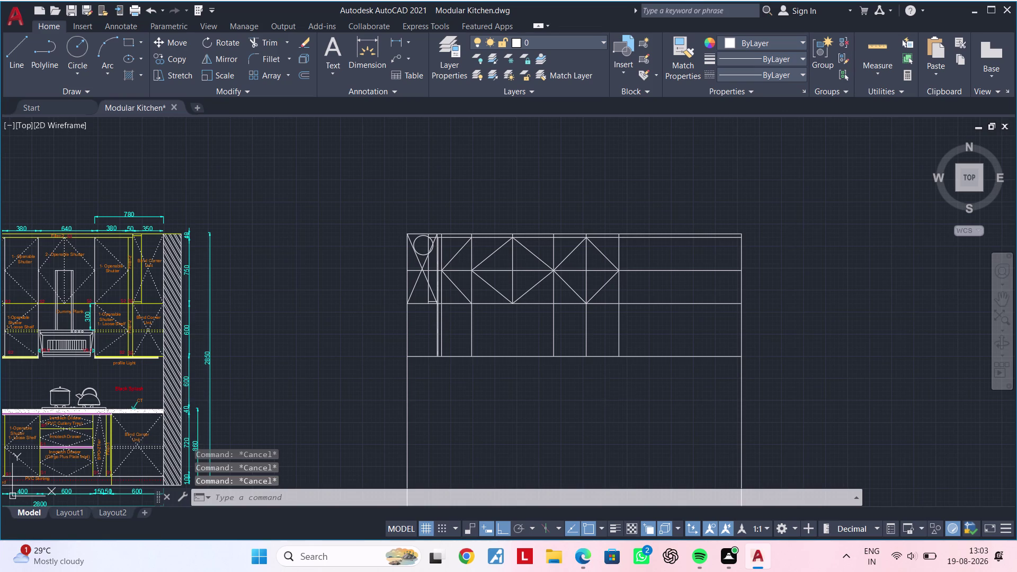
scroll(up, 3)
middle_drag(480, 366, 610, 360)
key(Escape)
key(Escape)
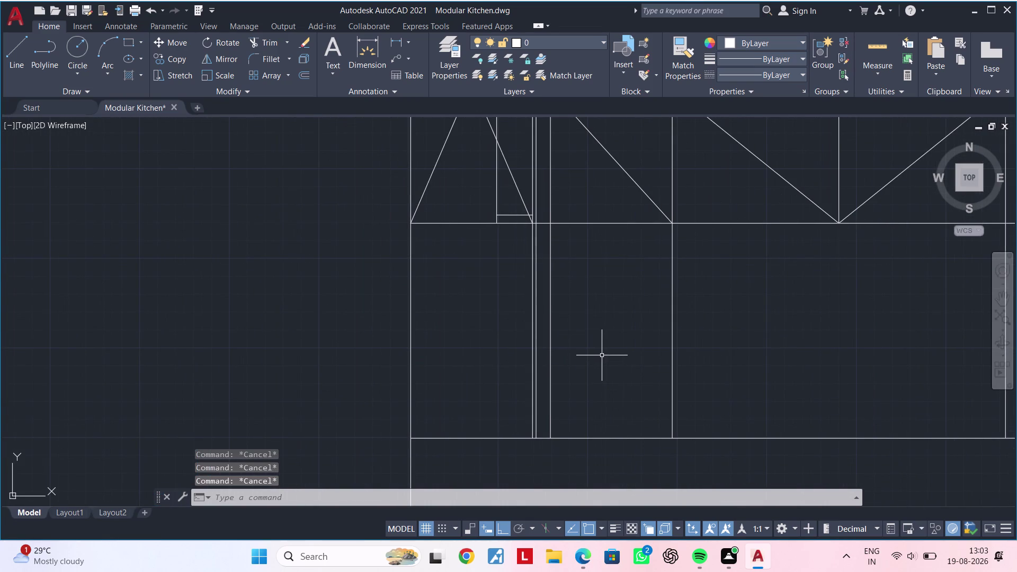
key(Escape)
key(Escape)
key(Escape)
key(Escape)
middle_drag(591, 359, 625, 371)
key(Escape)
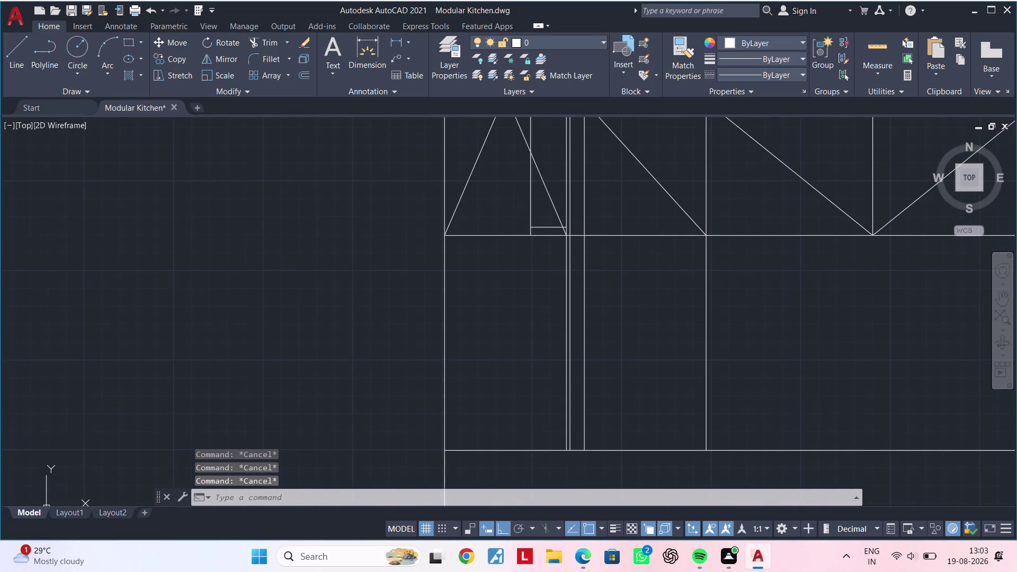
key(Escape)
middle_drag(625, 371, 622, 352)
key(Escape)
key(Escape)
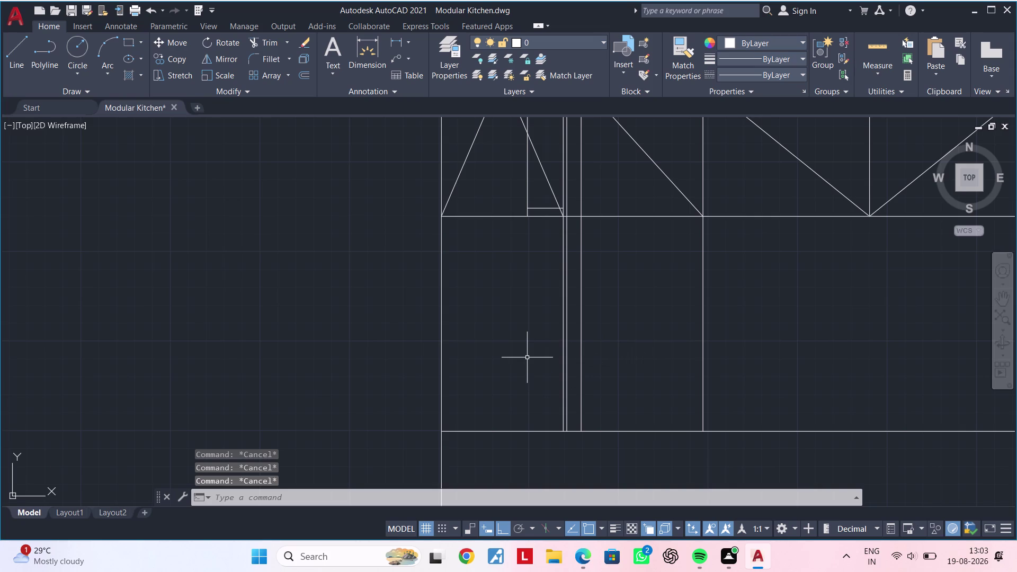
middle_drag(527, 357, 519, 374)
key(Escape)
key(Escape)
text(L)
key(space)
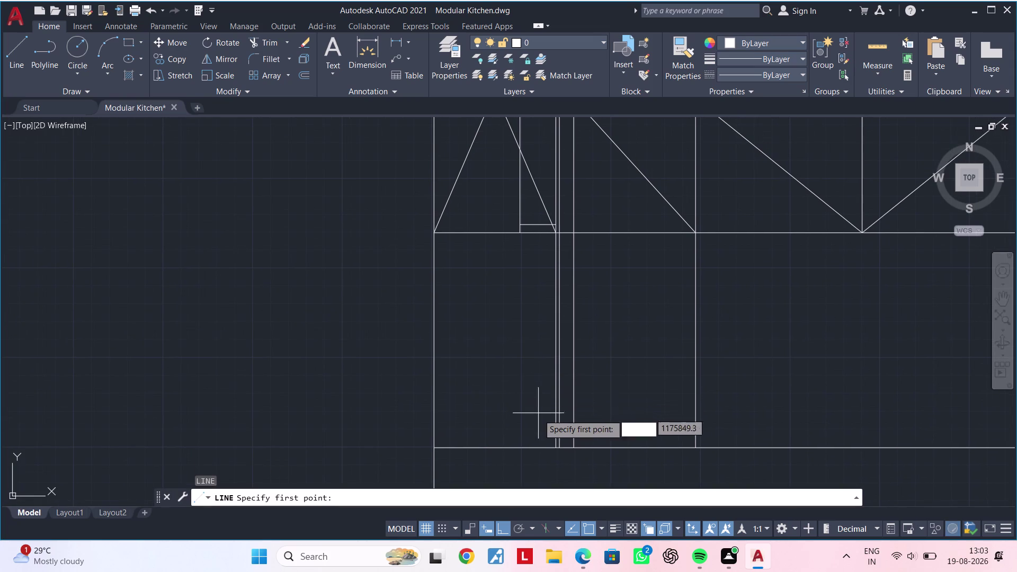
scroll(up, 3)
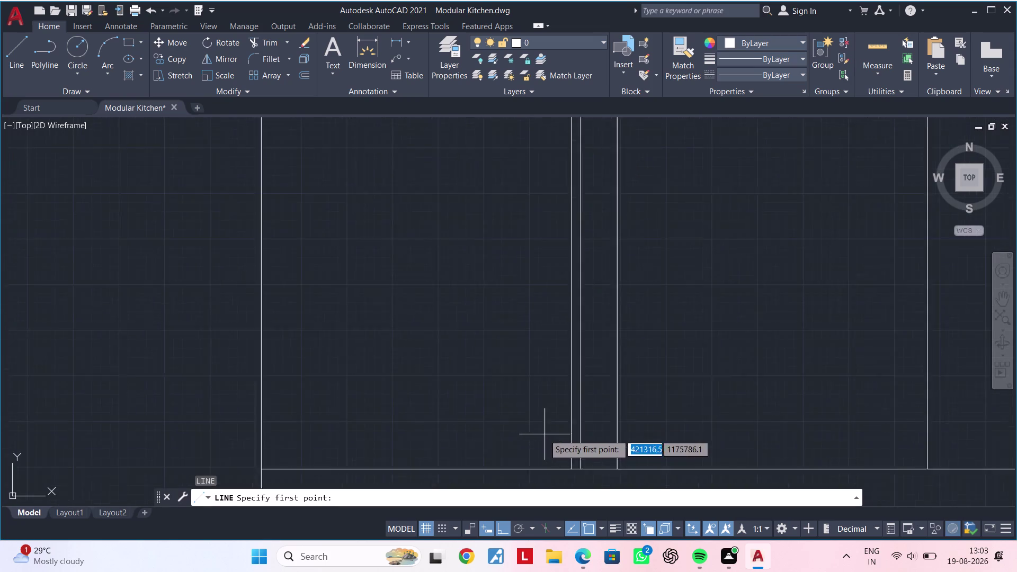
scroll(up, 3)
middle_drag(706, 400, 689, 240)
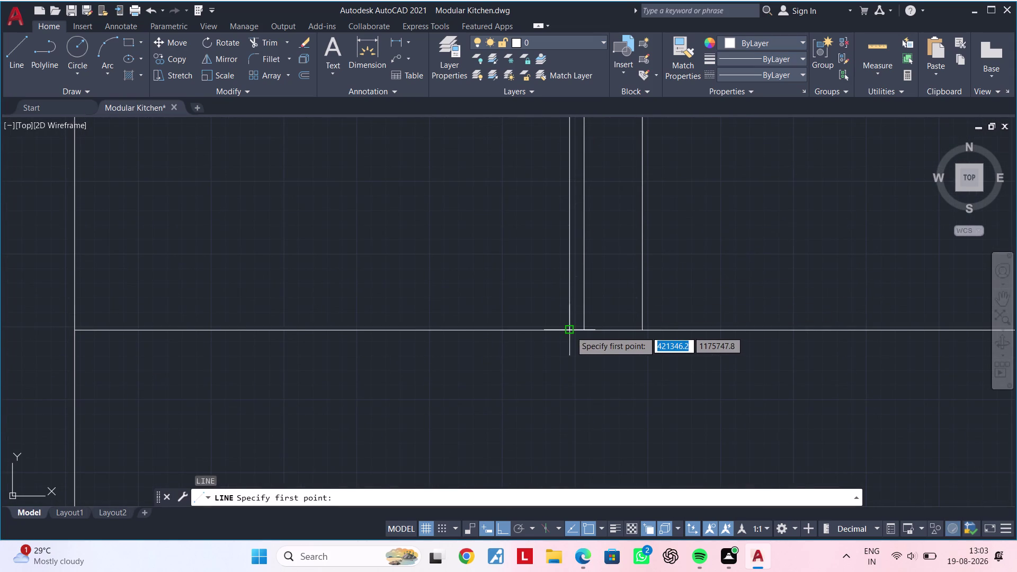
click(568, 331)
scroll(down, 3)
middle_drag(489, 225, 555, 407)
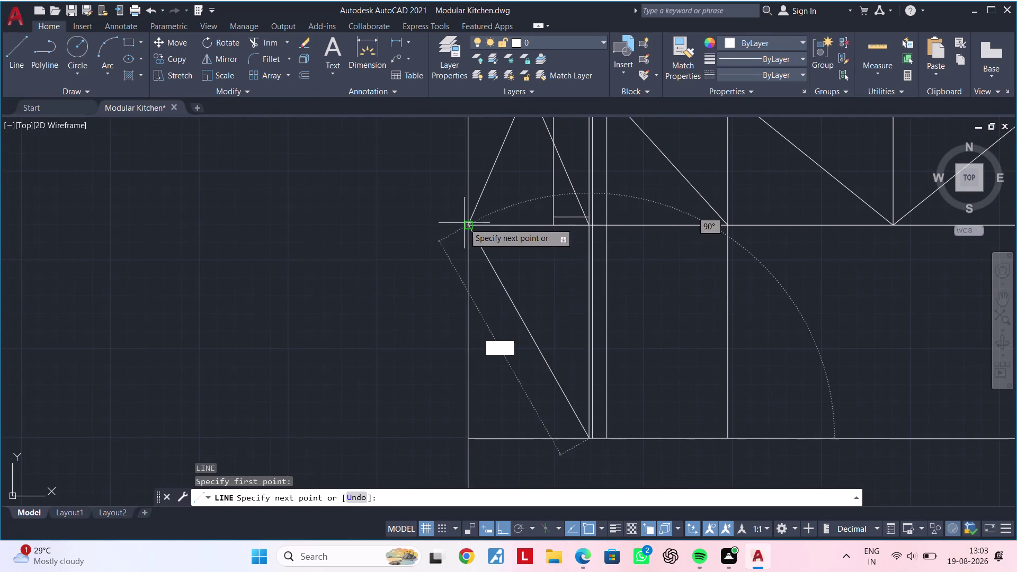
click(463, 223)
key(Escape)
key(Escape)
key(space)
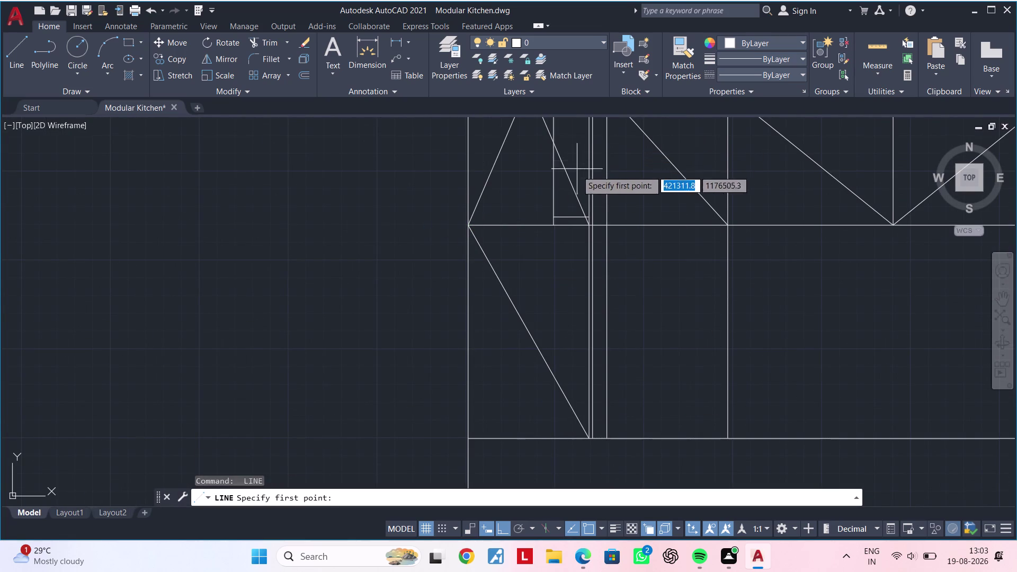
scroll(up, 3)
Cancel the unfinished line started at the shutter corner.
click(578, 215)
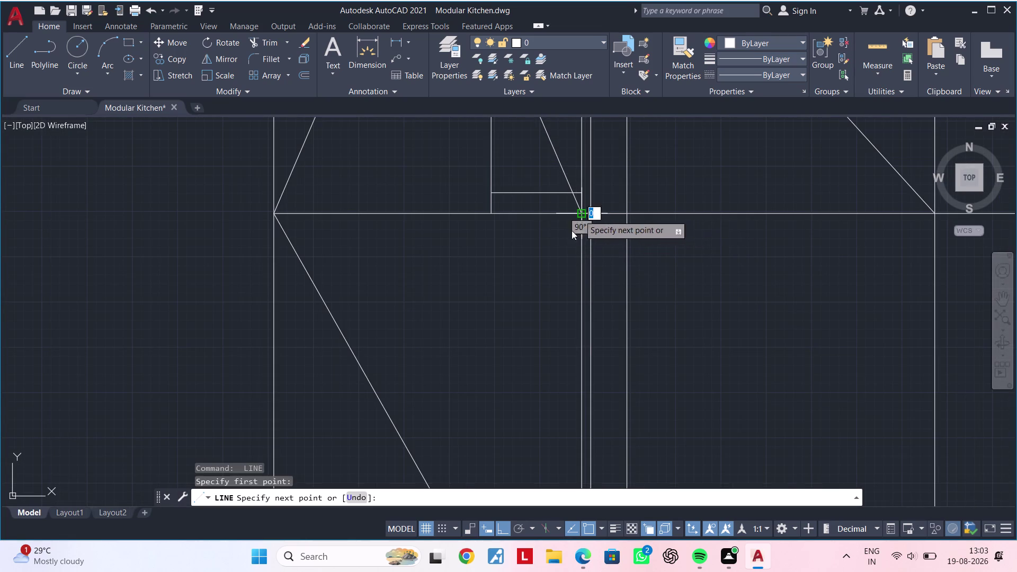
scroll(down, 3)
middle_drag(527, 311, 566, 217)
scroll(up, 3)
click(476, 362)
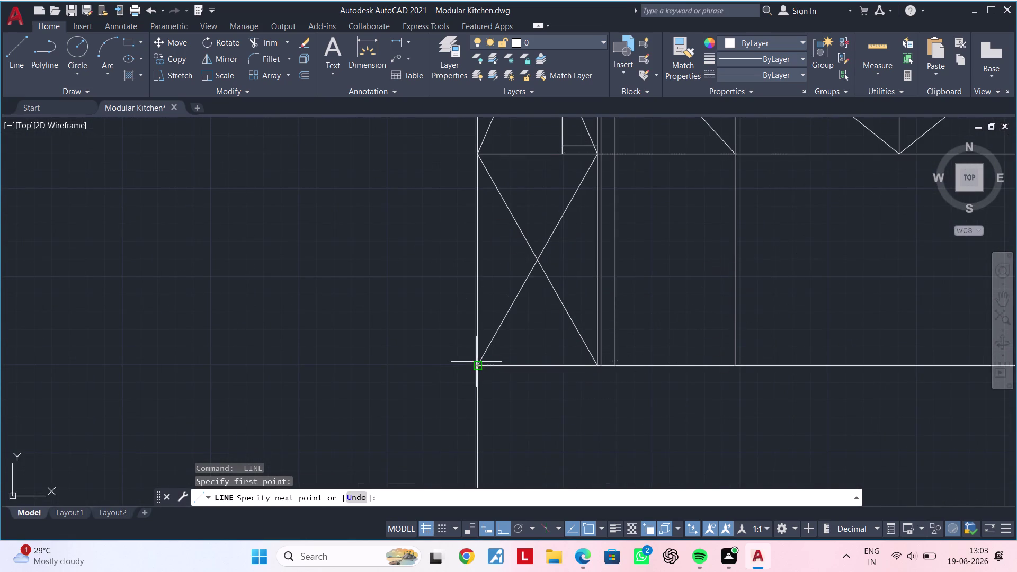
key(Escape)
middle_drag(526, 328, 473, 354)
key(Escape)
key(Escape)
key(Escape)
key(Escape)
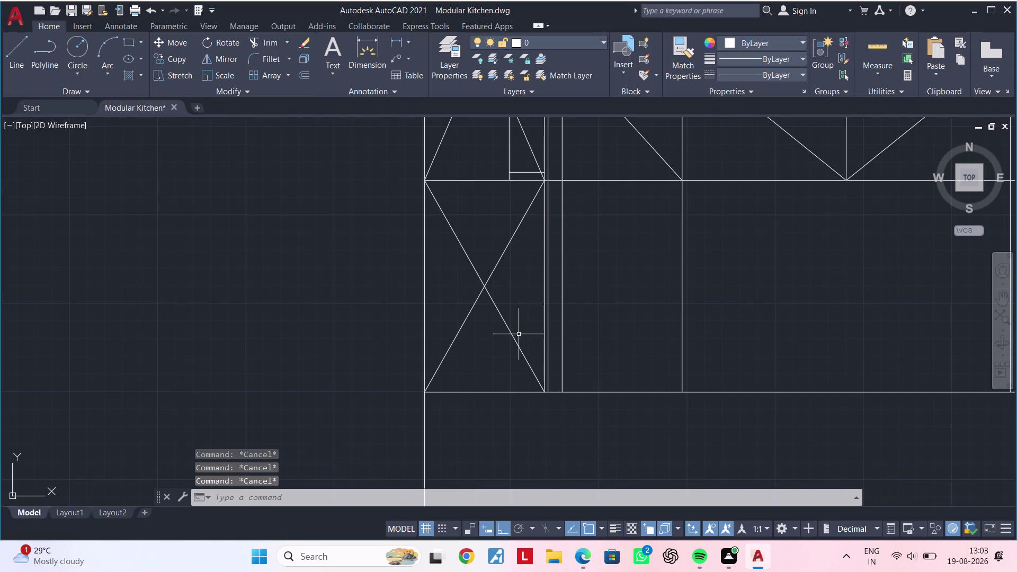
key(Escape)
key(Escape)
Offset the base cabinet bottom line 300 upward as the skirting line.
text(OF 300)
key(Return)
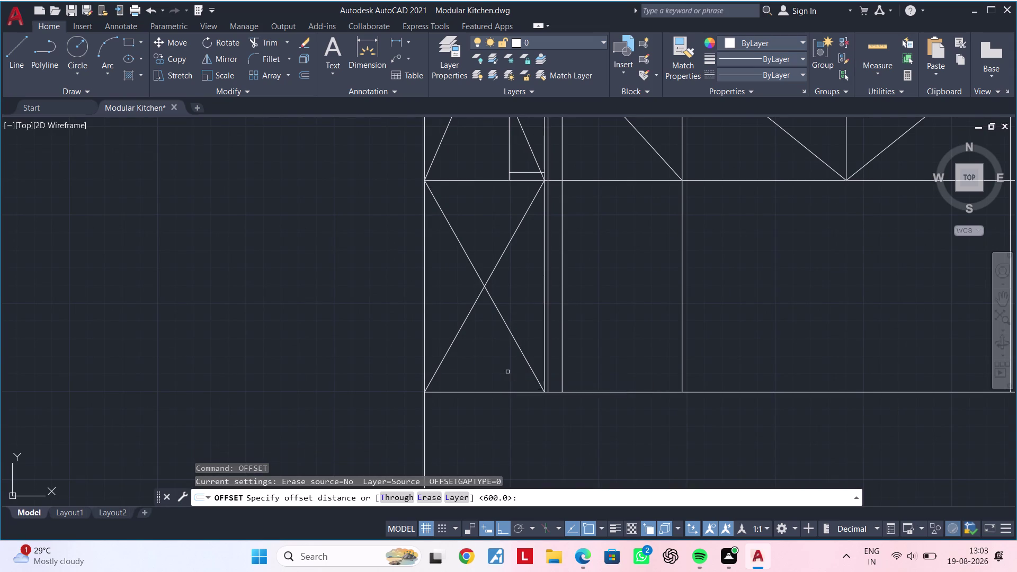
click(495, 392)
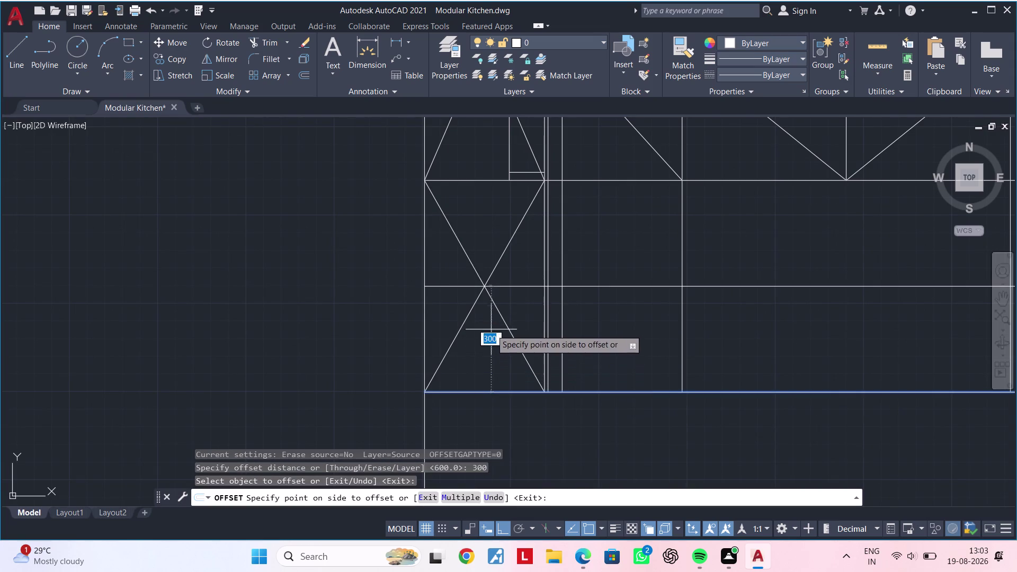
click(489, 319)
scroll(up, 3)
middle_drag(500, 301, 534, 315)
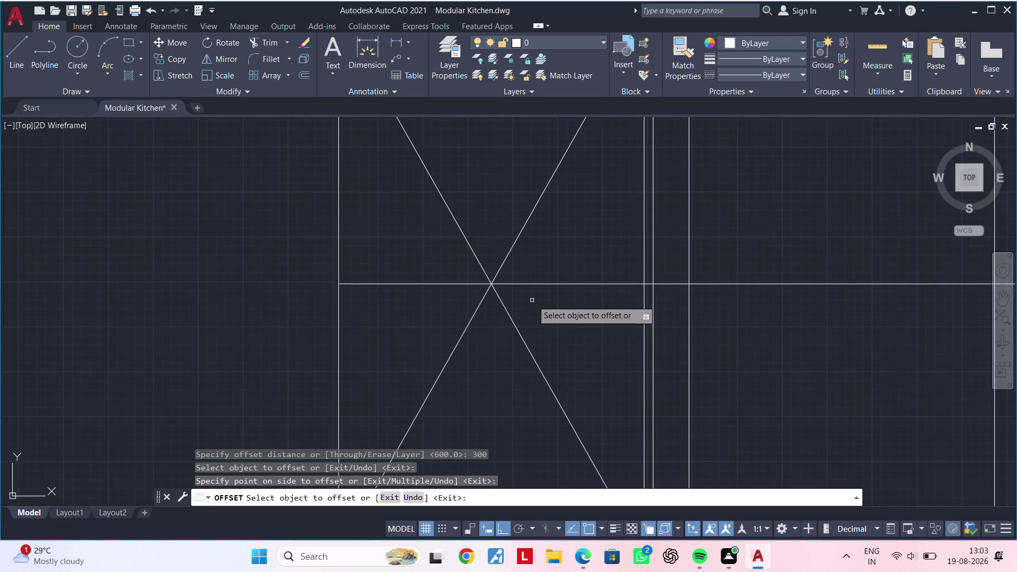
key(space)
Offset the skirting line 10 upward to make a parallel pair.
key(space)
text(10)
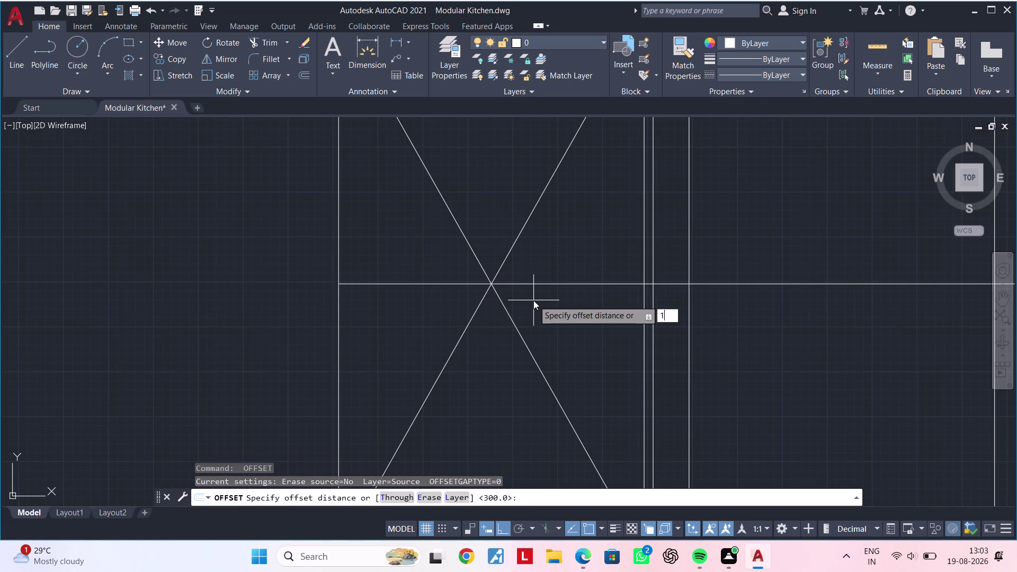
key(Return)
click(570, 284)
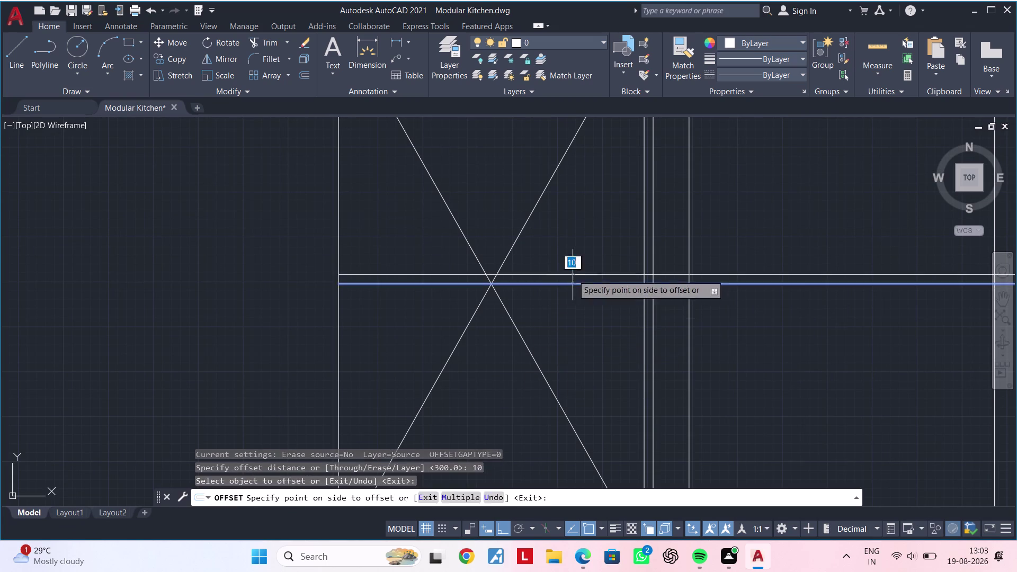
click(579, 250)
click(573, 282)
click(576, 293)
key(Escape)
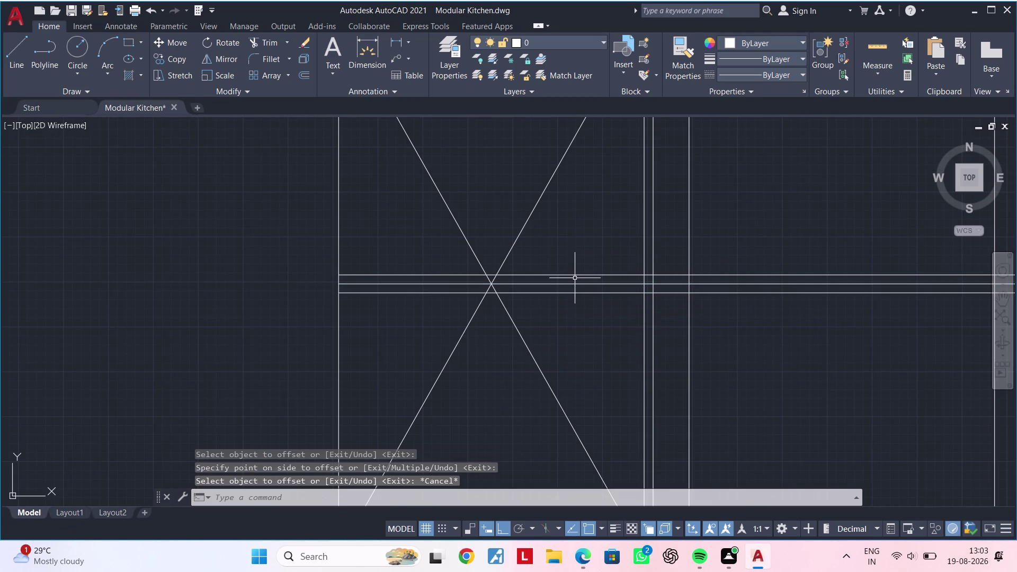
click(571, 283)
key(Delete)
scroll(down, 3)
scroll(down, 3)
middle_drag(635, 316, 512, 314)
middle_drag(547, 322, 497, 320)
key(Escape)
key(Escape)
key(Escape)
key(Escape)
key(Escape)
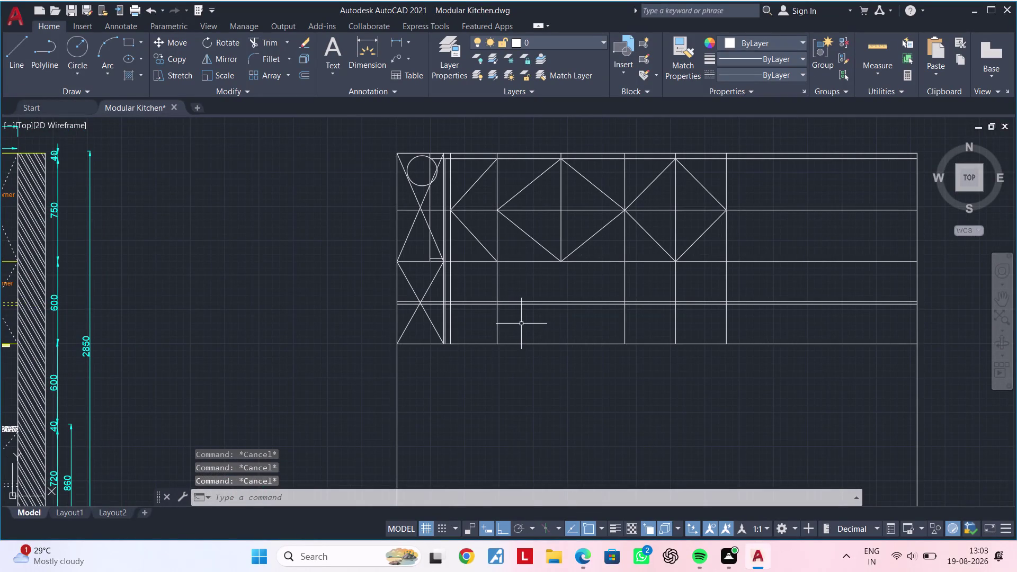
Fence-trim the doubled skirting lines out of the middle cabinet.
text(TR)
key(space)
drag(551, 319, 546, 290)
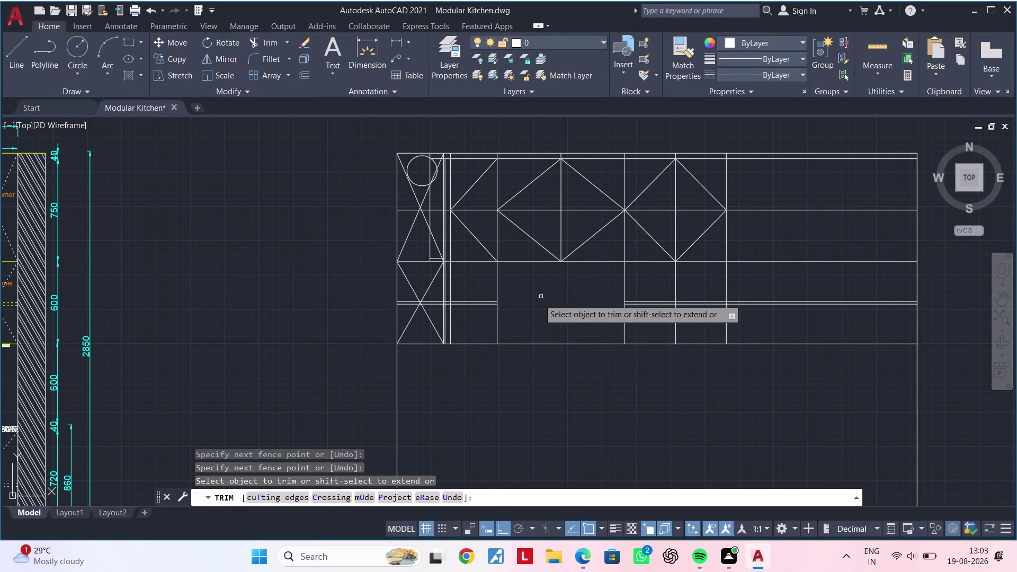
middle_drag(581, 304, 603, 300)
middle_drag(516, 299, 585, 288)
scroll(up, 3)
scroll(up, 3)
key(Escape)
middle_drag(532, 307, 553, 307)
key(Escape)
key(Escape)
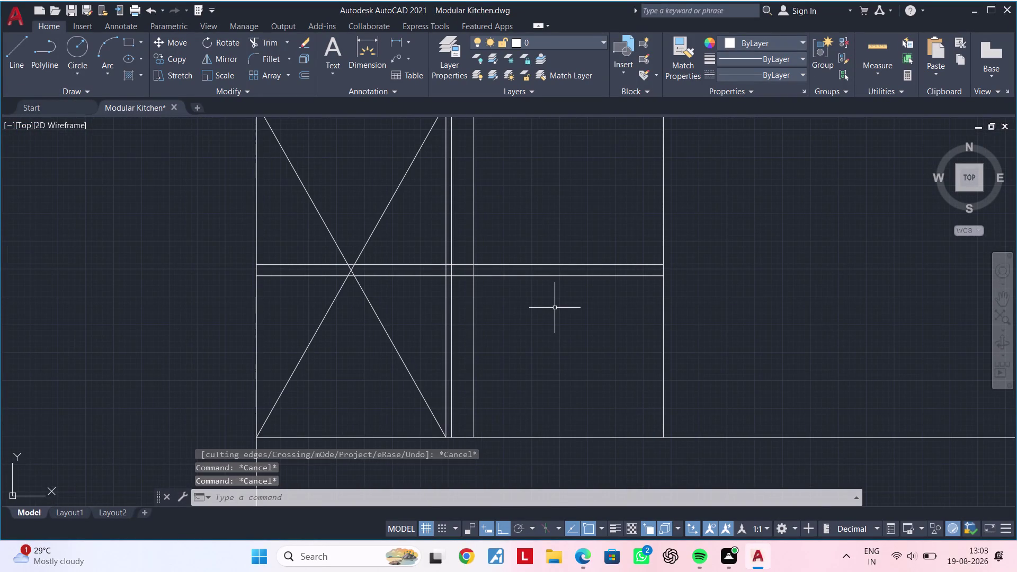
Draw swing lines from the second base shutter's left midpoint to its top and bottom corners.
text(L)
key(space)
middle_drag(550, 320, 534, 389)
scroll(down, 3)
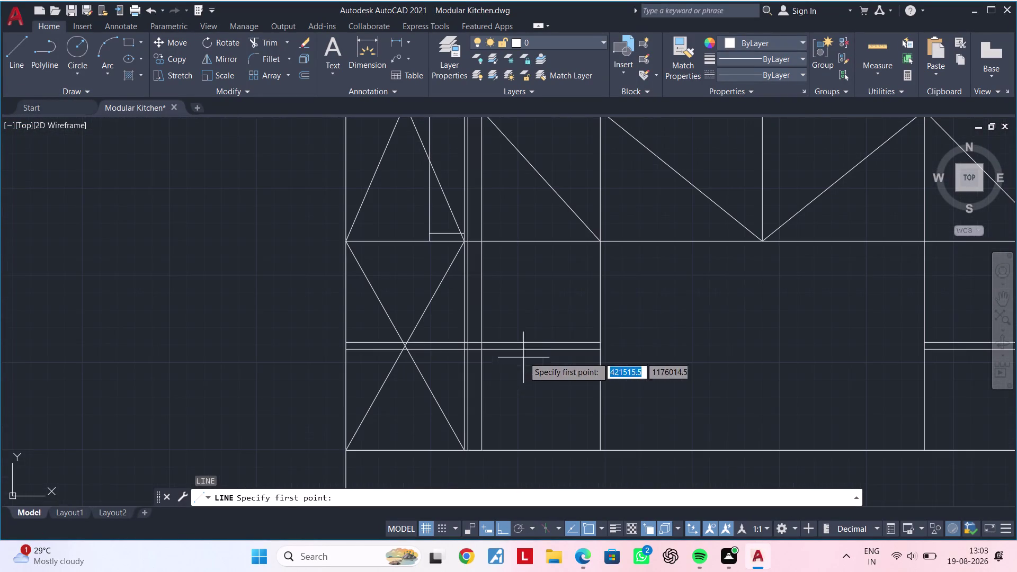
click(598, 240)
scroll(up, 3)
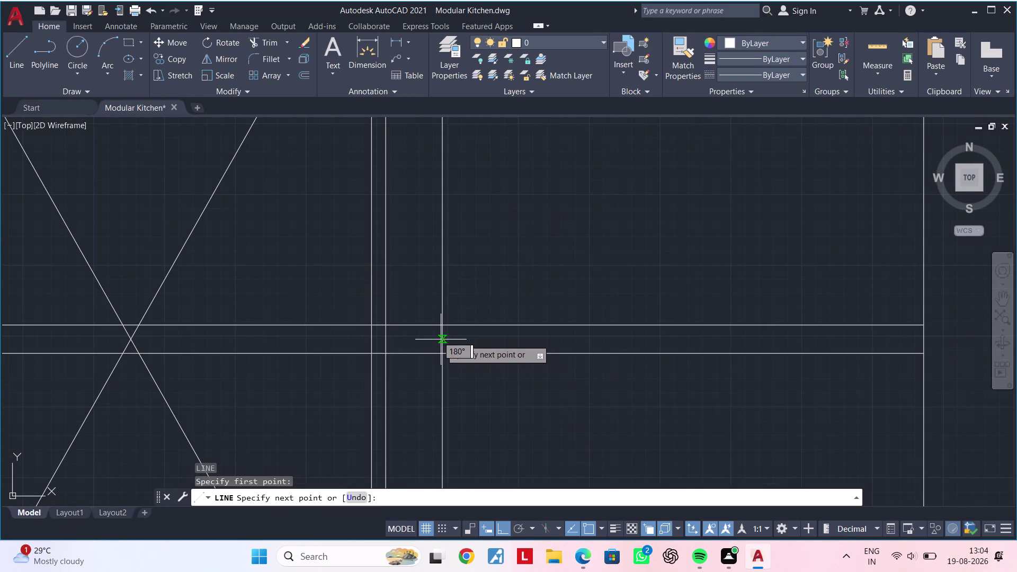
scroll(up, 3)
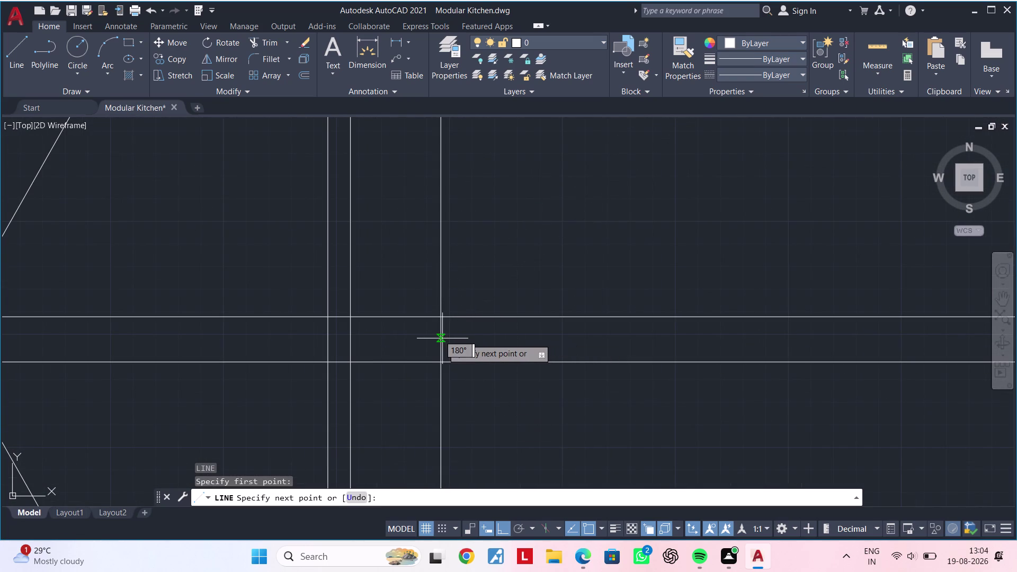
click(440, 340)
scroll(down, 3)
middle_drag(533, 362, 483, 311)
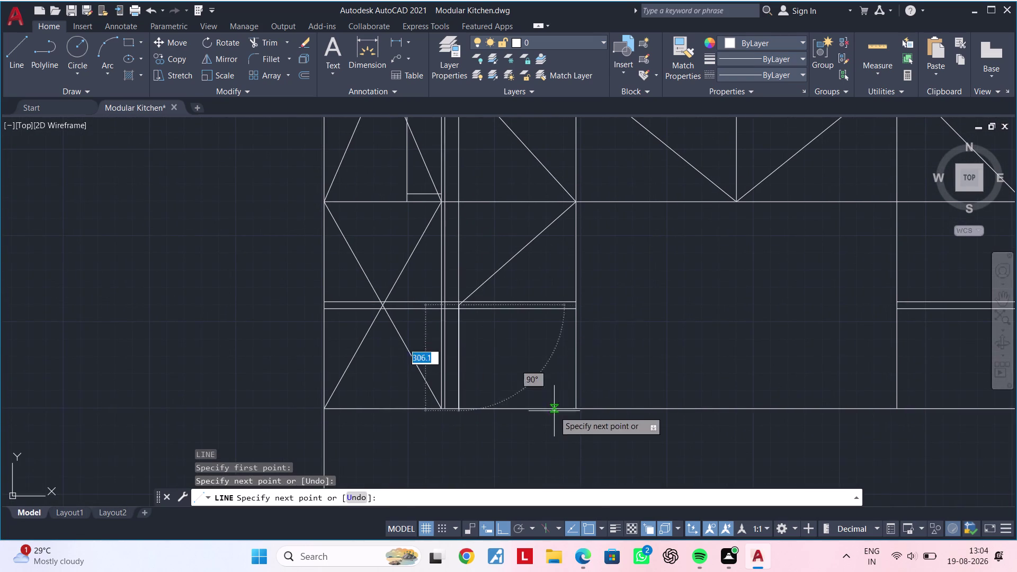
click(574, 412)
key(Escape)
key(Escape)
middle_drag(505, 379, 582, 378)
key(Escape)
key(Escape)
middle_drag(566, 372, 578, 382)
key(Escape)
key(Escape)
key(Escape)
key(Escape)
scroll(up, 3)
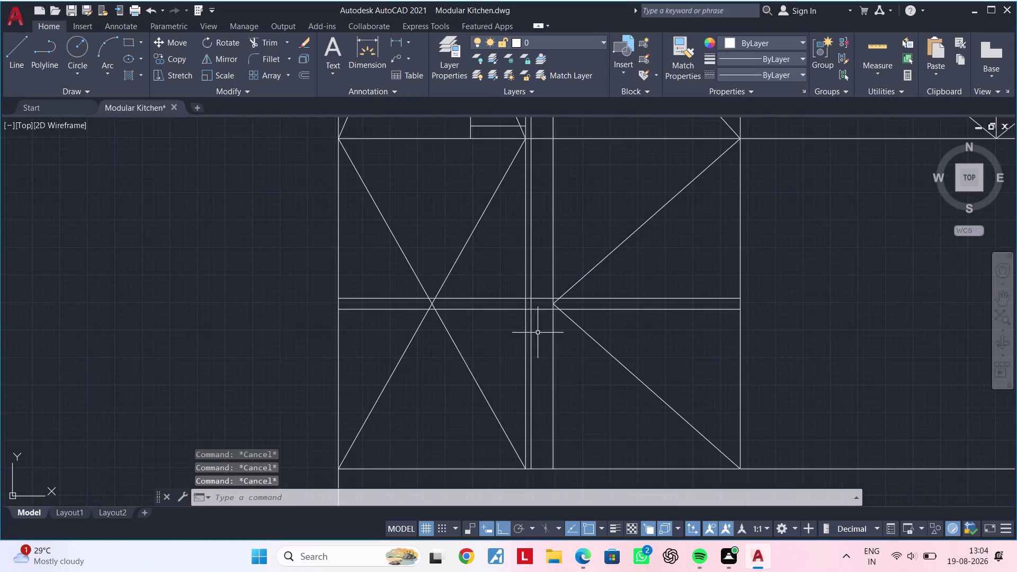
Cancel an early TRIM attempt and frame the whole cabinet elevation in view.
text(TR)
key(space)
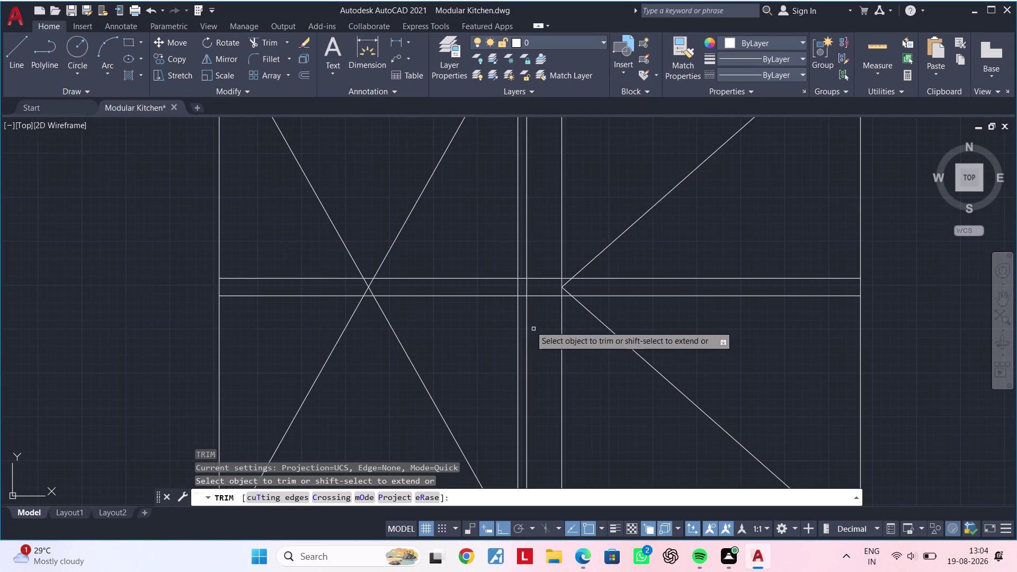
key(Escape)
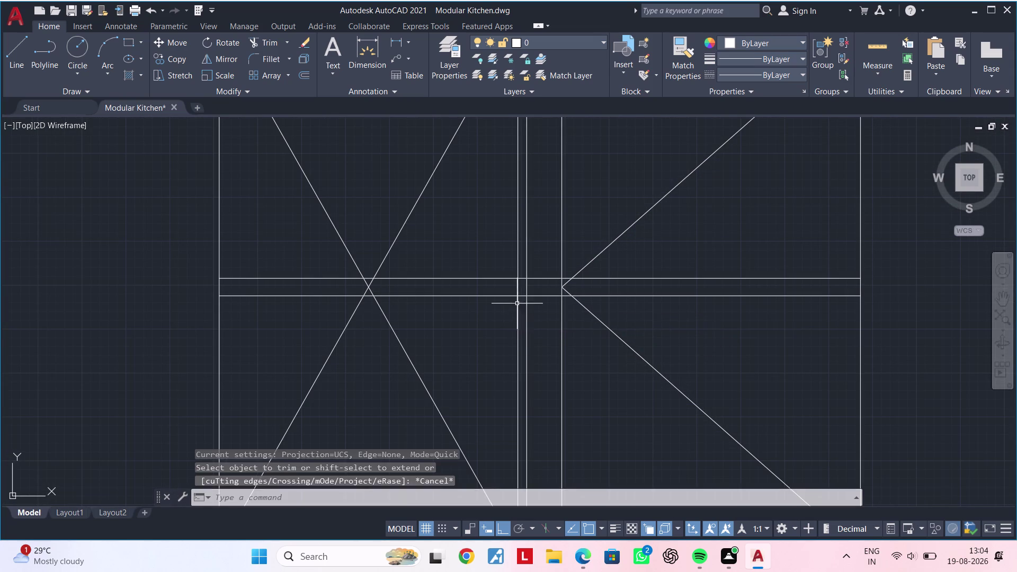
key(Escape)
scroll(down, 3)
scroll(down, 3)
middle_drag(592, 323, 435, 332)
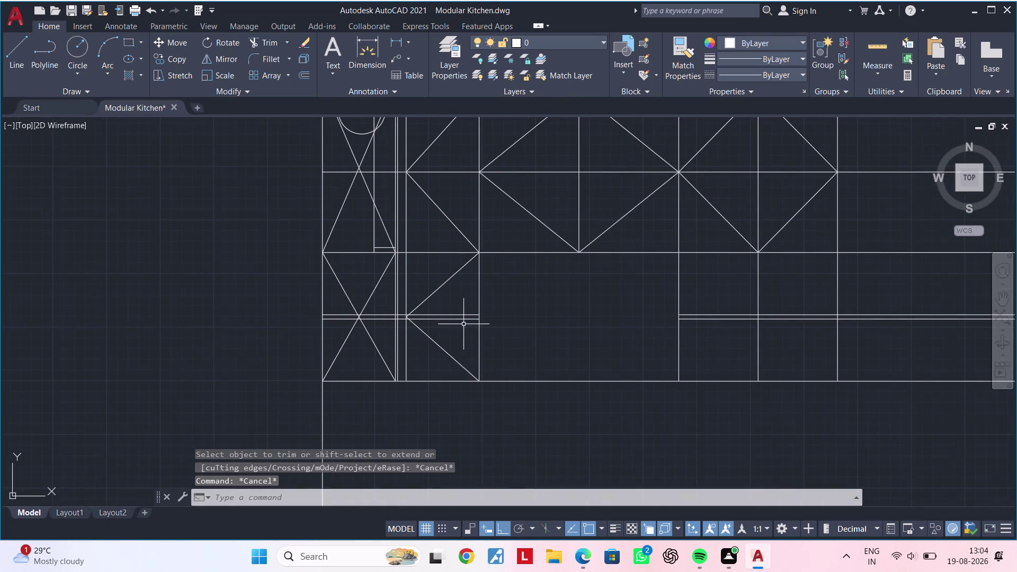
middle_drag(463, 326, 472, 377)
scroll(down, 3)
middle_drag(544, 371, 494, 344)
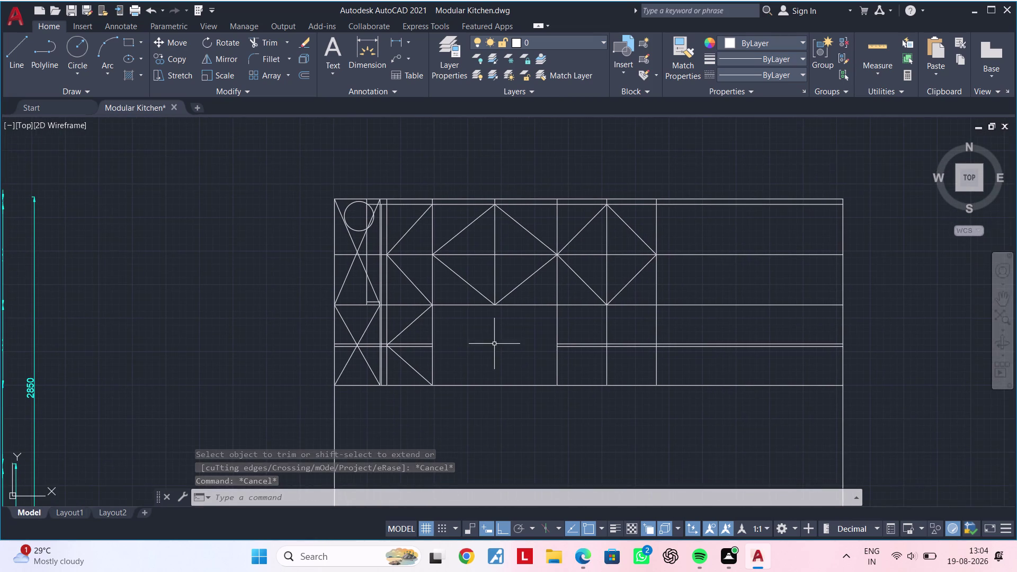
middle_drag(499, 354, 504, 316)
middle_drag(509, 326, 512, 283)
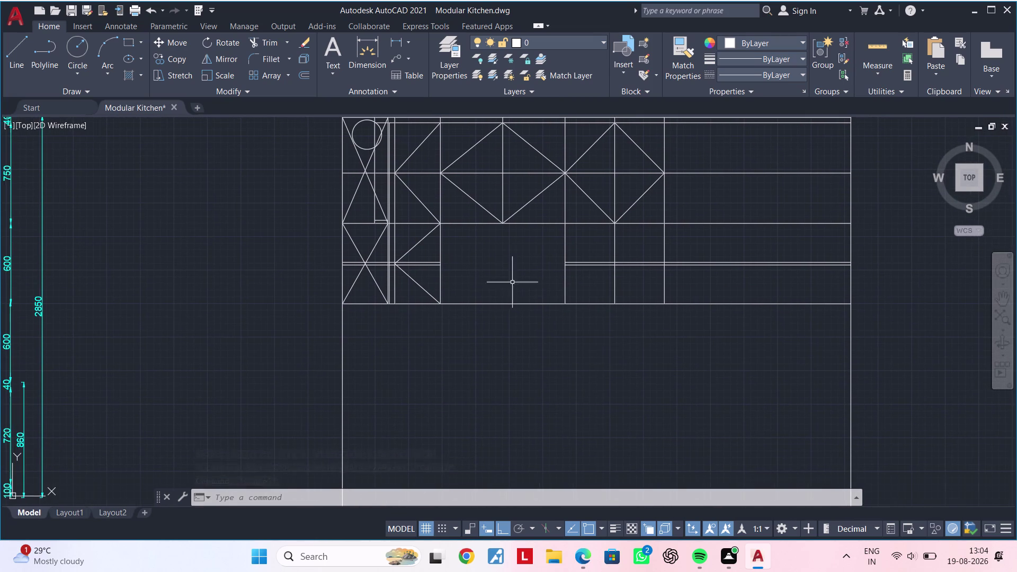
key(Escape)
key(Escape)
Trim out the bottom line beneath the middle base cabinet with a fence drag.
text(TR)
key(space)
drag(504, 333, 504, 297)
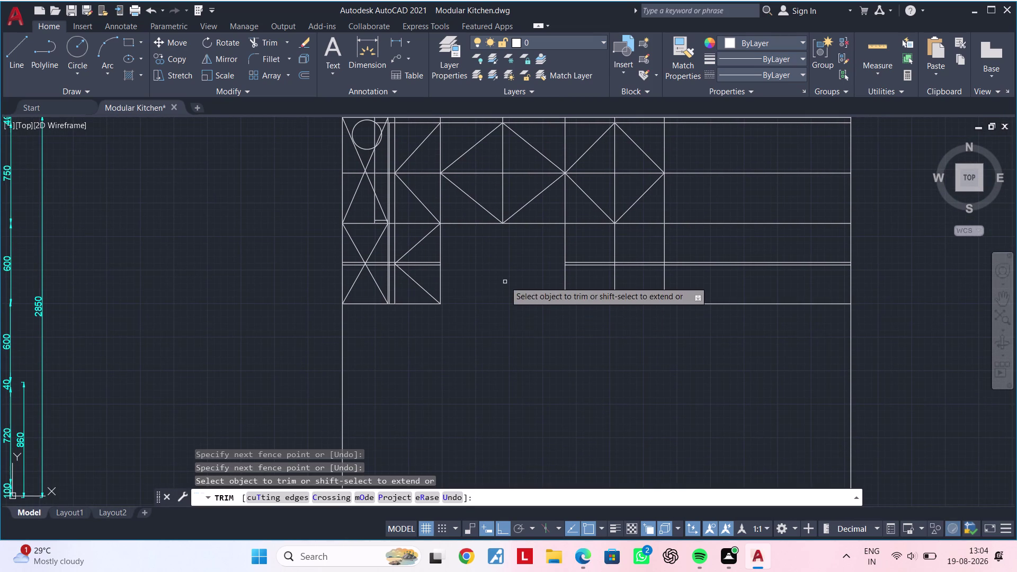
middle_drag(503, 282, 471, 293)
key(Escape)
key(Escape)
key(Escape)
key(Escape)
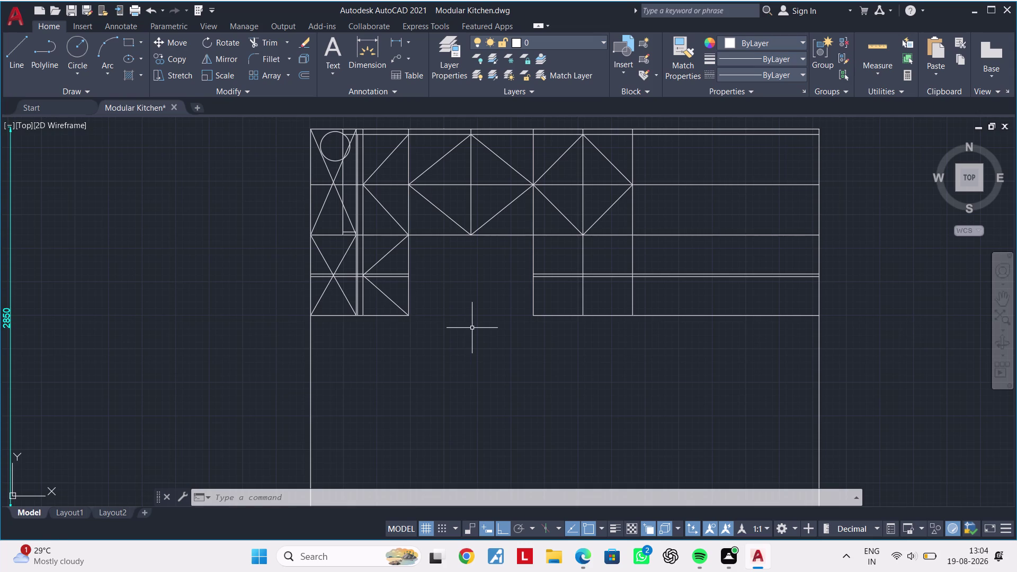
Pan and zoom across the elevation to inspect the opened base-cabinet bay.
scroll(down, 3)
middle_drag(563, 328, 500, 357)
key(Escape)
scroll(up, 3)
key(Escape)
middle_drag(496, 362, 547, 361)
key(Escape)
scroll(up, 3)
key(Escape)
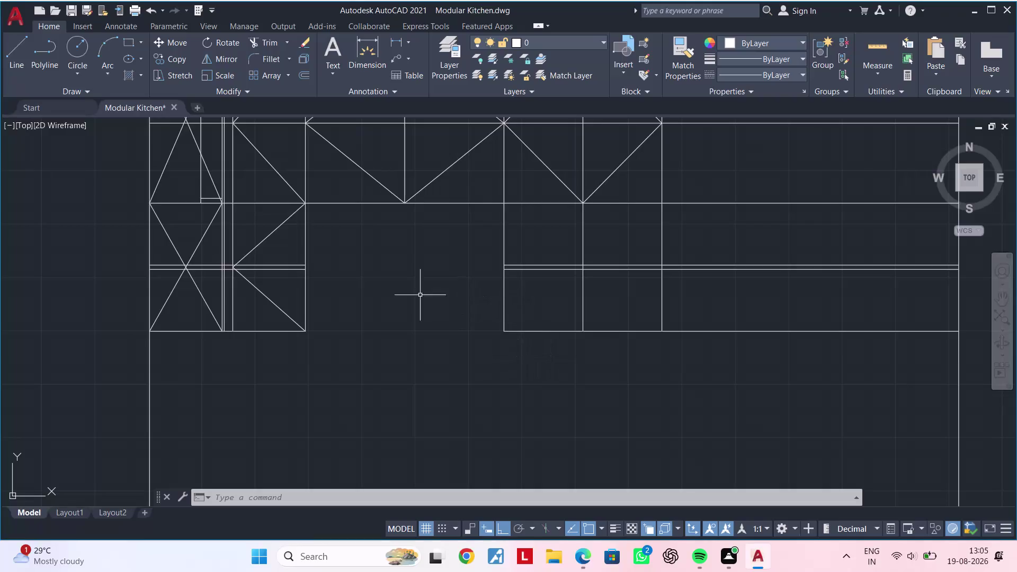
Frame the base cabinets in view and cancel any running command.
middle_drag(410, 283, 520, 269)
key(Escape)
key(Escape)
key(Escape)
key(Escape)
key(Escape)
middle_drag(542, 297, 518, 289)
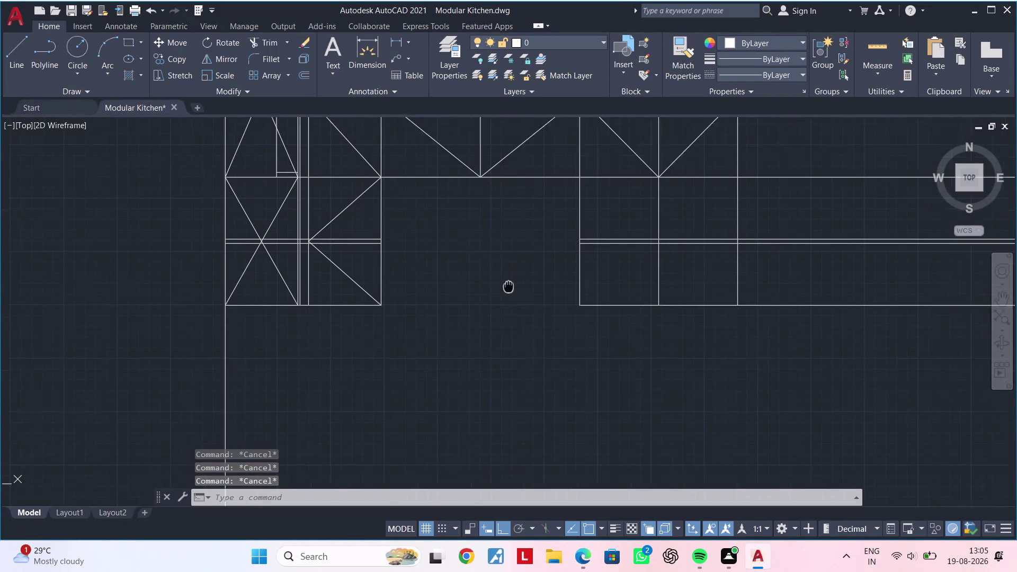
middle_drag(519, 289, 453, 248)
scroll(down, 3)
middle_drag(452, 258, 496, 251)
key(Escape)
key(Escape)
middle_drag(495, 258, 459, 312)
key(Escape)
key(Escape)
key(Escape)
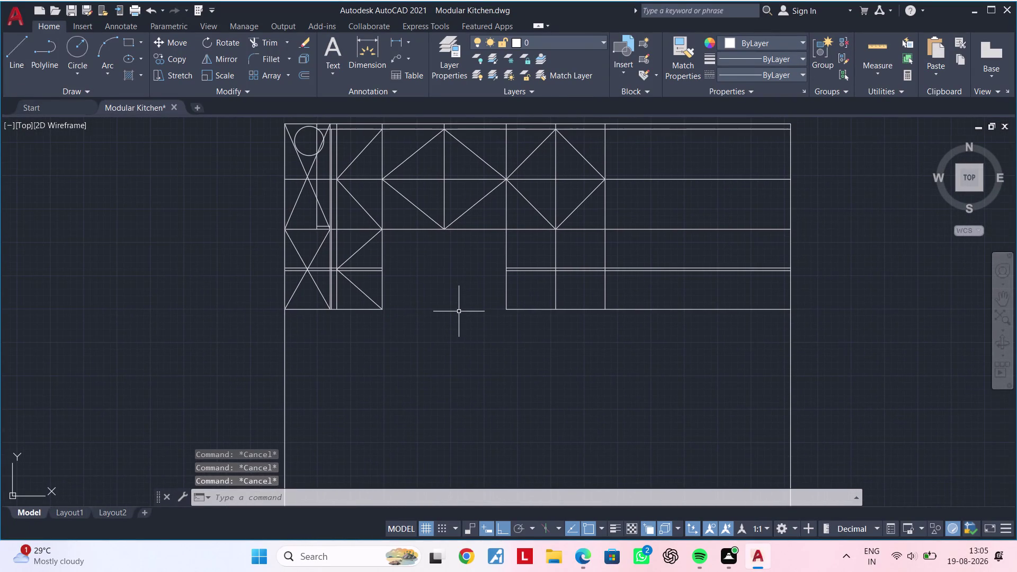
key(Escape)
key(Escape)
key(Escape)
key(Escape)
key(Escape)
key(Escape)
key(Escape)
key(Escape)
key(Escape)
key(Escape)
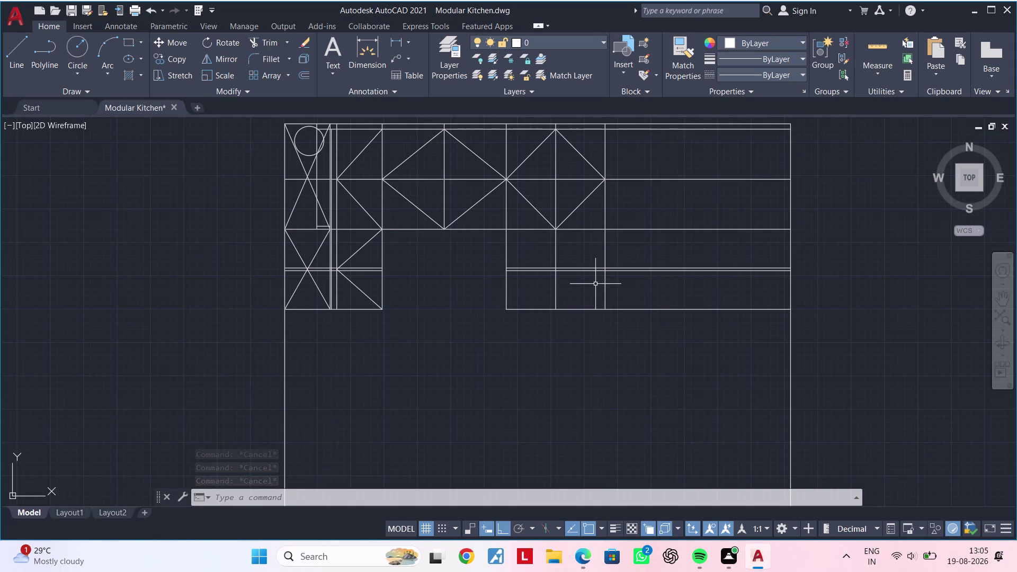
Run TRIM and drag a vertical cut line across the right base cabinet run.
middle_drag(595, 285, 531, 318)
key(Escape)
key(Escape)
text(TR)
key(space)
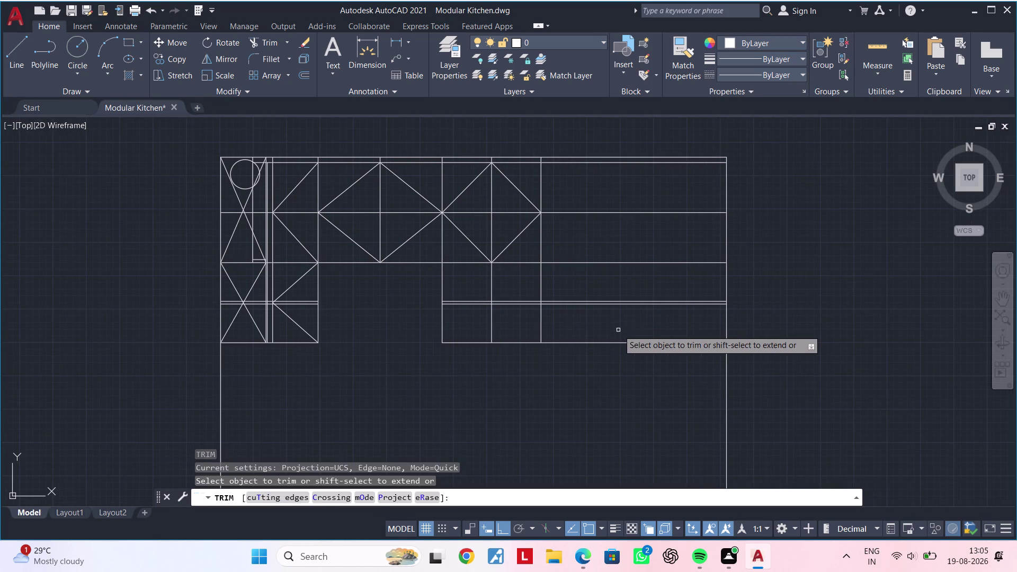
drag(617, 330, 619, 43)
key(Escape)
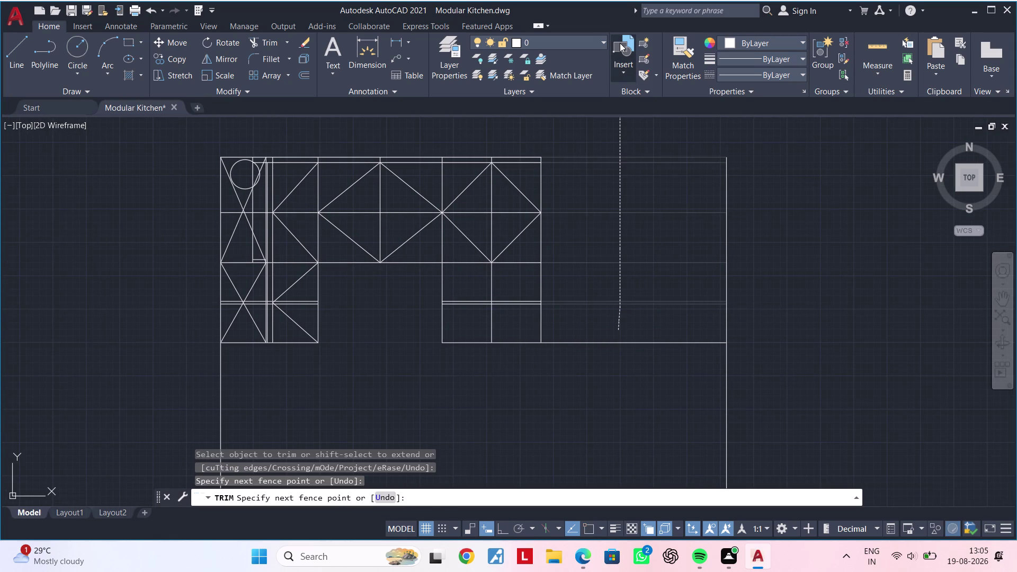
Start a fence trim across the right cabinet's horizontal lines, then cancel it.
key(t)
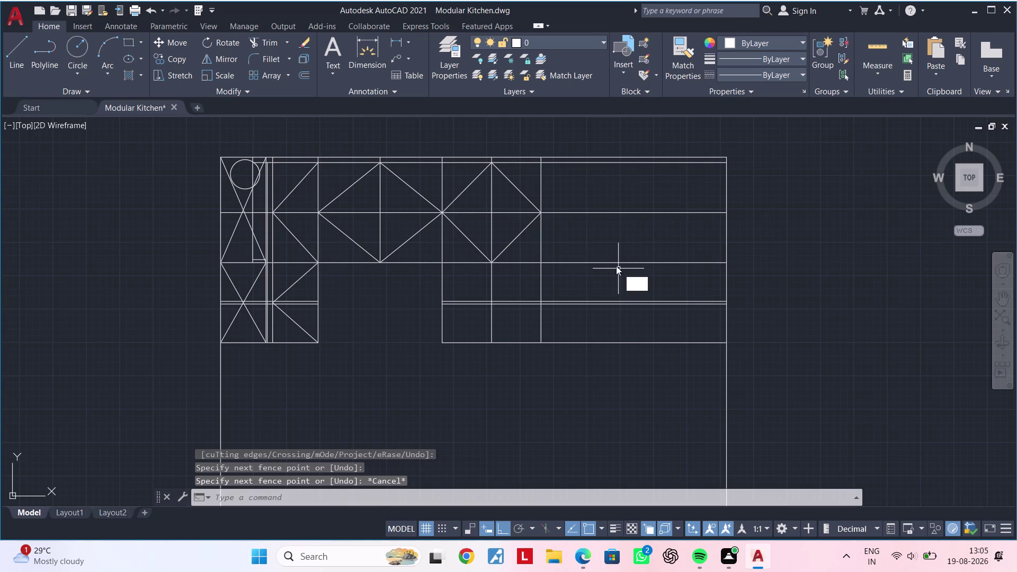
key(r)
key(space)
click(613, 321)
click(605, 195)
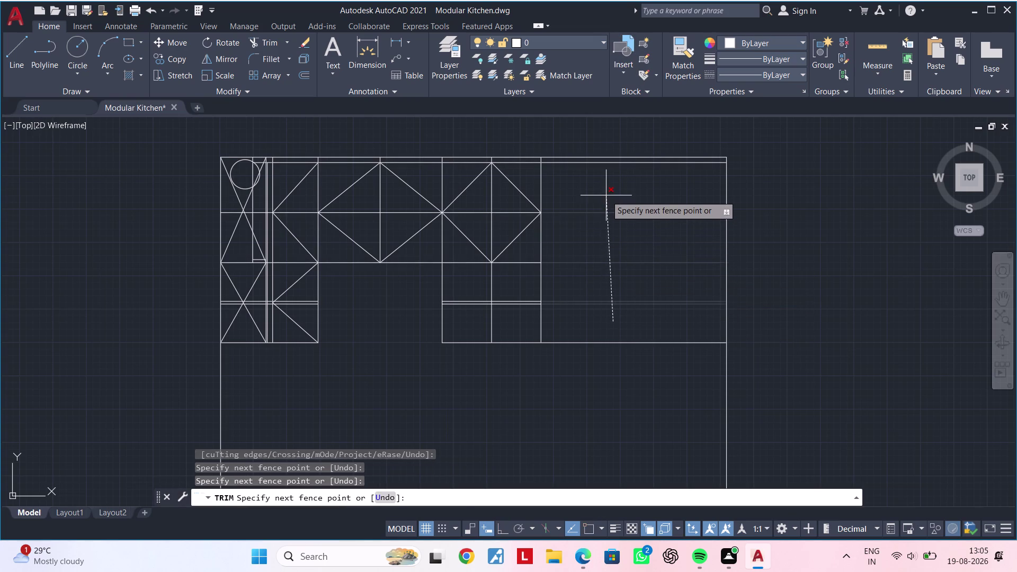
middle_drag(603, 209, 648, 204)
key(Escape)
key(Escape)
key(Escape)
key(Escape)
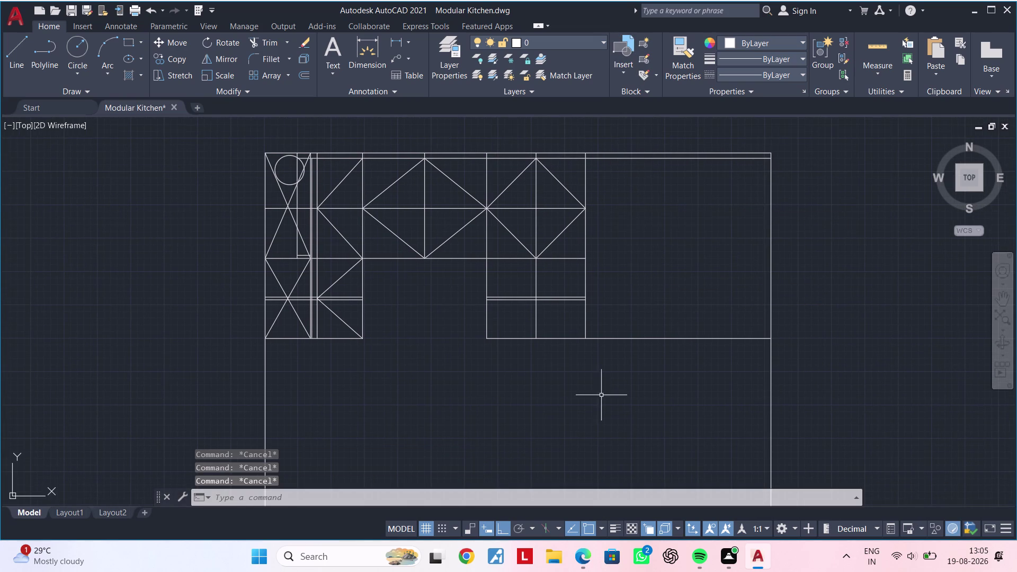
key(Escape)
key(Escape)
key(Escape)
key(Escape)
key(Escape)
key(Escape)
key(Escape)
key(Escape)
key(Escape)
key(Escape)
key(Escape)
key(Escape)
key(Escape)
key(Escape)
key(Escape)
key(Escape)
key(Escape)
key(Escape)
key(Escape)
key(Escape)
key(Escape)
key(Escape)
key(Escape)
key(Escape)
key(Escape)
key(Escape)
key(Escape)
key(Escape)
key(Escape)
key(Escape)
key(Escape)
key(Escape)
key(Escape)
key(Escape)
key(Escape)
key(Escape)
key(Escape)
key(Escape)
key(Escape)
key(Escape)
key(Escape)
key(Escape)
key(Escape)
key(Escape)
key(Escape)
key(Escape)
key(Escape)
key(Escape)
Clear the mistyped TR command from the command line and restart TRIM.
text(`)
text(````TR)
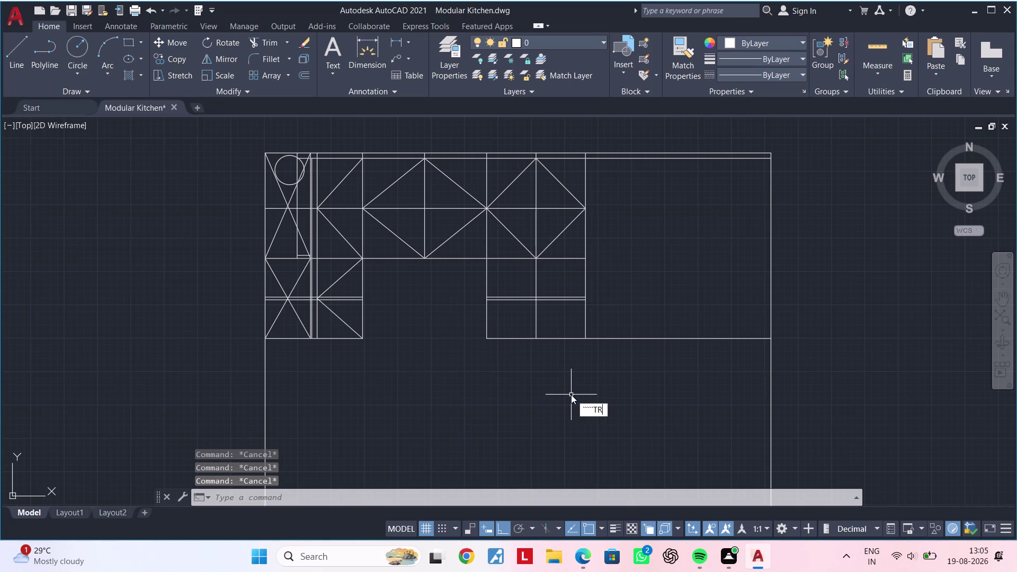
key(space)
text(``)
key(Escape)
key(Escape)
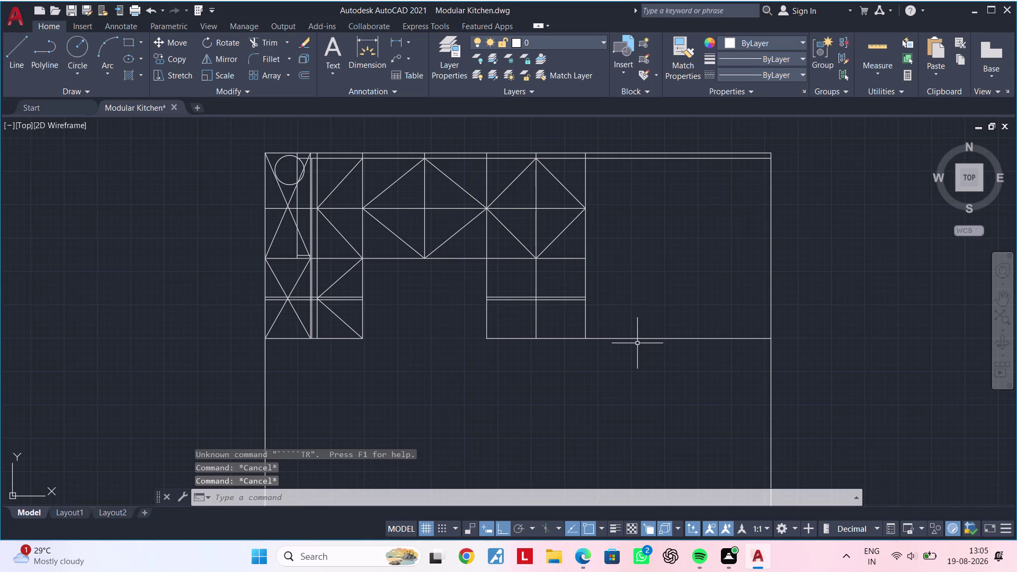
text(TR)
key(space)
key(Escape)
key(Escape)
key(Escape)
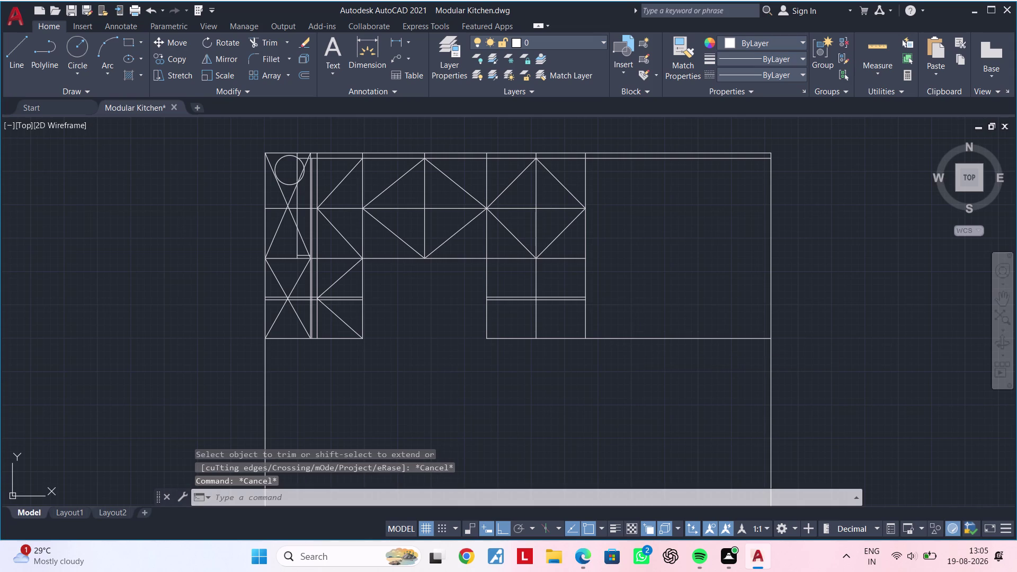
Trim off the plinth line running past the right base cabinet.
text(TR)
key(space)
click(637, 339)
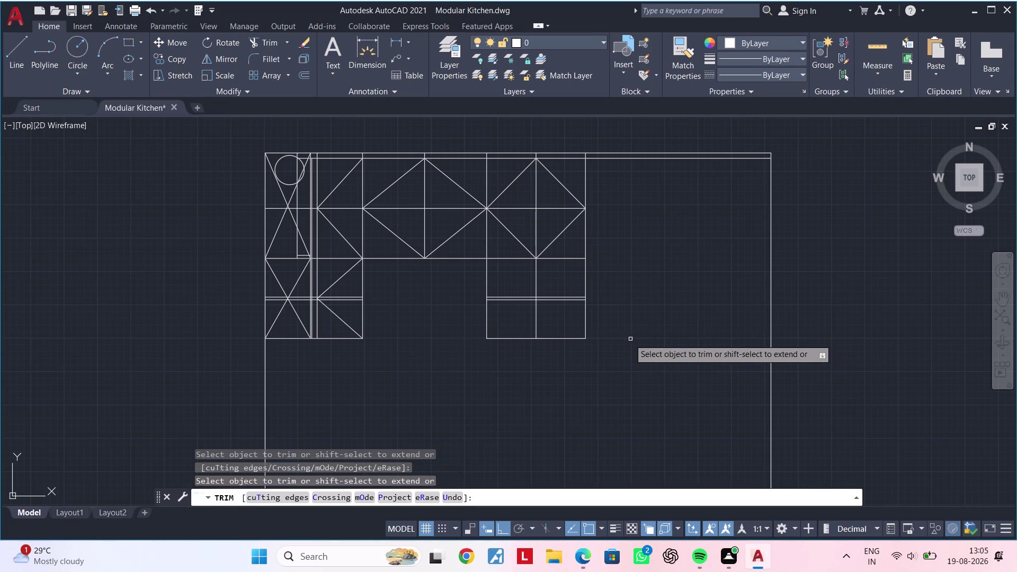
middle_drag(613, 335, 674, 329)
scroll(up, 3)
middle_drag(619, 309, 648, 307)
key(Escape)
key(Escape)
key(Escape)
key(Escape)
key(Escape)
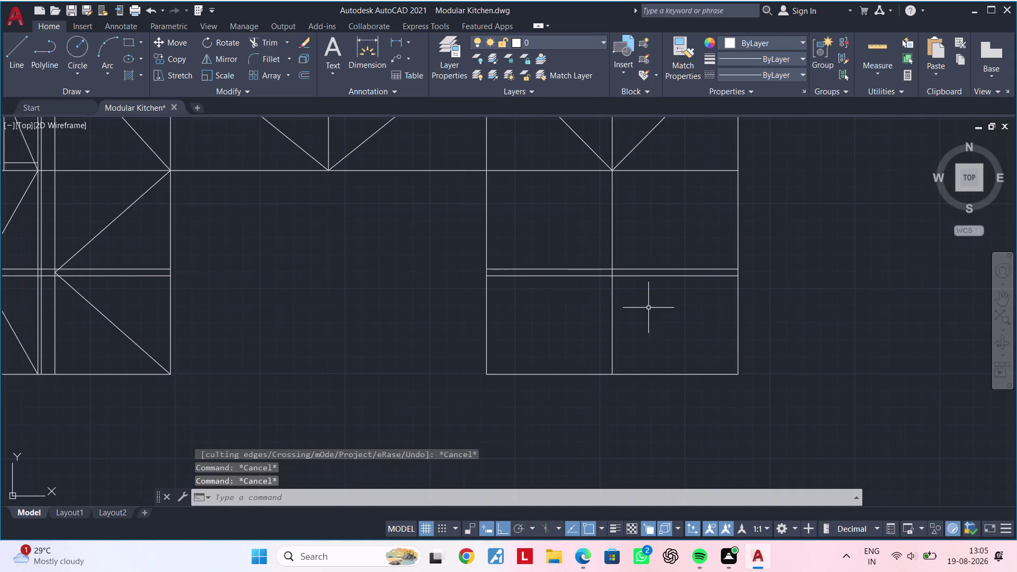
Draw swing lines from the shutter's top centre to a side corner and the bottom centre.
key(Escape)
key(Escape)
scroll(down, 3)
middle_drag(647, 312, 639, 325)
key(Escape)
key(Escape)
key(Escape)
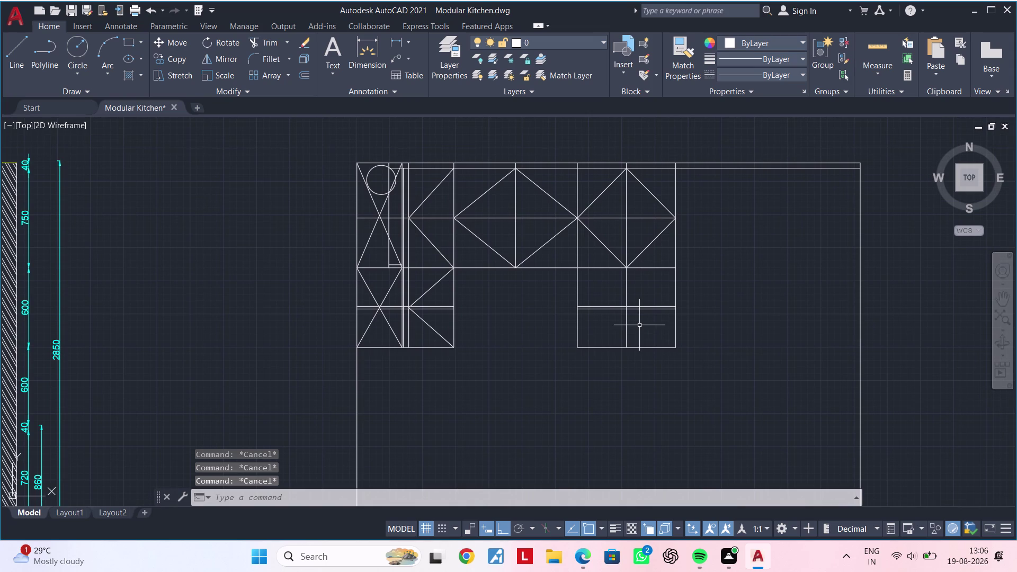
key(Escape)
key(Escape)
key(Escape)
key(Escape)
key(Escape)
key(Escape)
key(Escape)
key(Escape)
scroll(up, 3)
key(l)
key(space)
scroll(up, 3)
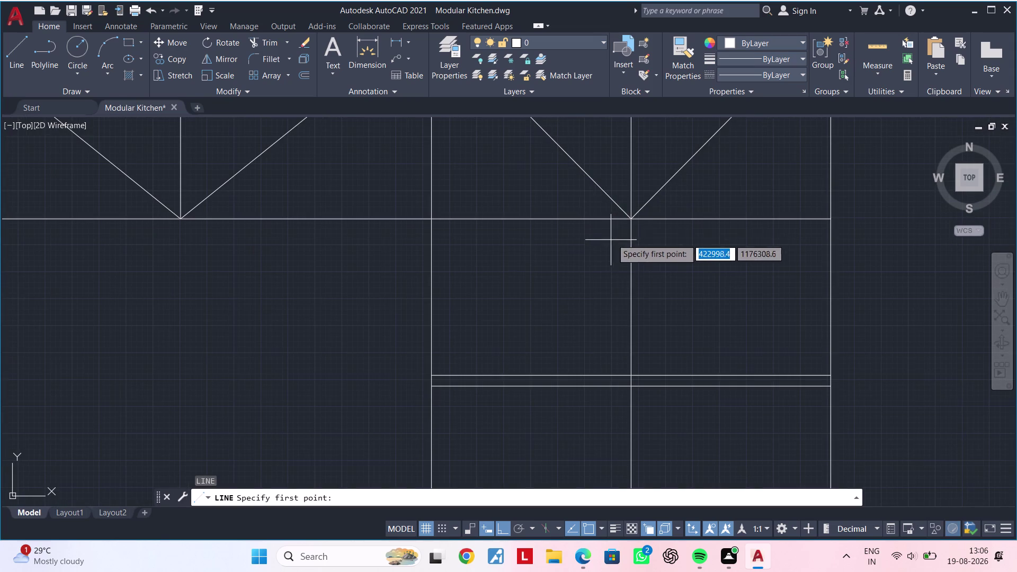
click(627, 220)
scroll(up, 3)
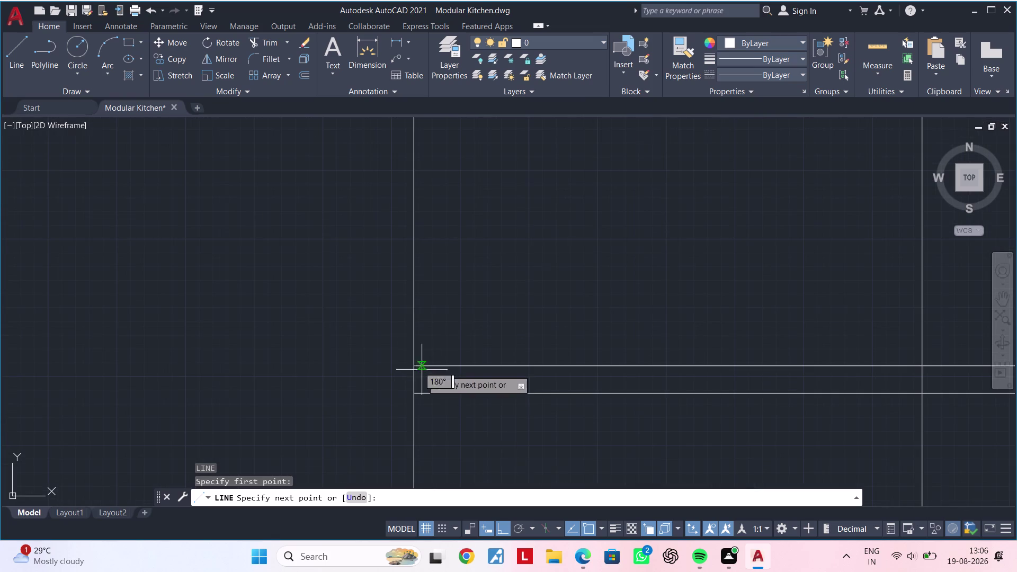
click(416, 379)
scroll(down, 3)
middle_drag(533, 390, 454, 317)
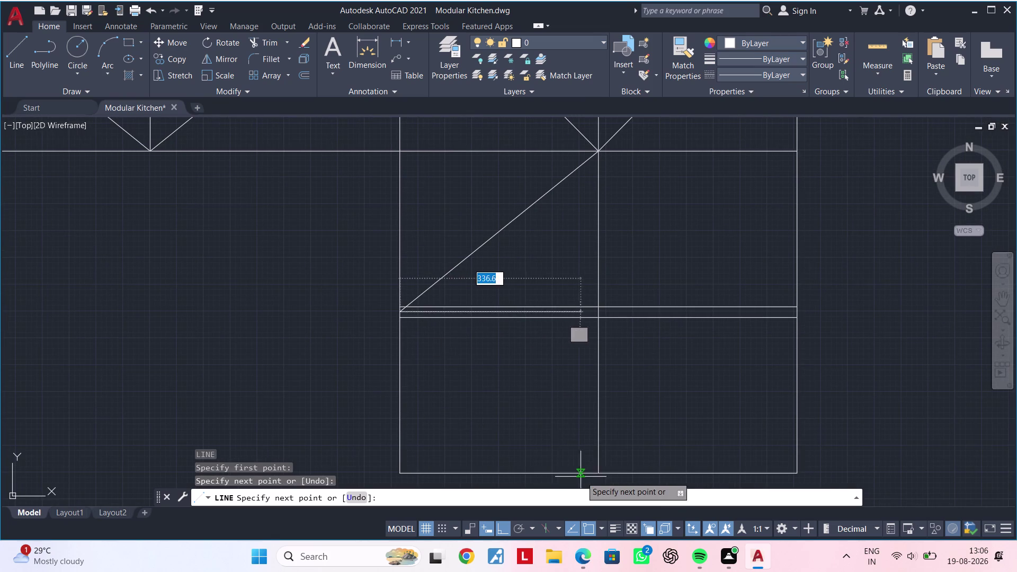
click(599, 470)
Close the diamond through the opposite corner back to the top centre and end the line.
scroll(up, 3)
click(804, 307)
scroll(down, 3)
middle_drag(728, 326, 781, 409)
click(502, 126)
scroll(down, 3)
middle_drag(599, 255, 669, 264)
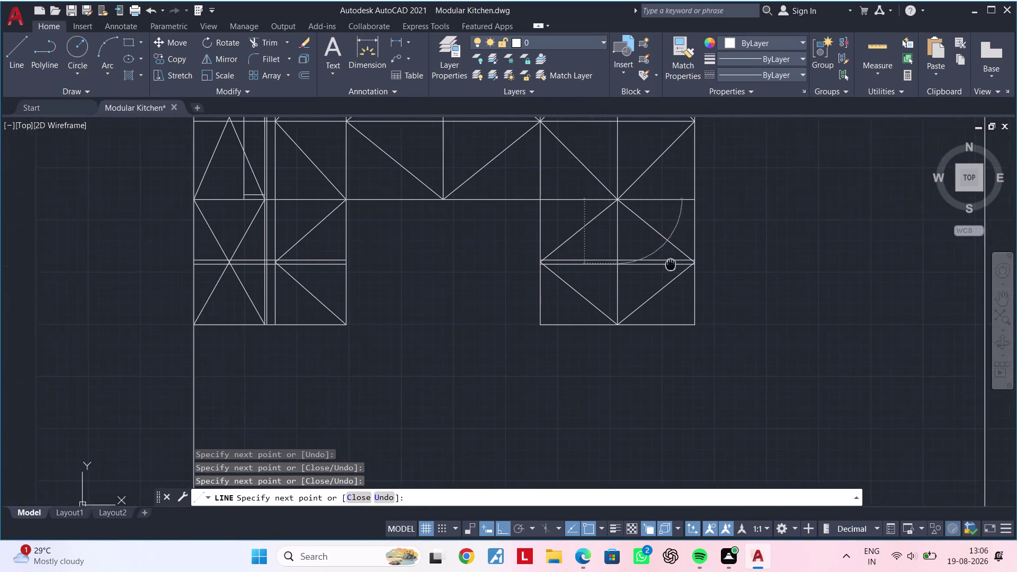
middle_drag(669, 264, 682, 267)
key(Escape)
key(Escape)
key(Escape)
key(Escape)
key(Escape)
key(Escape)
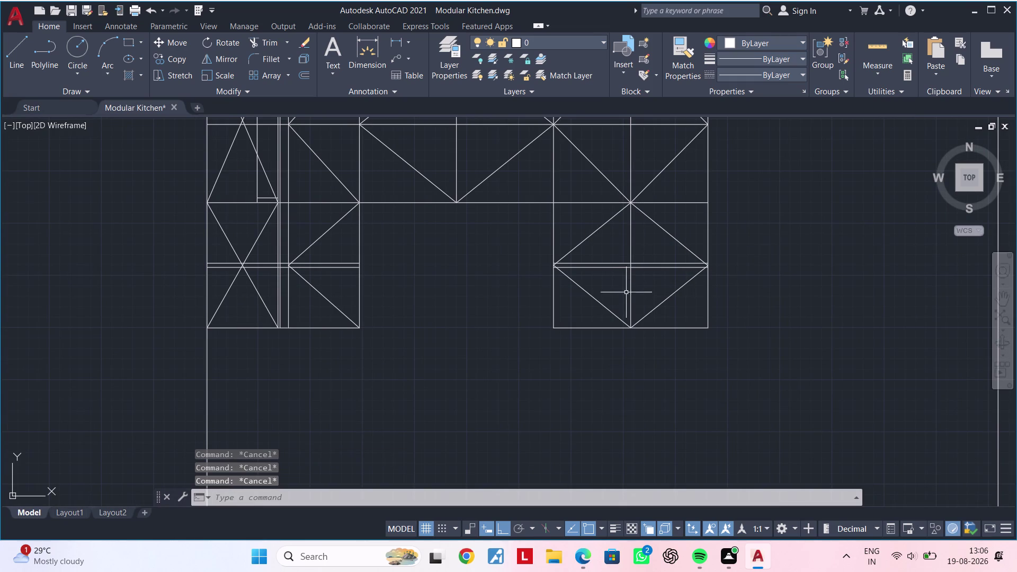
middle_drag(645, 293, 702, 286)
key(Escape)
scroll(down, 3)
middle_drag(545, 309, 639, 299)
key(Escape)
key(Escape)
key(Escape)
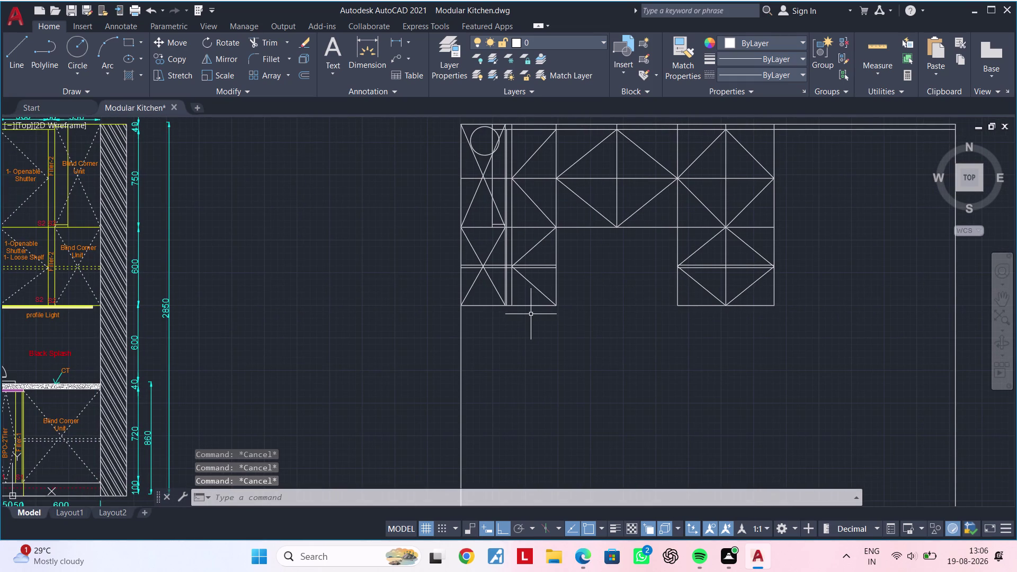
key(Escape)
key(Escape)
Offset the left base cabinet's bottom edge 20 units downward.
scroll(up, 3)
middle_drag(529, 324, 531, 327)
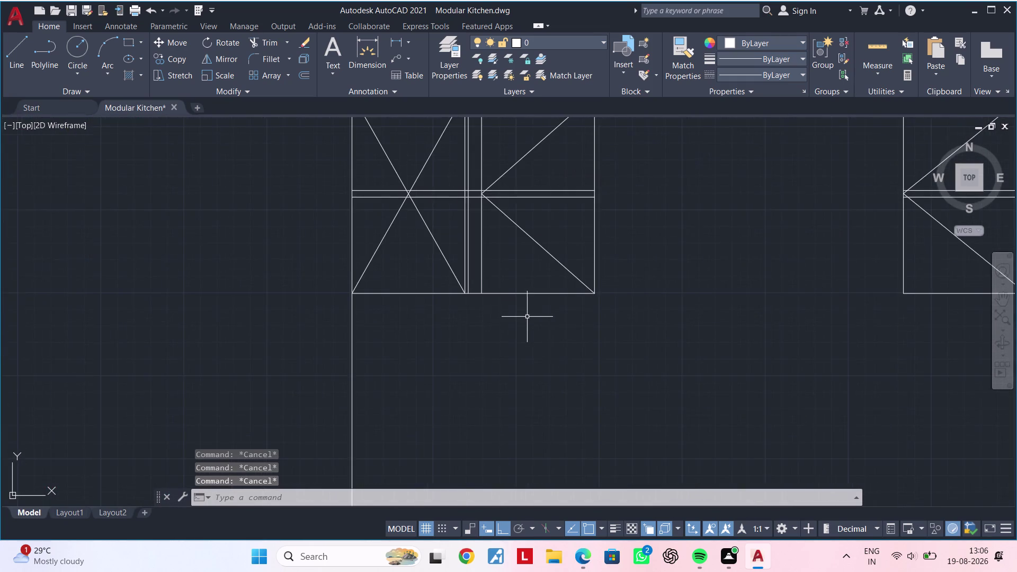
middle_drag(531, 327, 554, 330)
key(Escape)
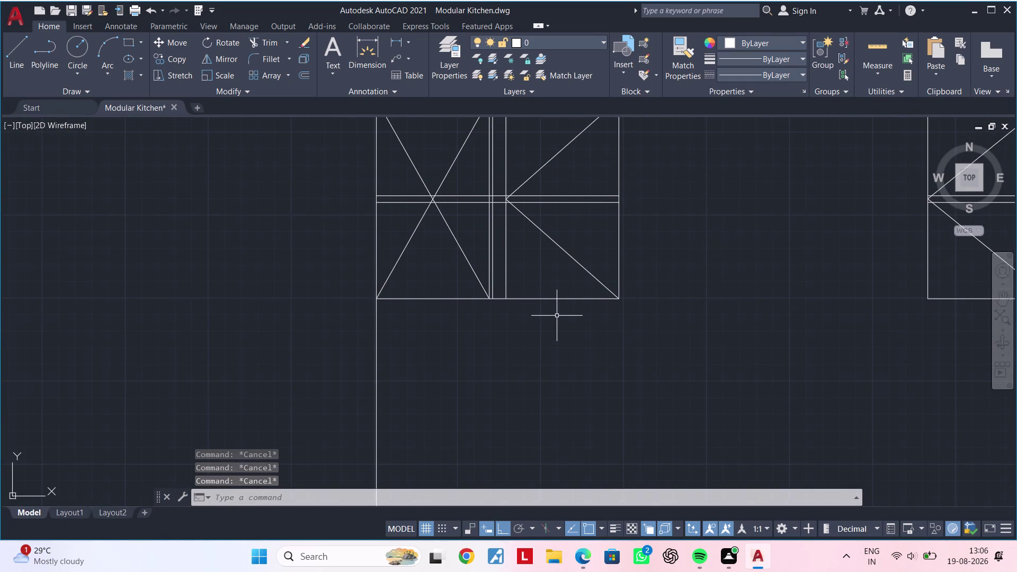
key(Escape)
key(Escape)
text(OF)
key(space)
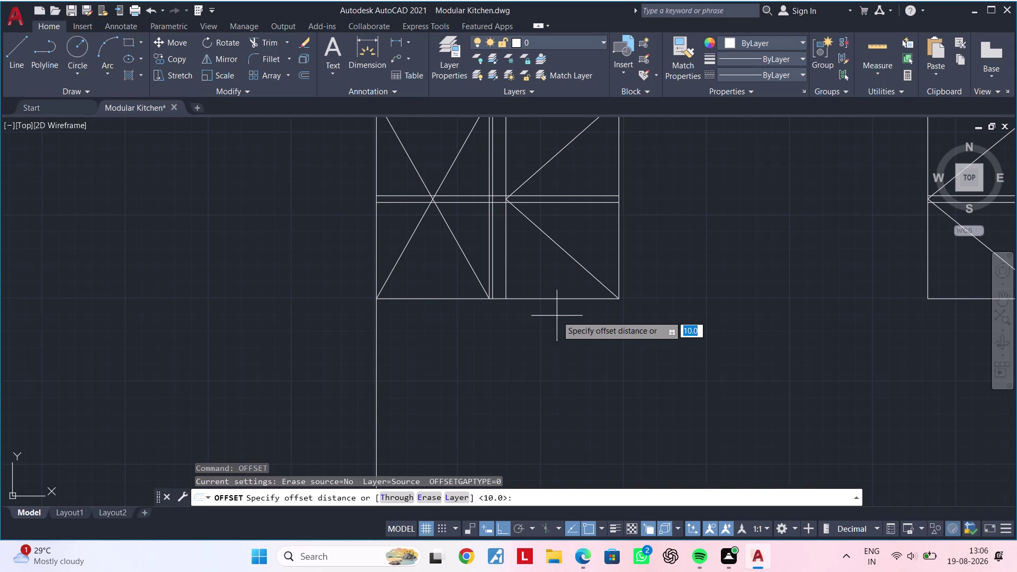
text(20)
key(Return)
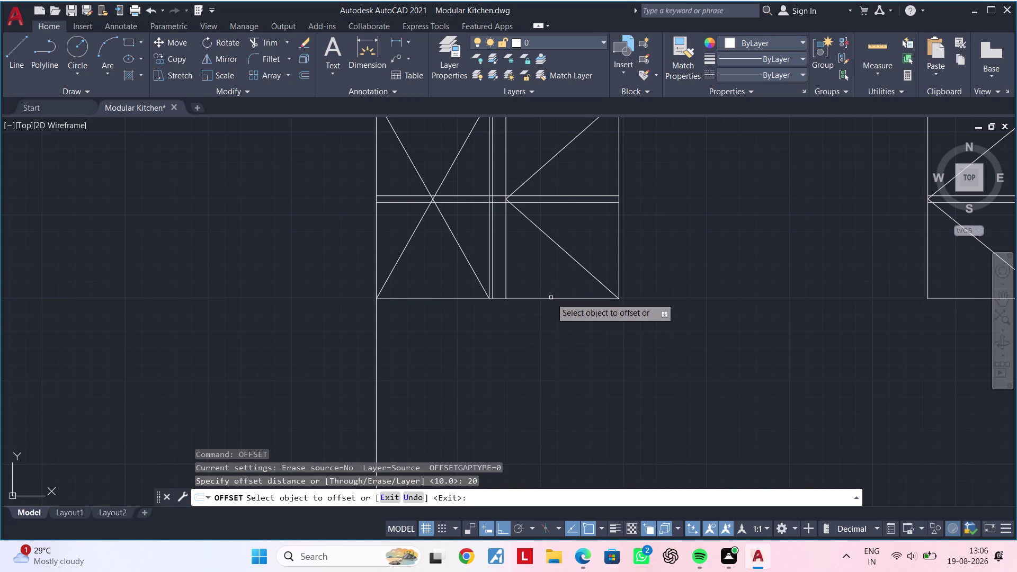
click(551, 298)
click(543, 323)
Offset the right base cabinet's bottom edge 20 units downward as well.
scroll(down, 3)
middle_drag(626, 330, 405, 333)
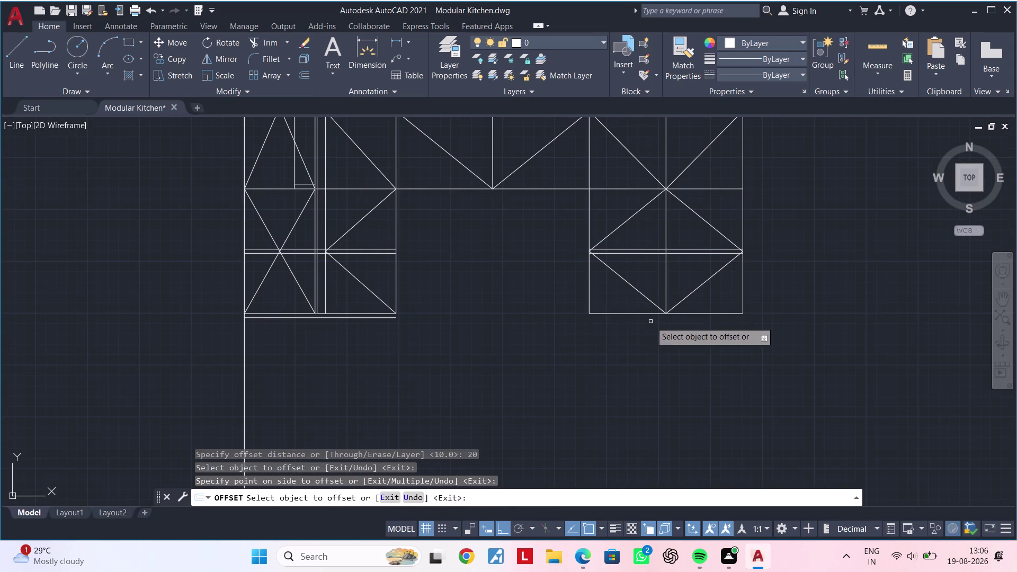
click(650, 314)
click(649, 330)
key(Escape)
key(Escape)
key(Escape)
key(Escape)
key(Escape)
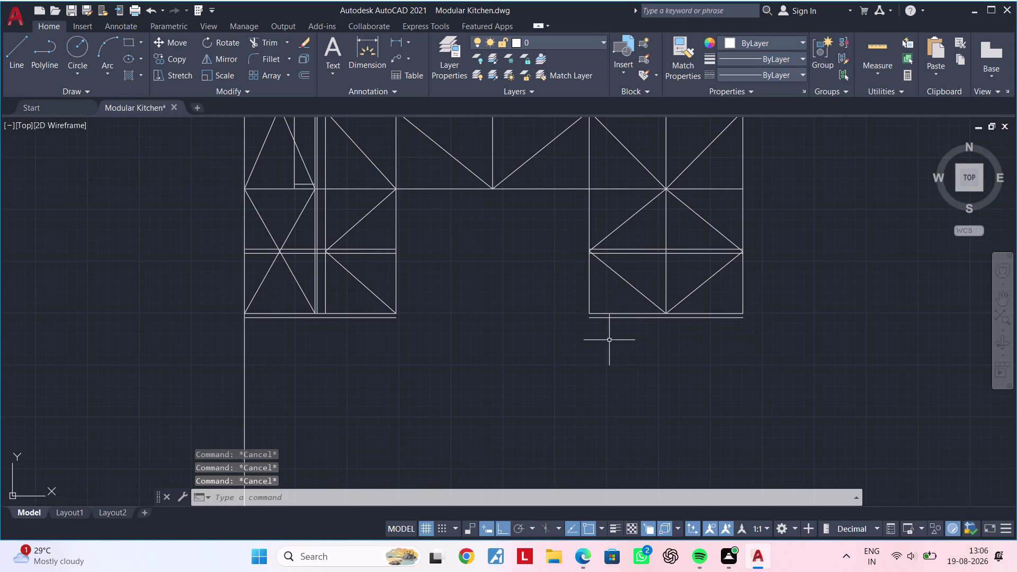
middle_drag(587, 333, 645, 322)
key(Escape)
key(Escape)
middle_drag(405, 325, 585, 300)
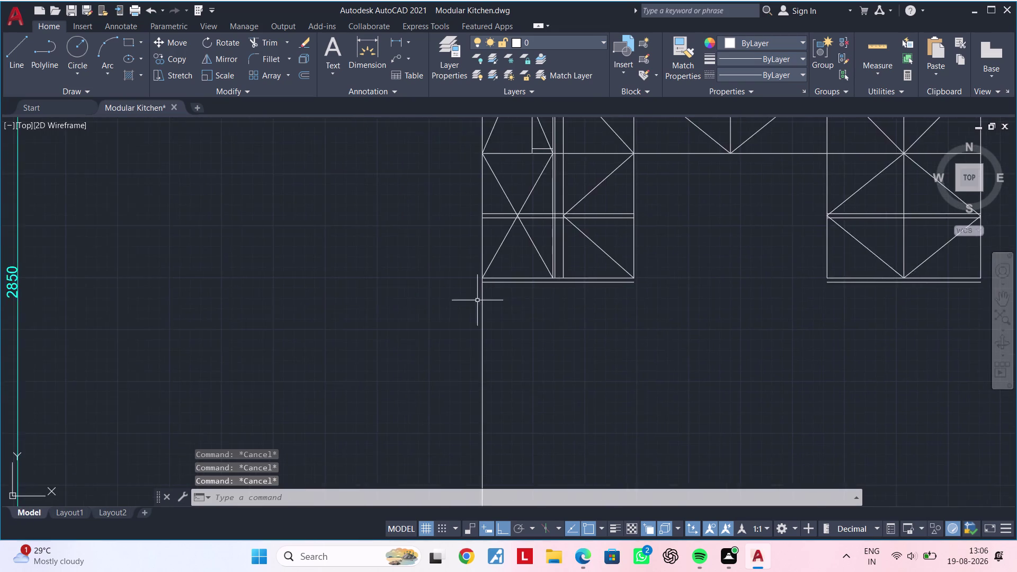
scroll(up, 3)
middle_drag(527, 295, 497, 322)
scroll(up, 3)
middle_drag(491, 309, 469, 330)
Draw a 20-unit vertical return line near the skirting line's left end.
key(Escape)
key(Escape)
key(l)
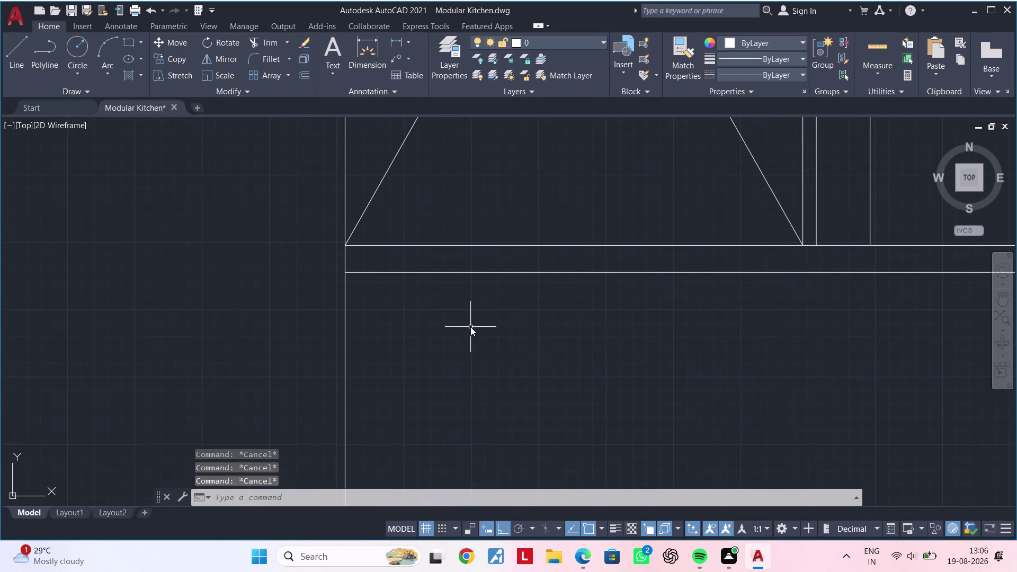
key(space)
click(426, 243)
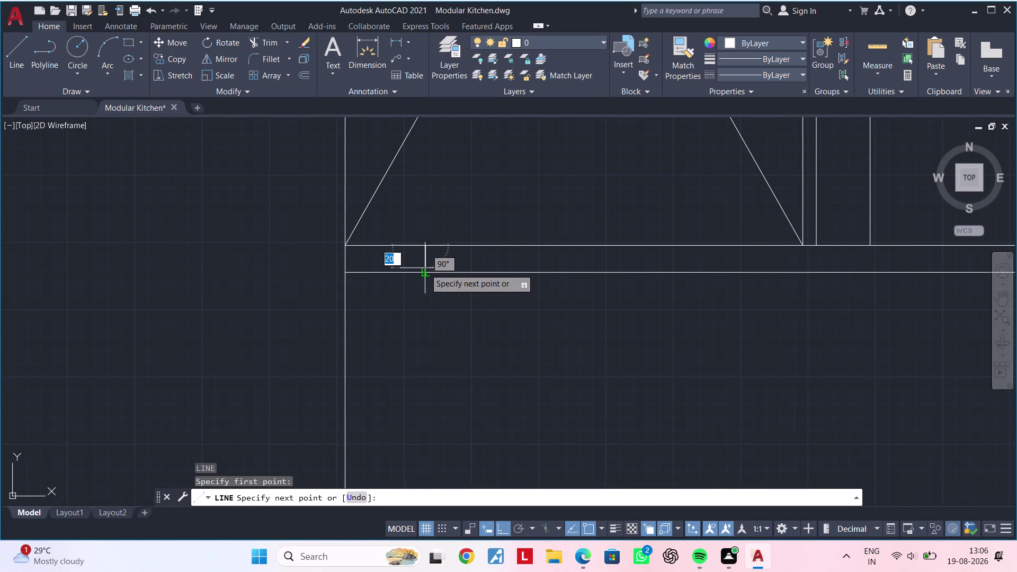
click(425, 272)
key(grave)
text(`TR)
key(space)
key(Escape)
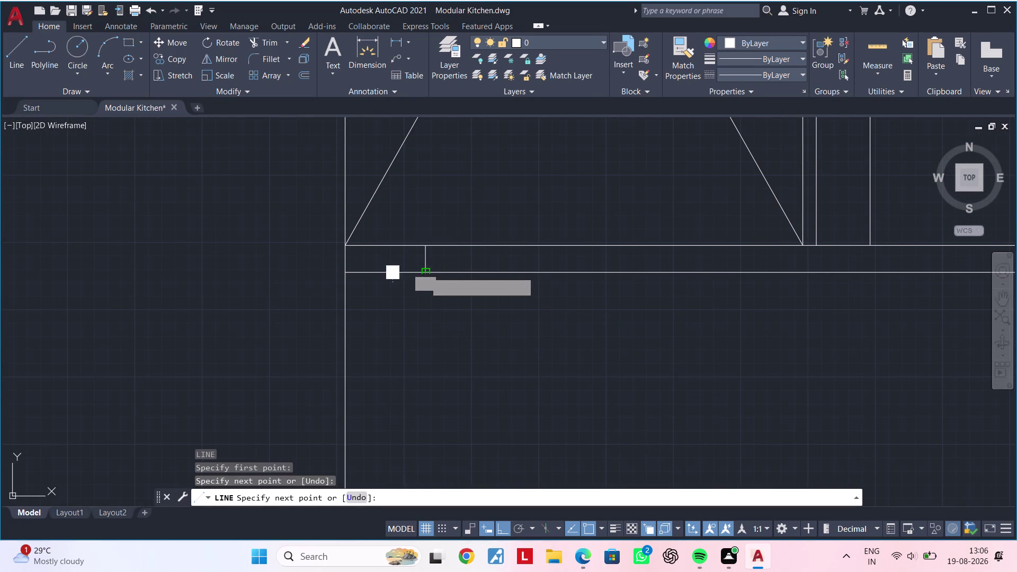
key(Escape)
key(Escape)
Trim the skirting line's left end with a fence across it.
key(t)
key(Escape)
key(Escape)
text(T)
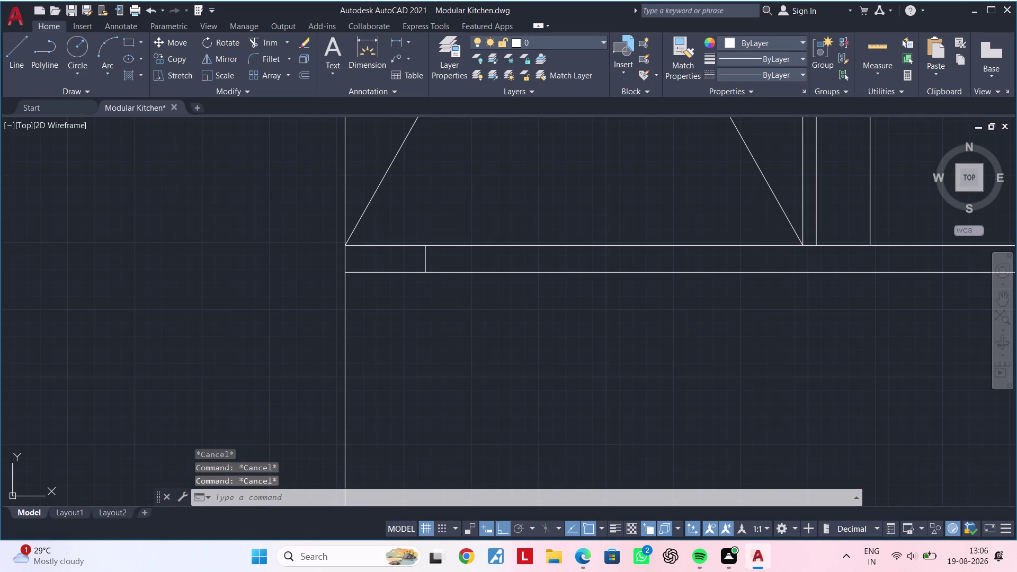
text(R)
key(space)
click(412, 270)
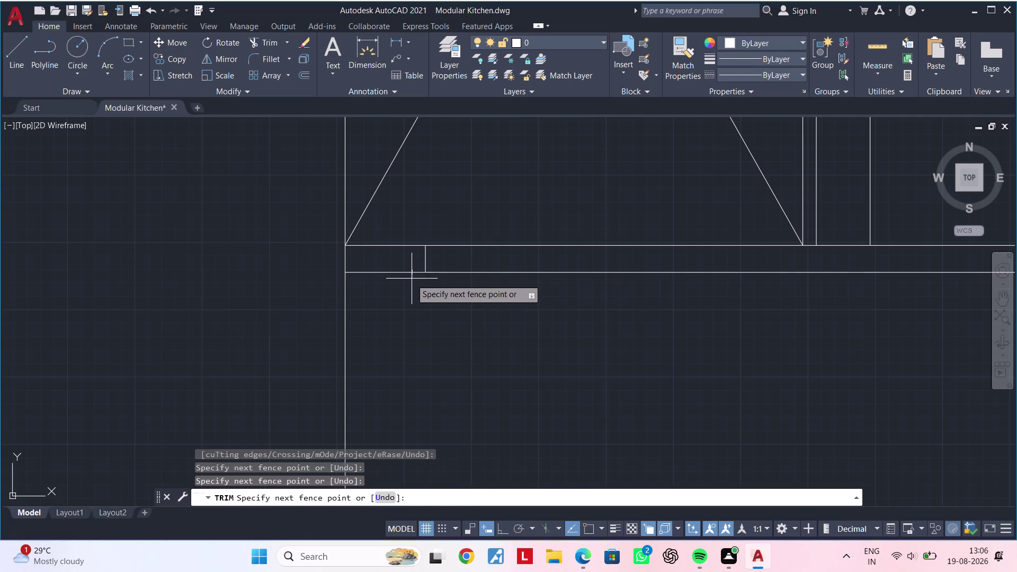
click(411, 283)
scroll(down, 3)
middle_drag(666, 320, 464, 326)
key(Escape)
key(Escape)
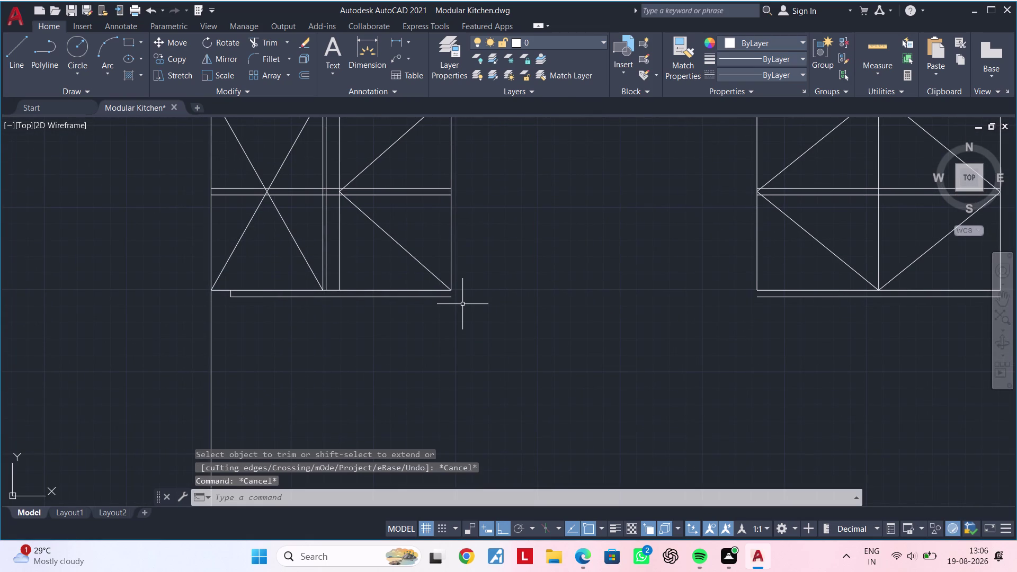
text(EX)
key(space)
Extend the skirting line under the right base cabinet.
scroll(up, 3)
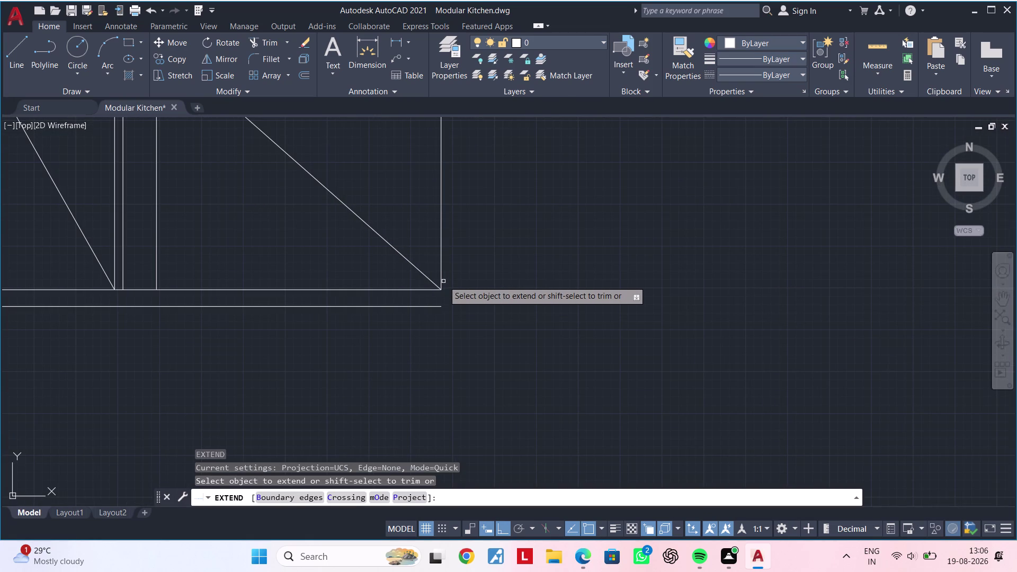
click(439, 280)
scroll(down, 3)
middle_drag(656, 292, 429, 295)
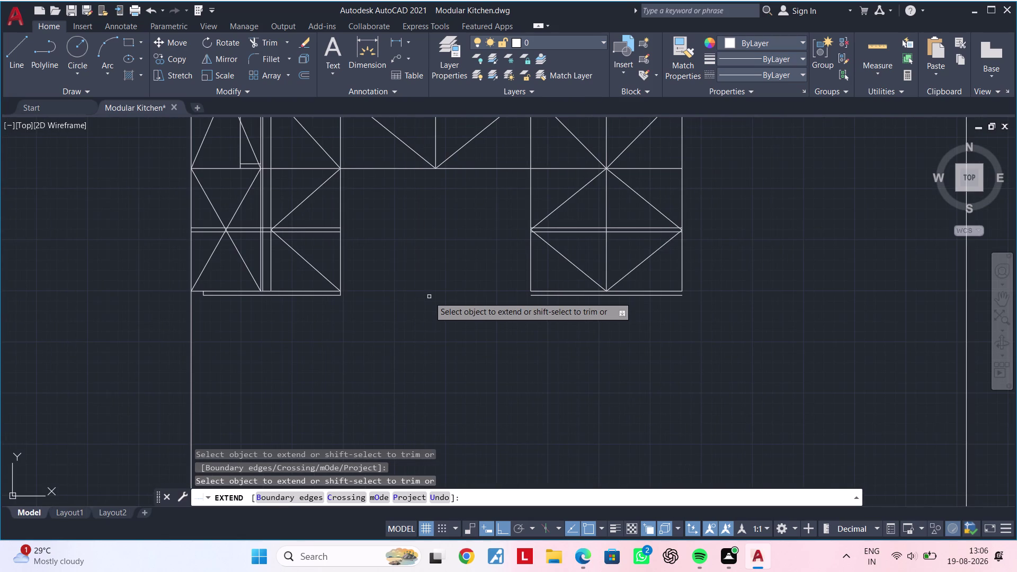
middle_drag(453, 296, 372, 296)
scroll(up, 3)
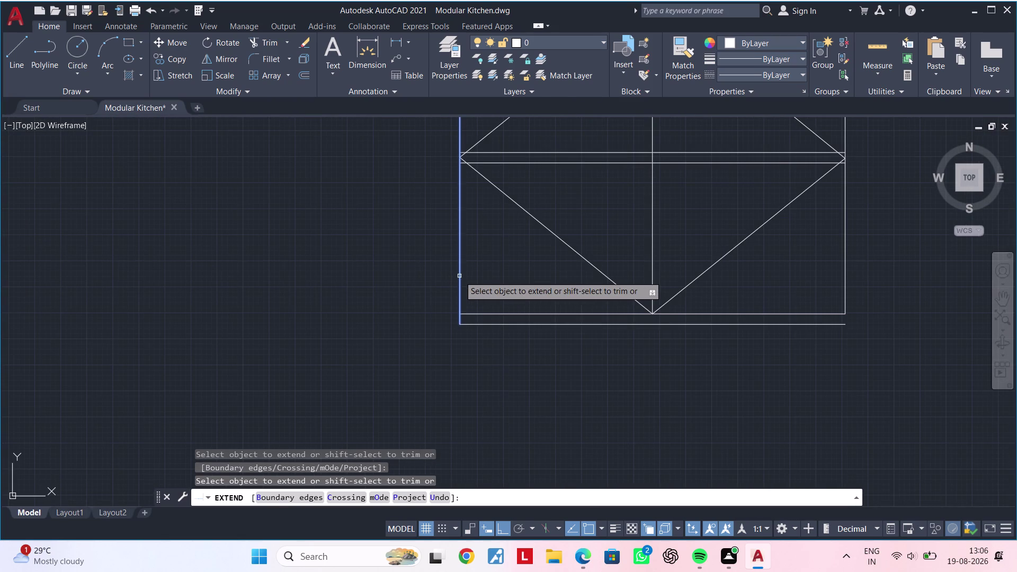
click(459, 276)
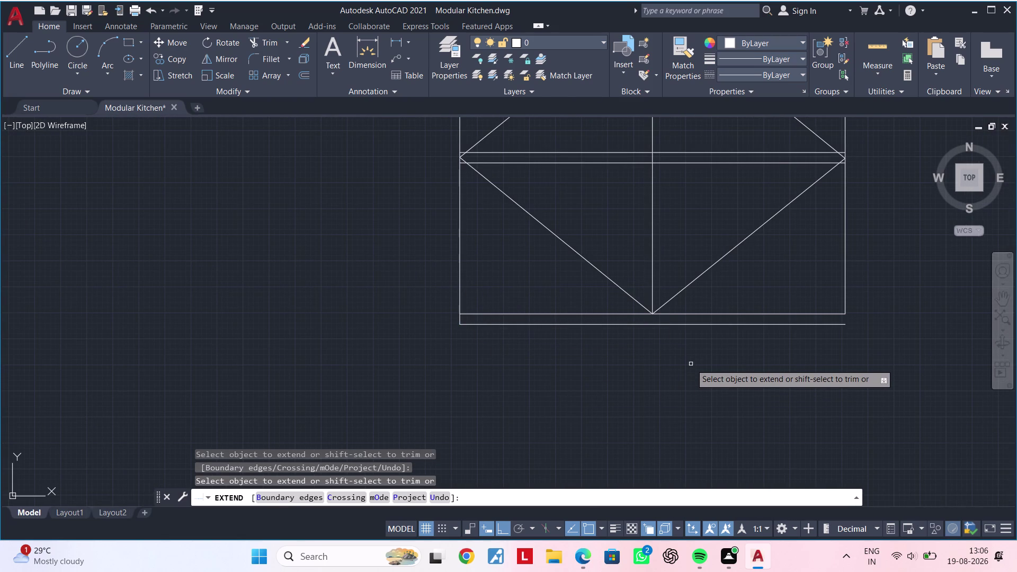
Extend the plinth line to its boundary, cancel Extend, and view the whole cabinet layout.
middle_drag(635, 363, 610, 365)
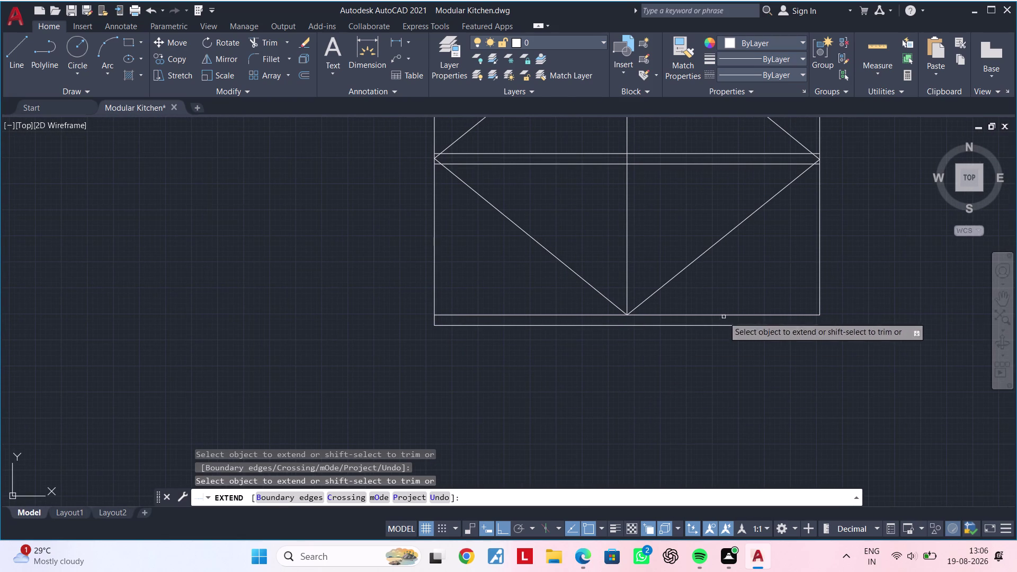
click(818, 287)
key(Escape)
scroll(down, 3)
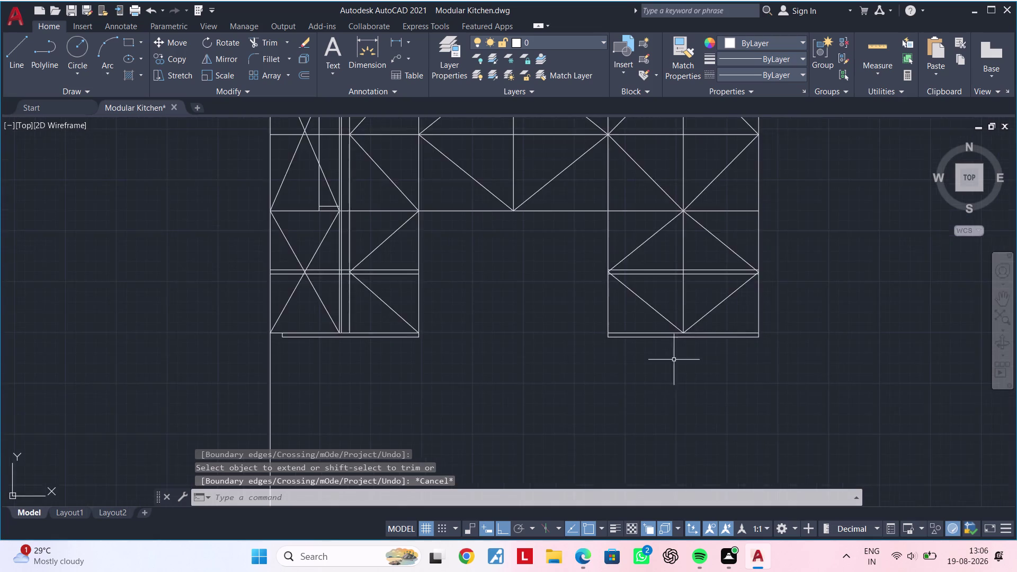
middle_drag(655, 363, 850, 339)
key(Escape)
key(Escape)
middle_drag(702, 271, 679, 288)
Offset the cabinet's vertical side line and horizontal edge by 10 units.
key(Escape)
key(Escape)
key(Escape)
text(O)
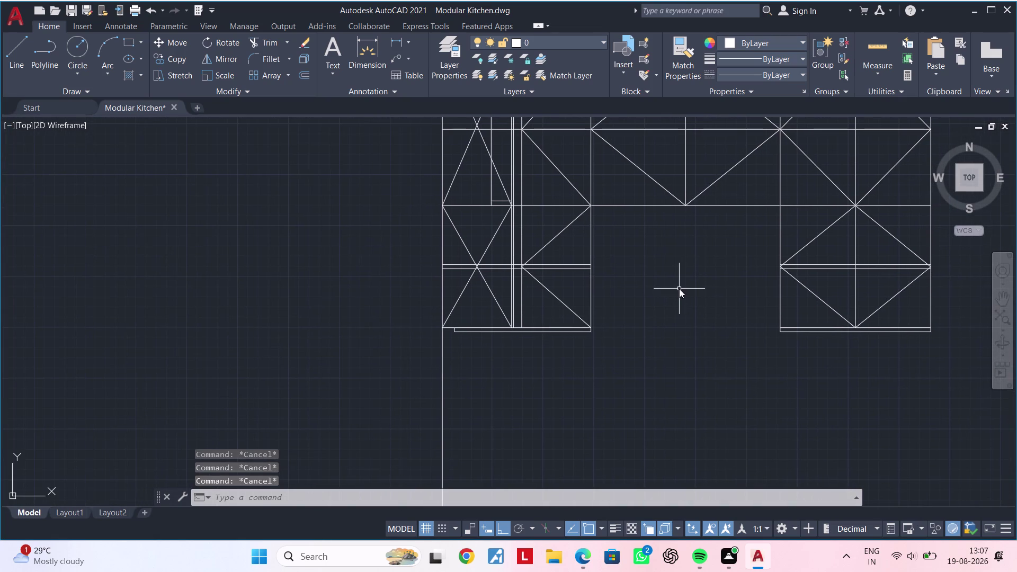
text(F 10)
key(Return)
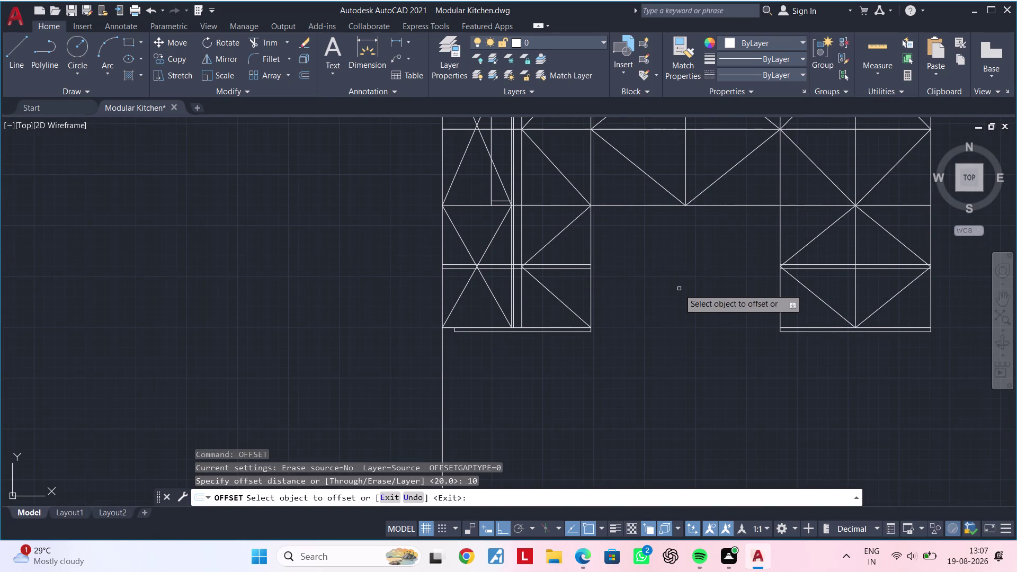
scroll(up, 3)
click(592, 243)
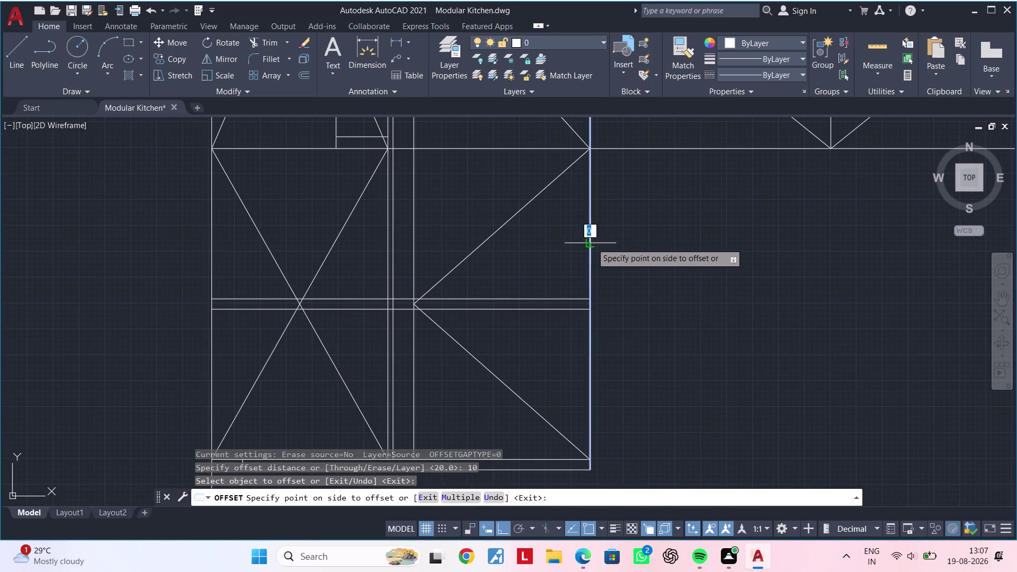
click(643, 244)
middle_drag(701, 242, 454, 316)
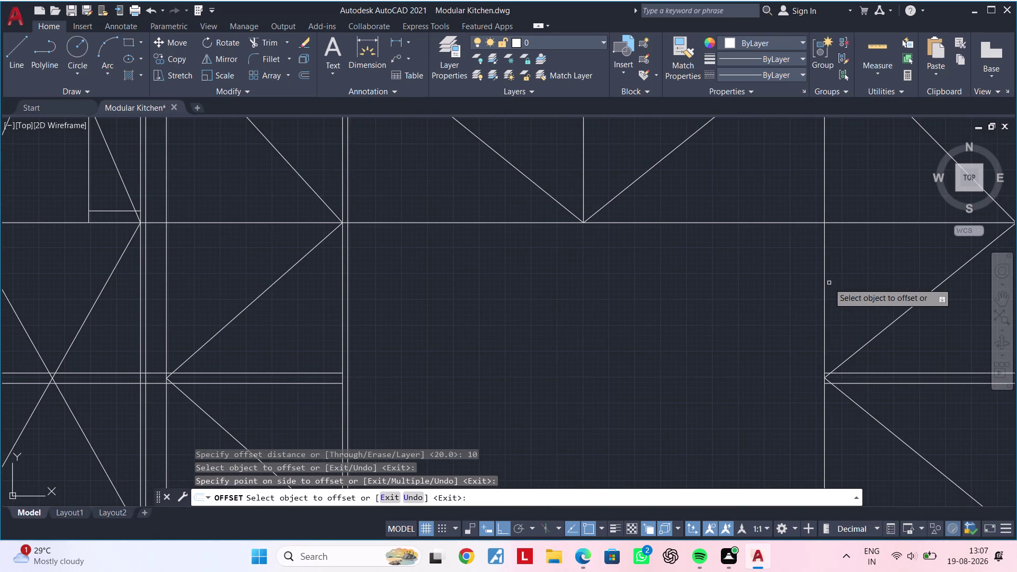
click(824, 283)
click(712, 288)
click(732, 222)
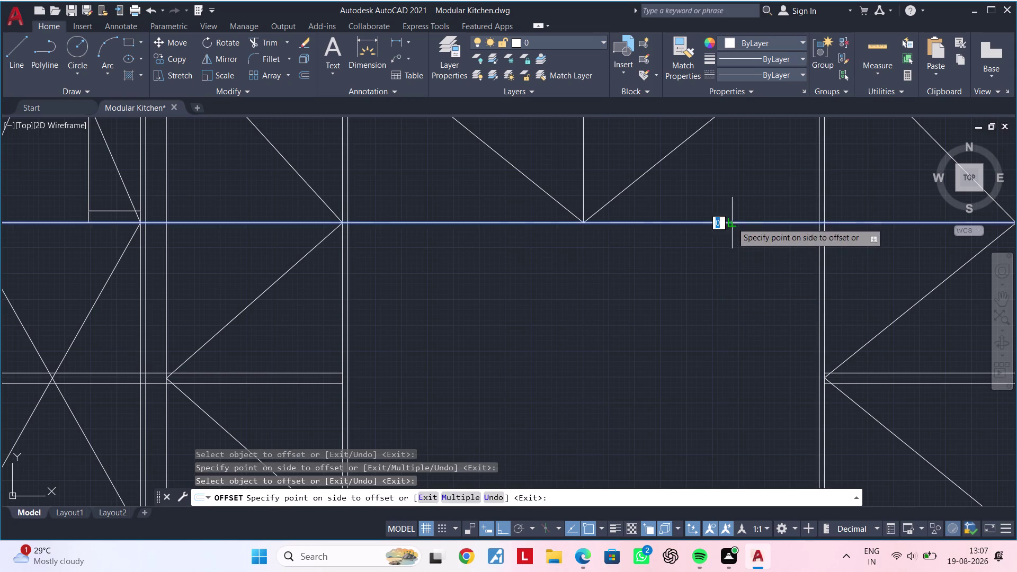
click(738, 261)
key(Escape)
key(Escape)
key(Escape)
Trim overshooting offset line ends and the short piece between the offset lines.
text(TR)
key(space)
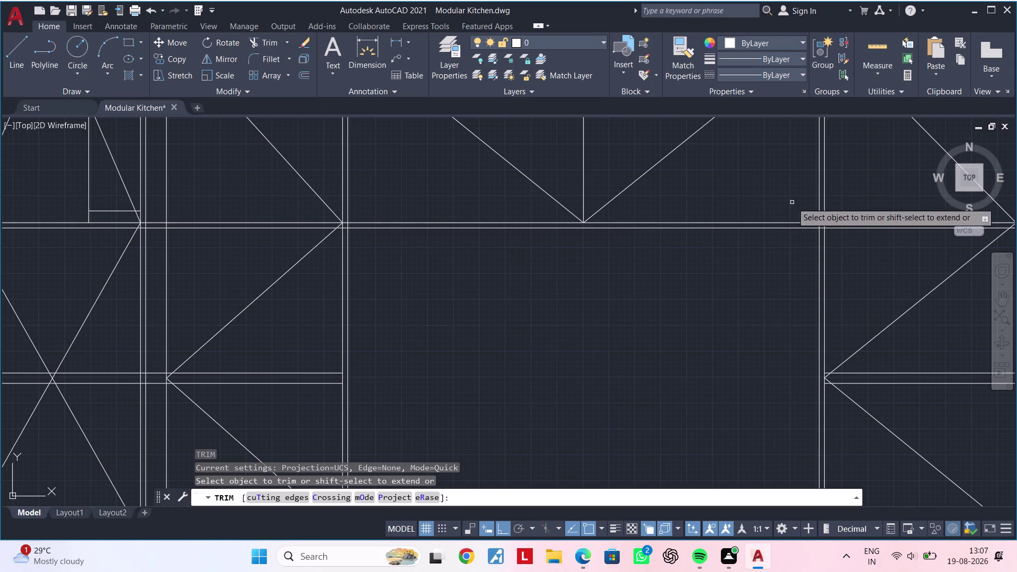
click(819, 194)
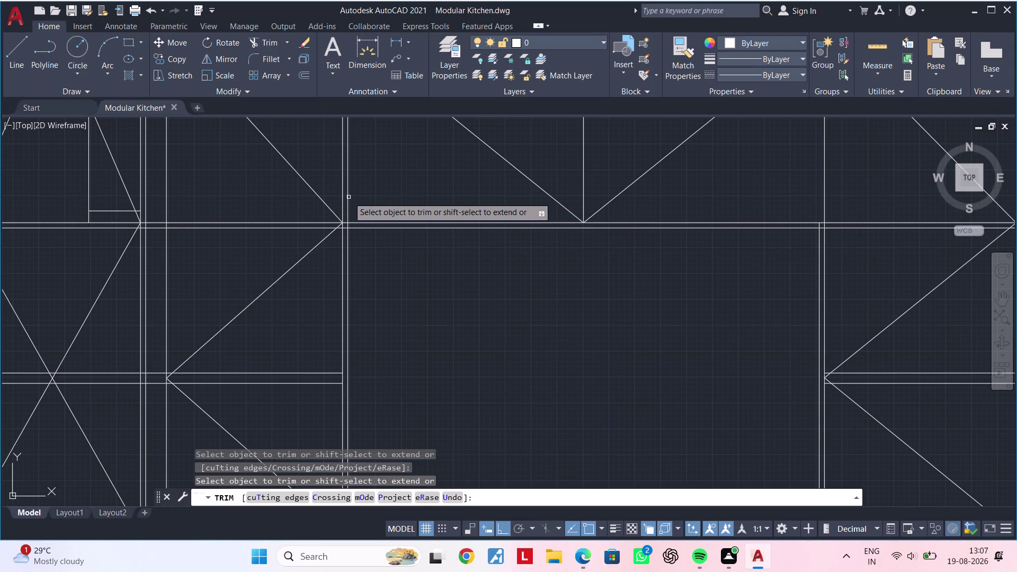
click(349, 197)
scroll(up, 3)
scroll(up, 3)
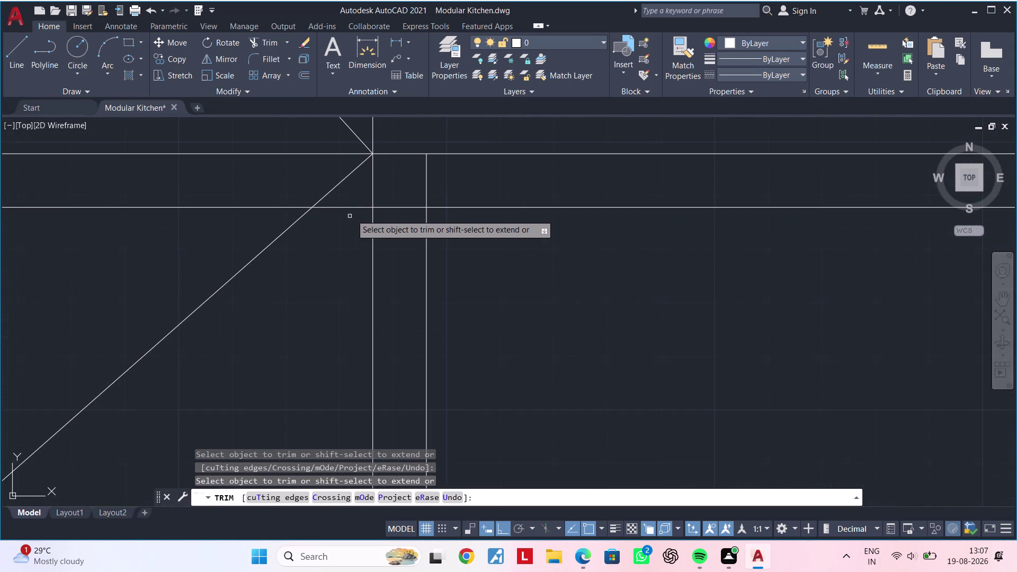
click(403, 208)
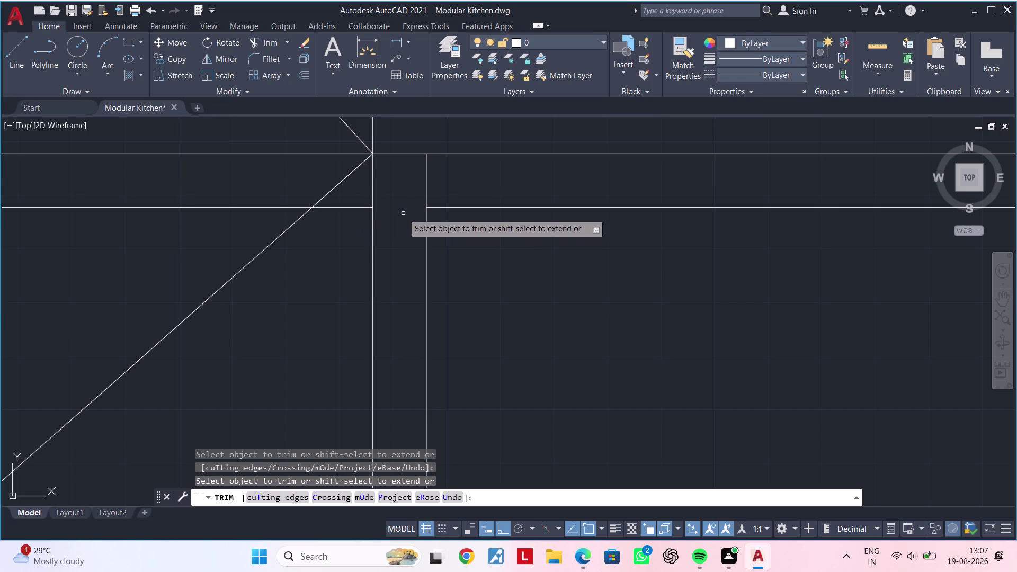
scroll(down, 3)
click(418, 194)
scroll(down, 3)
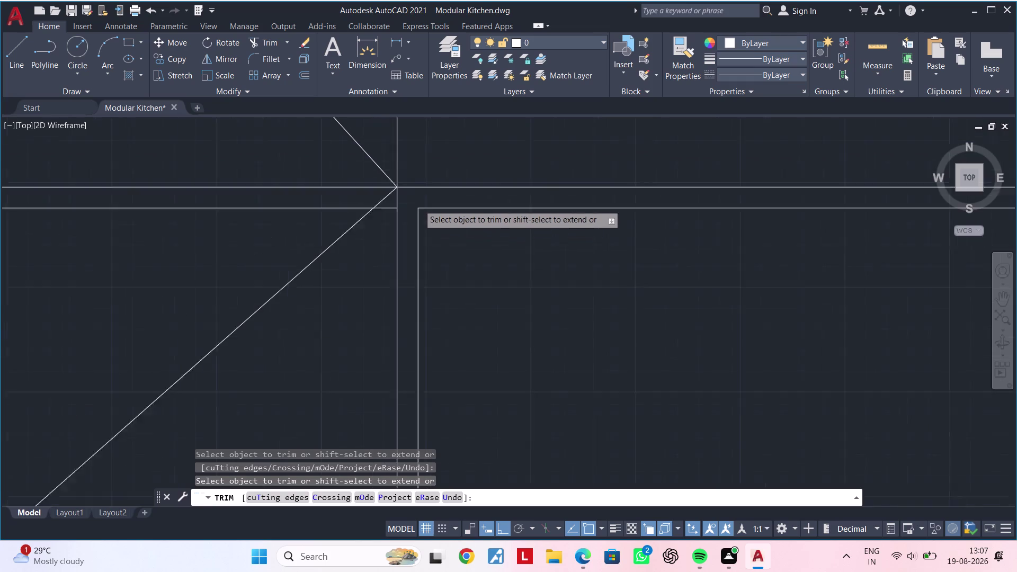
Trim the offset line ends at the next corner, then select the leftover short line there.
middle_drag(596, 234, 288, 265)
middle_drag(574, 260, 374, 264)
scroll(up, 3)
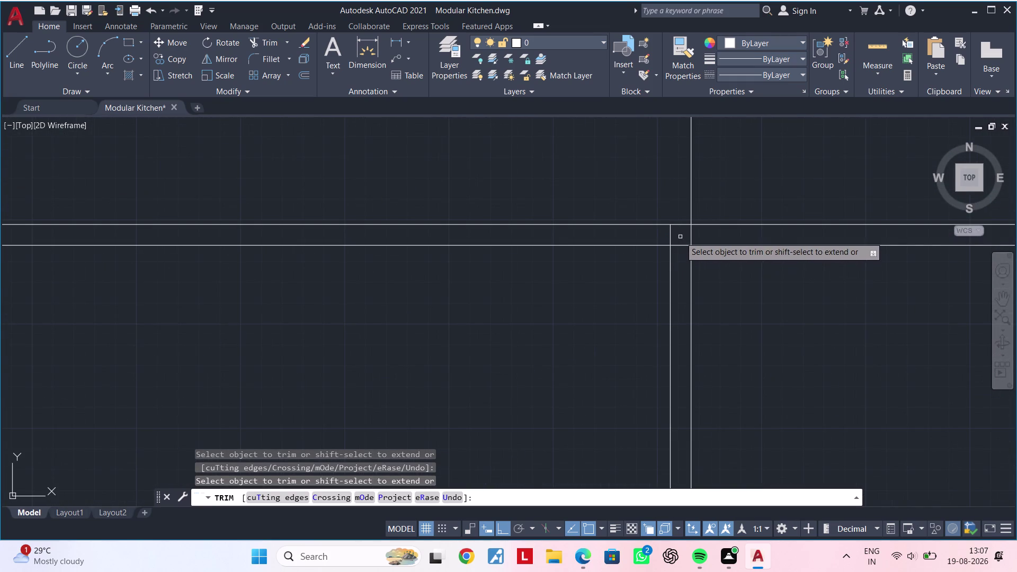
click(671, 234)
click(676, 245)
key(Escape)
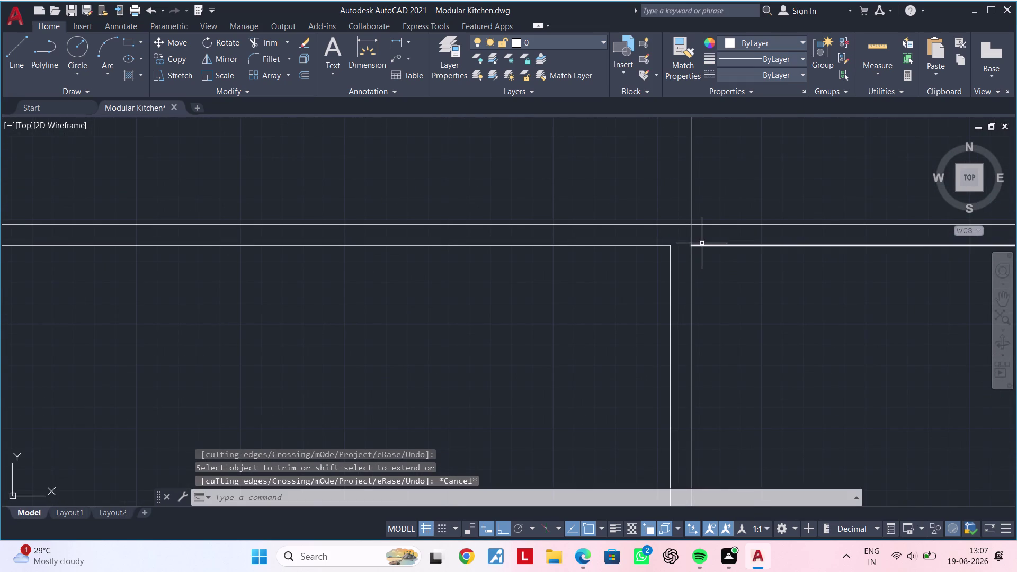
click(703, 243)
click(704, 258)
click(709, 248)
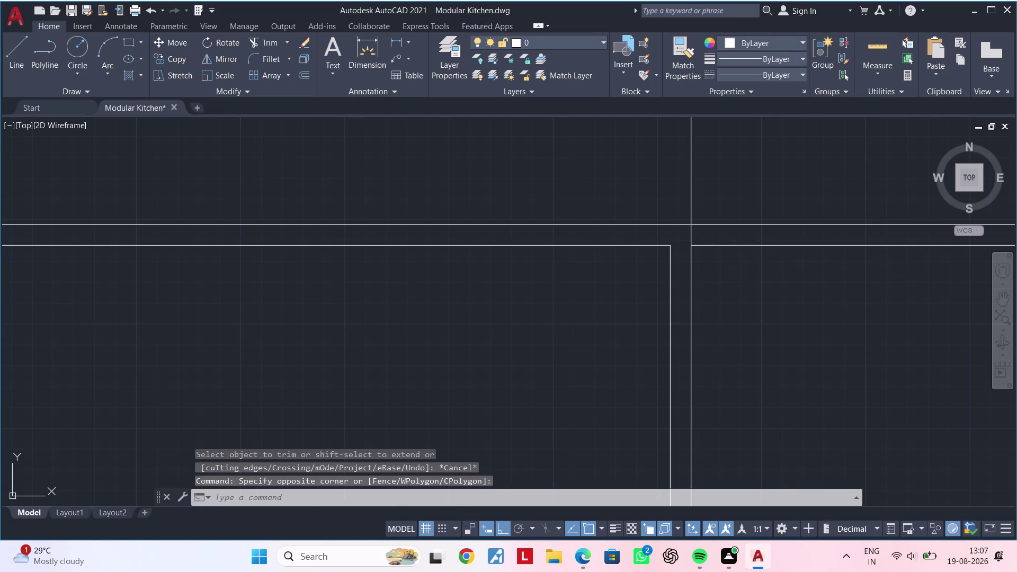
Erase the stray short horizontal lines beside the trimmed cabinet corner.
click(709, 246)
key(Delete)
scroll(down, 3)
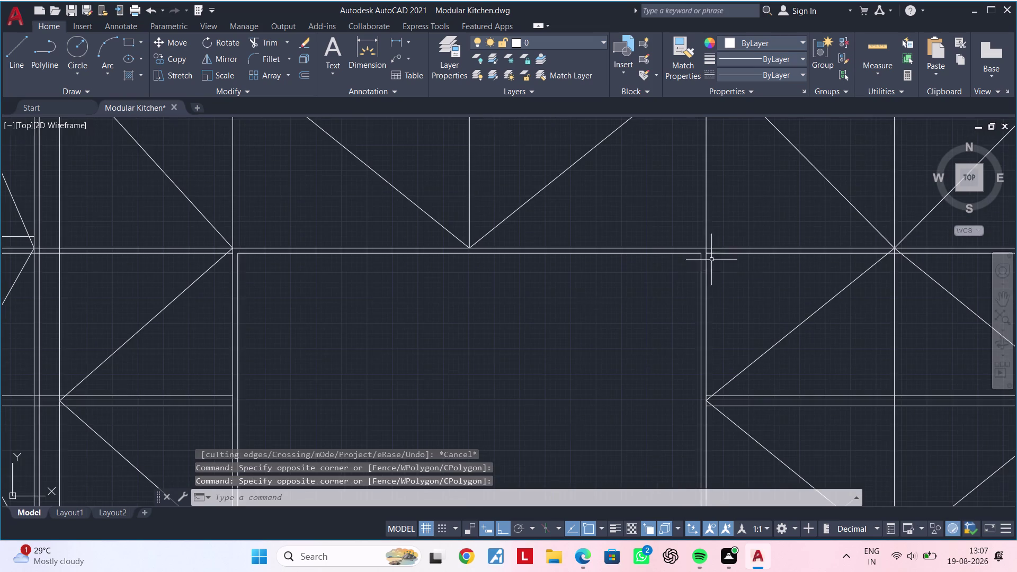
scroll(up, 3)
click(717, 255)
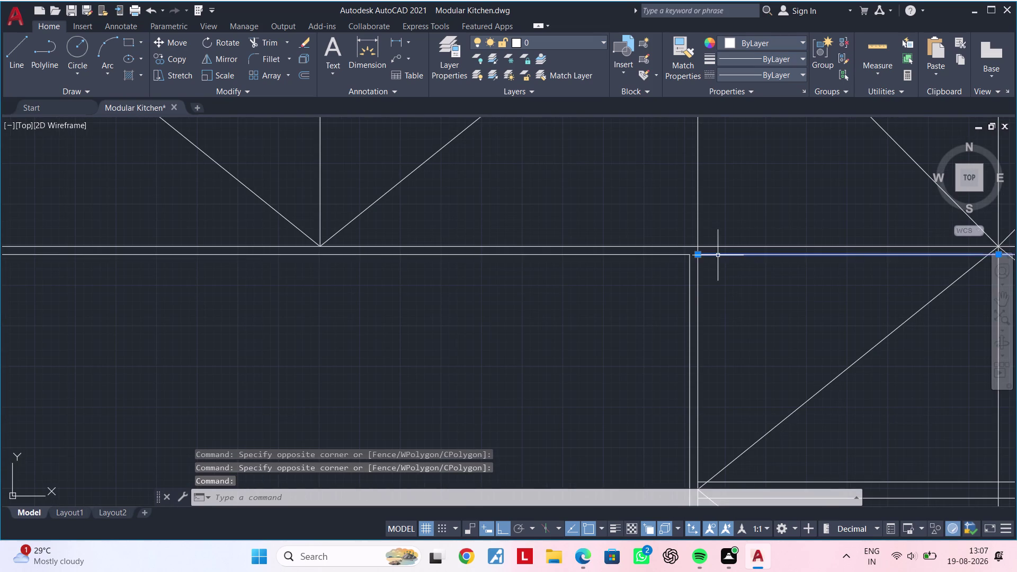
key(Delete)
scroll(down, 3)
middle_drag(647, 281, 742, 270)
scroll(up, 3)
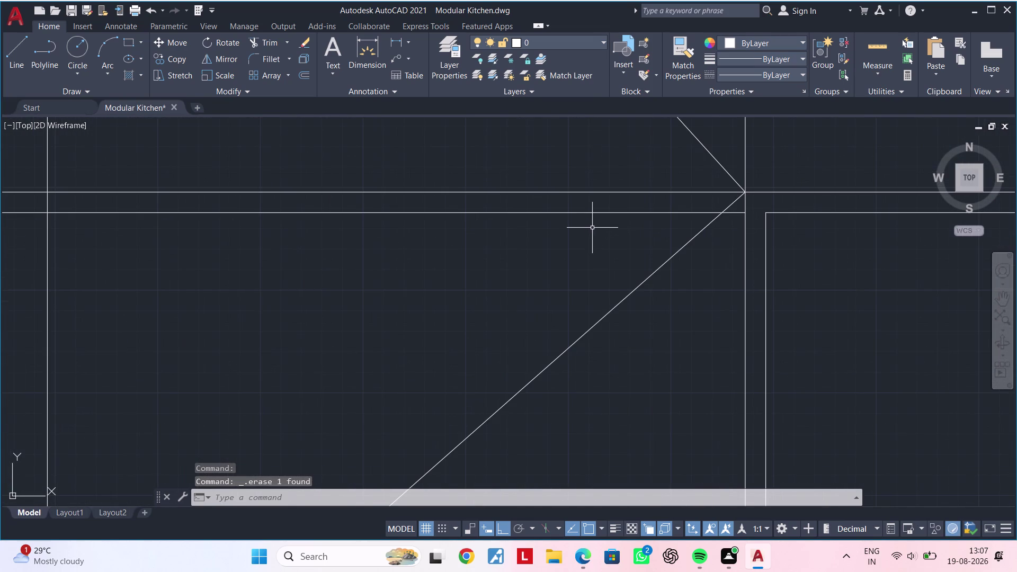
click(593, 213)
key(Delete)
scroll(down, 3)
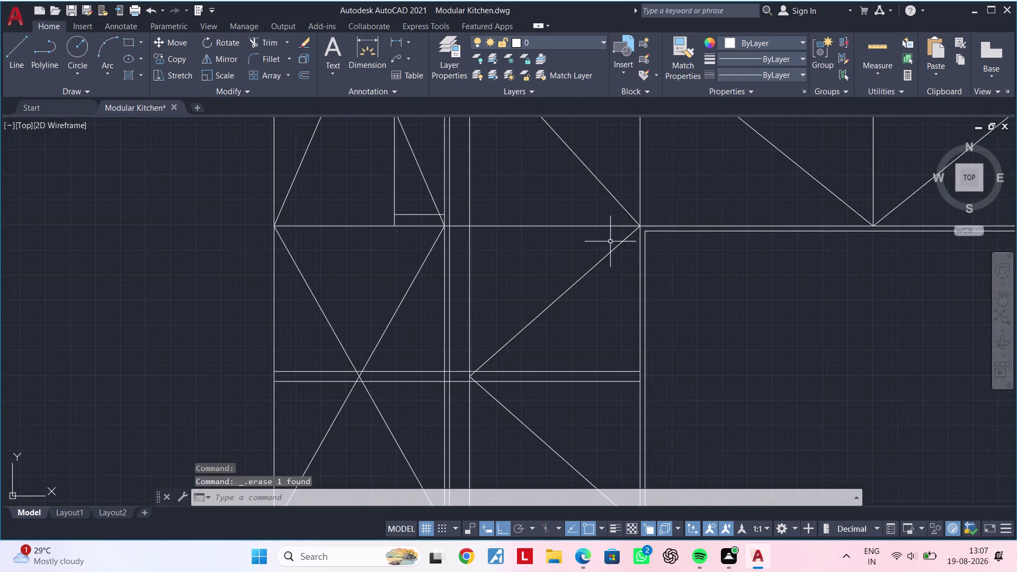
scroll(down, 3)
Pan and zoom over the cabinet layout to inspect the lower plinth corner.
middle_drag(723, 294, 516, 306)
scroll(down, 3)
middle_drag(523, 310, 541, 284)
middle_drag(554, 286, 571, 269)
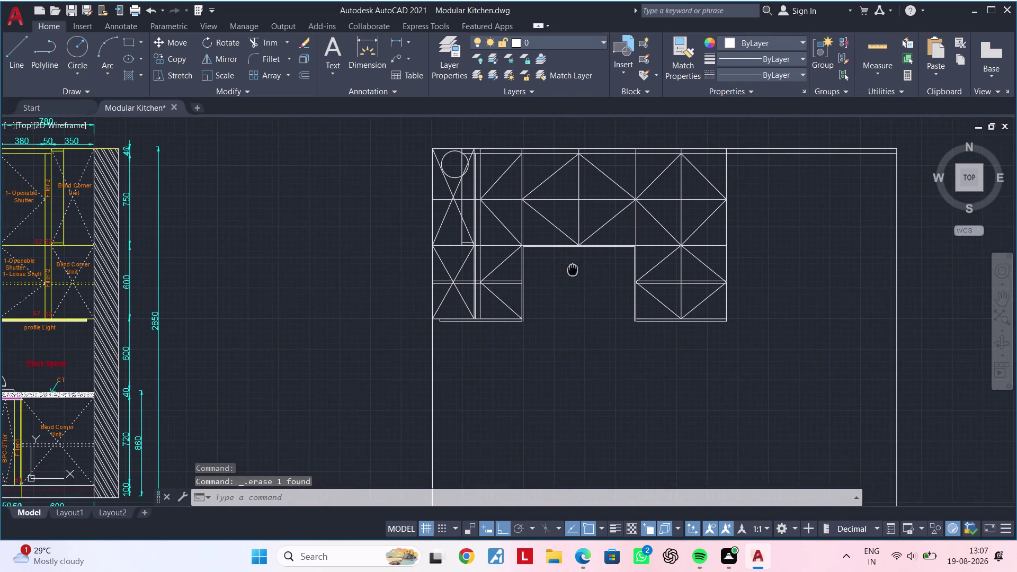
middle_drag(572, 269, 572, 268)
scroll(up, 3)
middle_drag(564, 289, 573, 273)
key(Escape)
key(Escape)
scroll(up, 3)
middle_drag(506, 294, 509, 306)
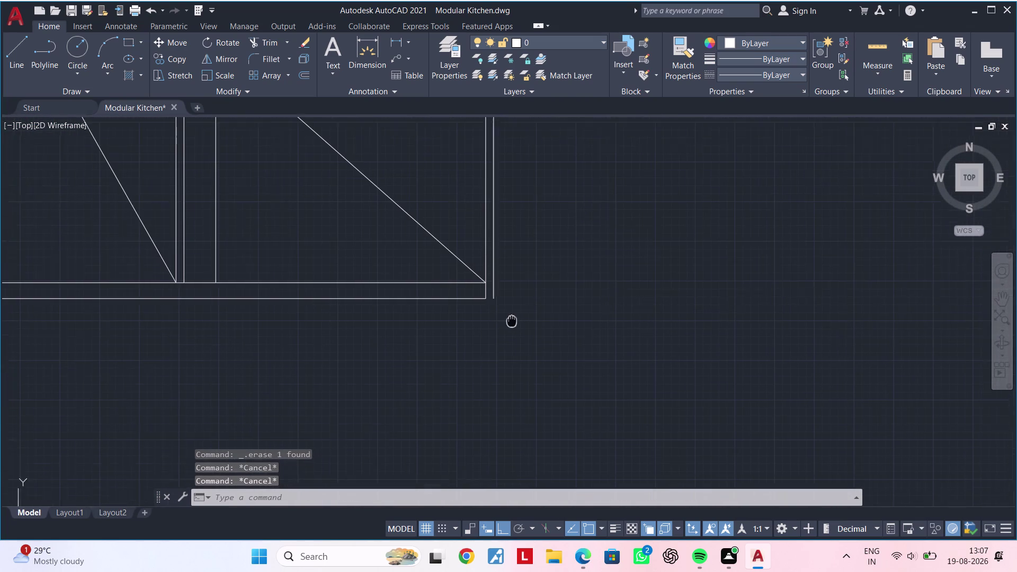
middle_drag(510, 306, 514, 334)
key(Escape)
key(Escape)
key(Escape)
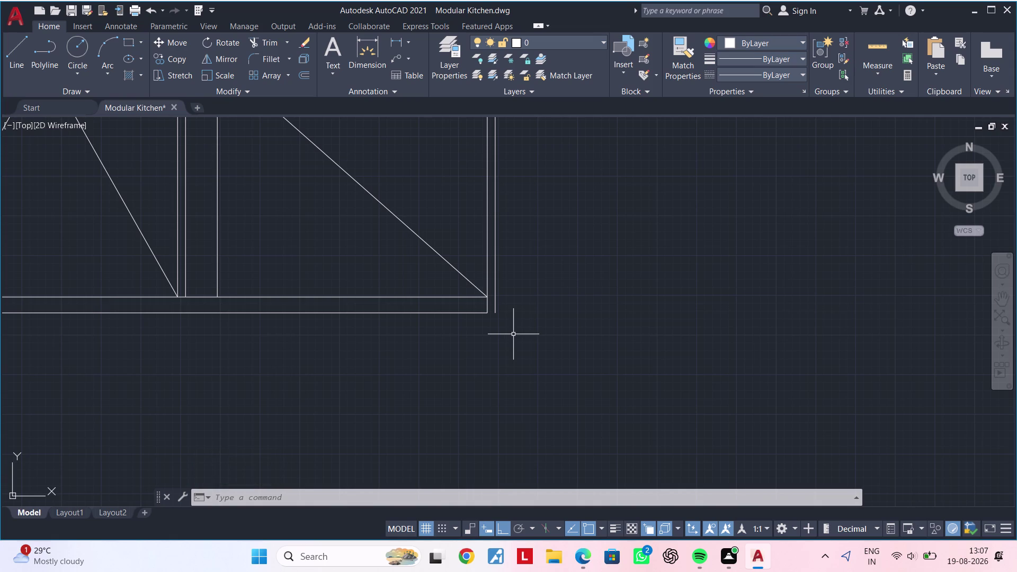
scroll(down, 3)
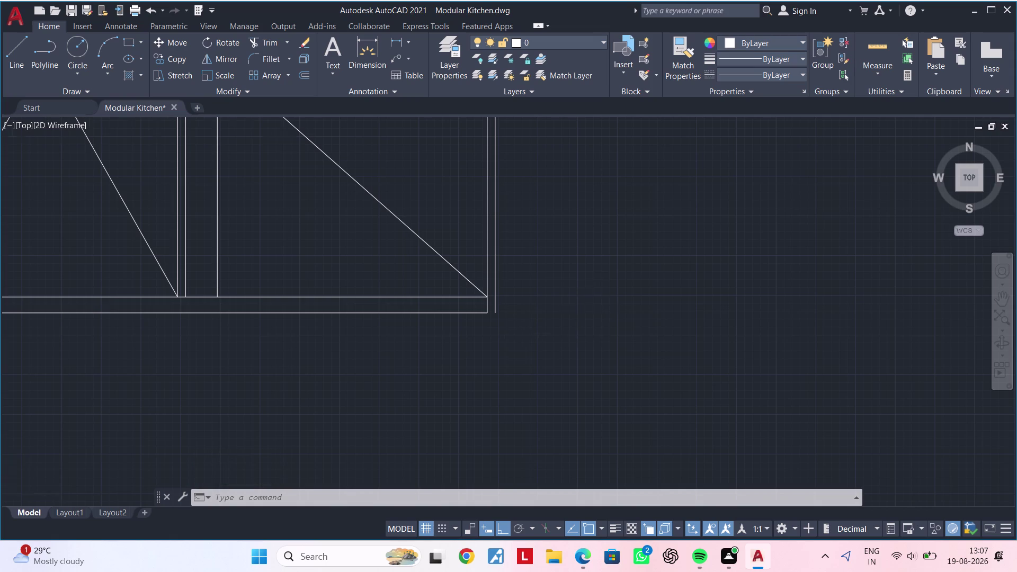